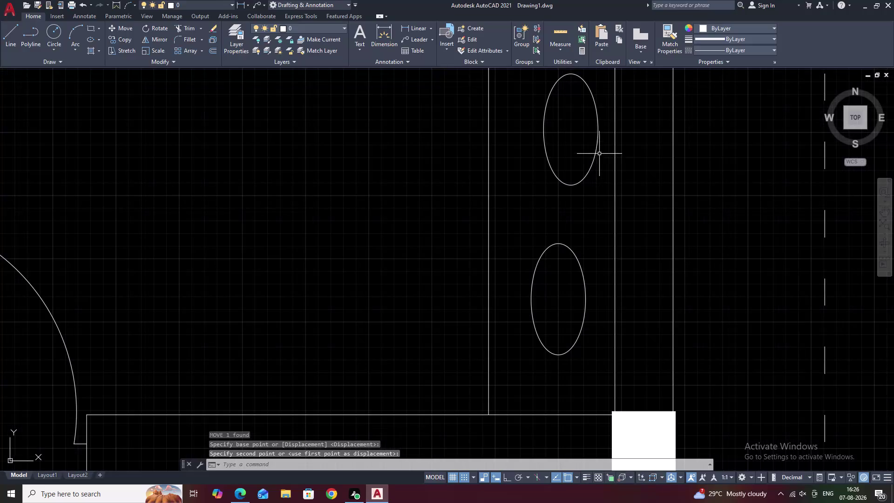
Move the upper oval fixture down so it aligns vertically with the lower oval.
drag(600, 154, 550, 151)
click(548, 150)
text(M)
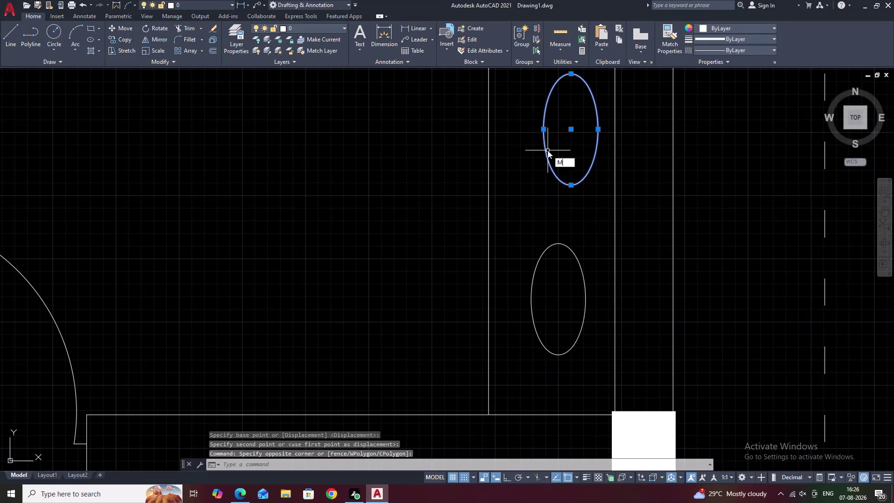
key(space)
click(569, 131)
middle_drag(564, 132, 523, 216)
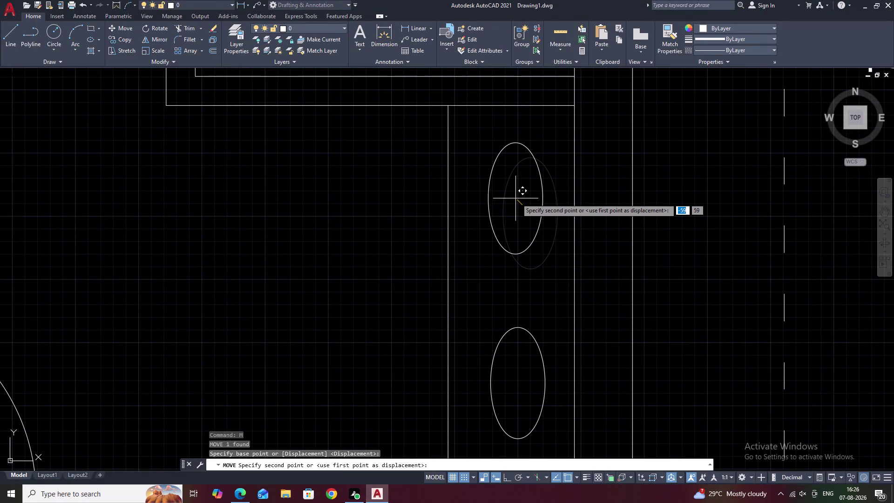
key(F8)
key(F8)
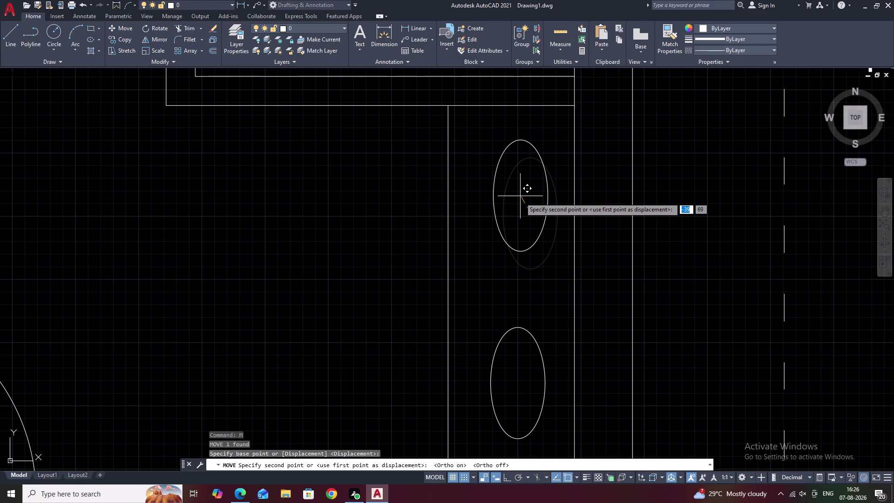
click(517, 202)
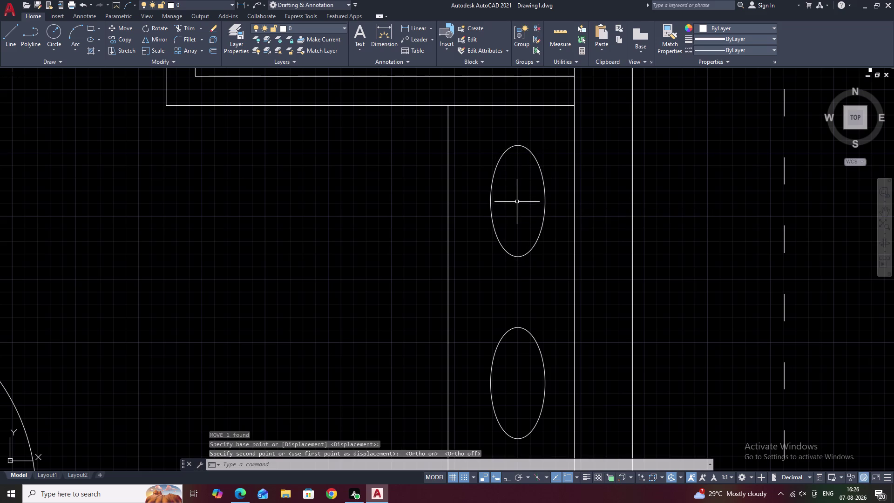
scroll(down, 3)
middle_drag(528, 269, 599, 256)
key(Escape)
scroll(down, 3)
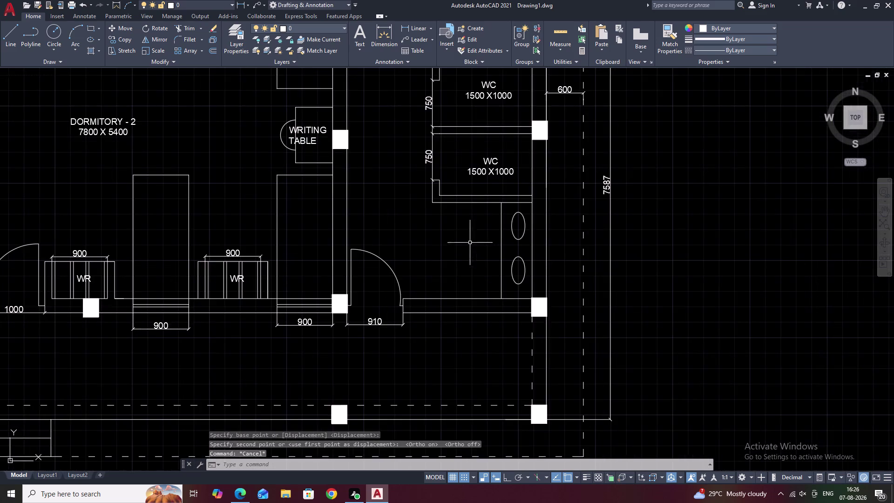
Create a centered text box in the toilet room reading 'TOILET'.
middle_drag(453, 242, 491, 249)
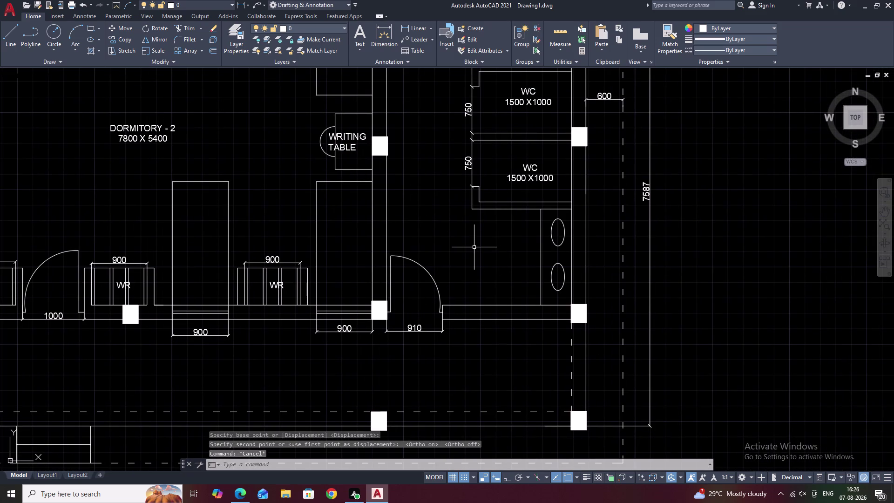
key(t)
key(space)
scroll(up, 3)
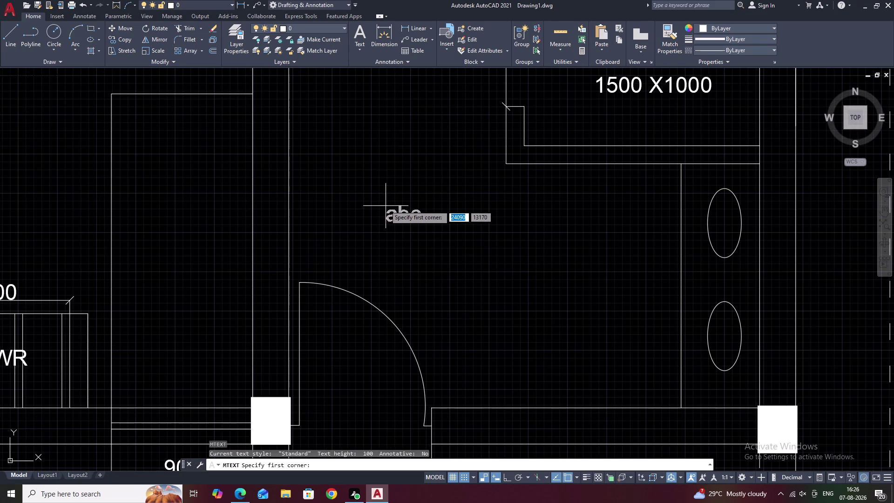
click(371, 191)
click(517, 214)
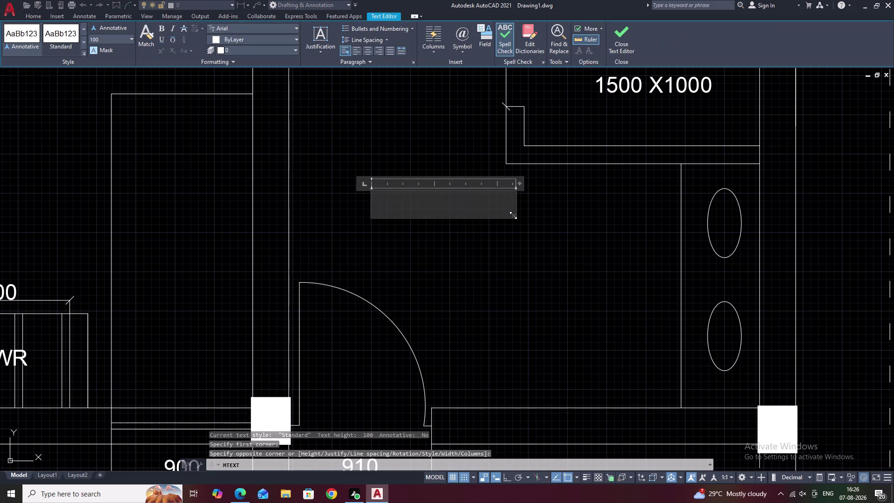
text(TOIL)
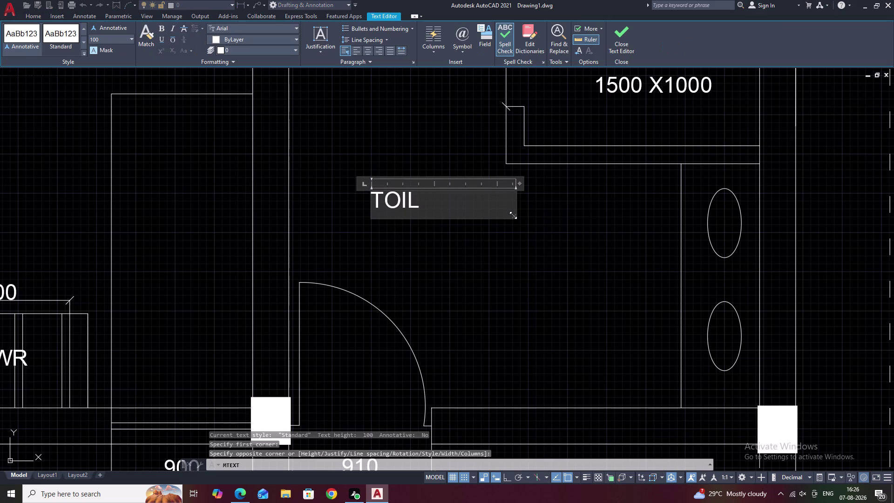
text(ET)
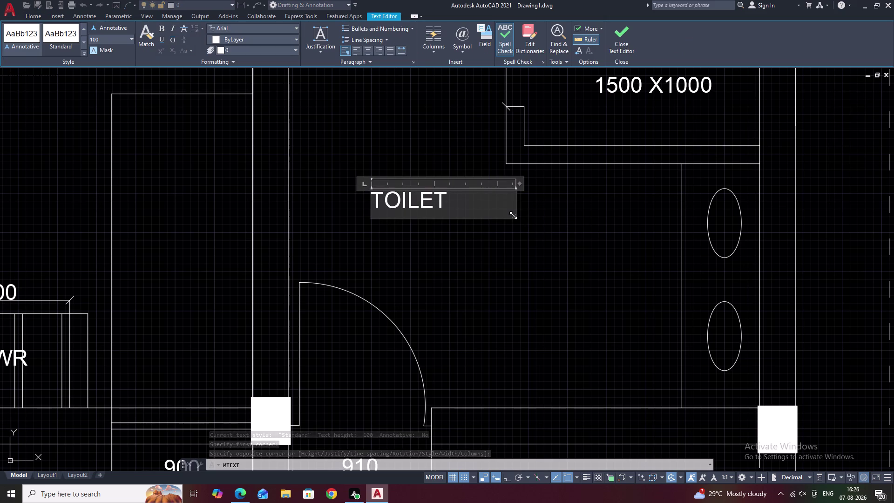
click(366, 50)
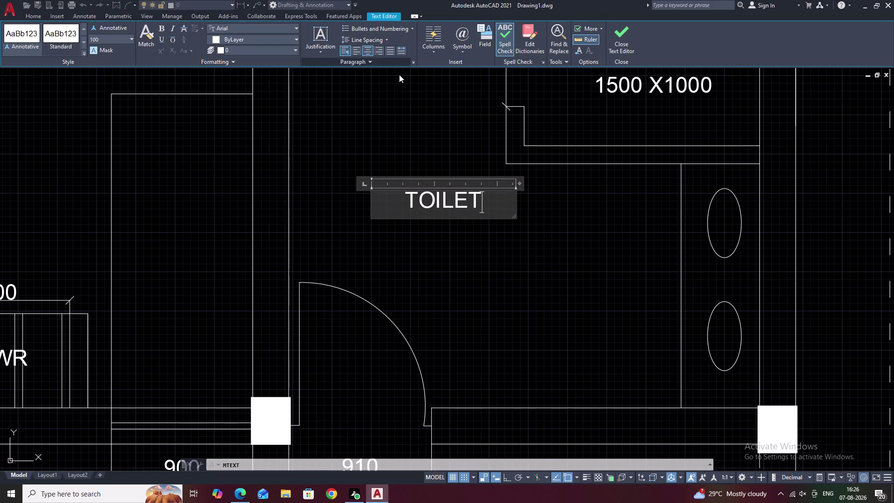
key(Return)
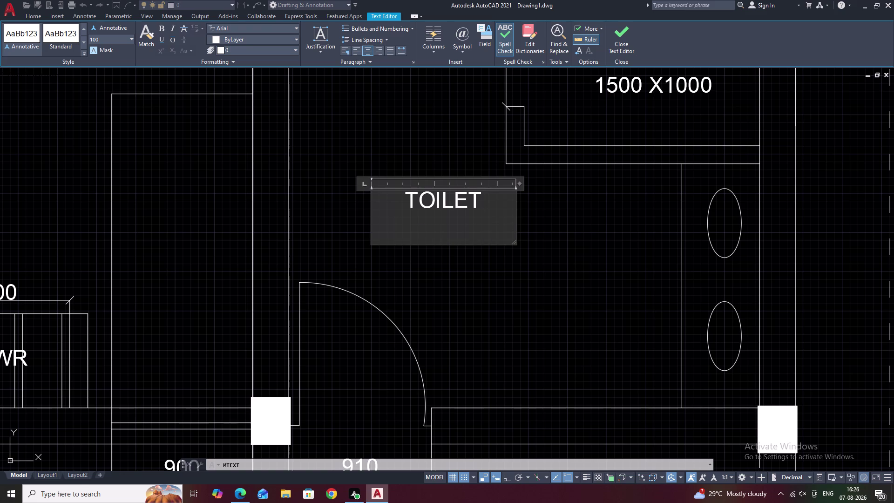
Add the second line '3000 X 5400' and close the text editor.
text(3000)
key(space)
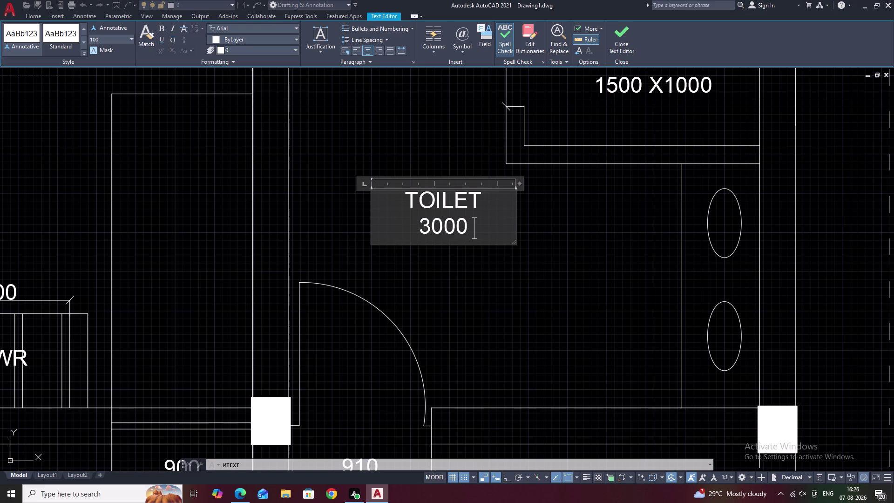
text(X)
key(space)
text(5)
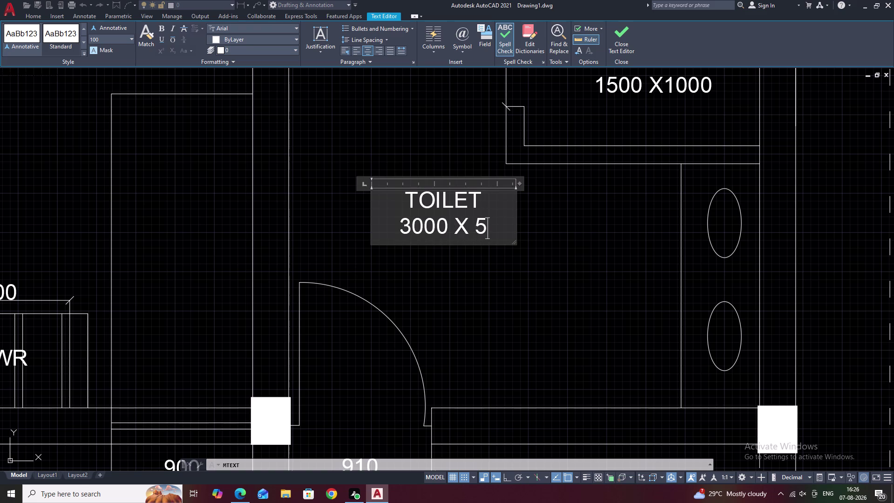
text(00)
key(BackSpace)
key(BackSpace)
text(4000)
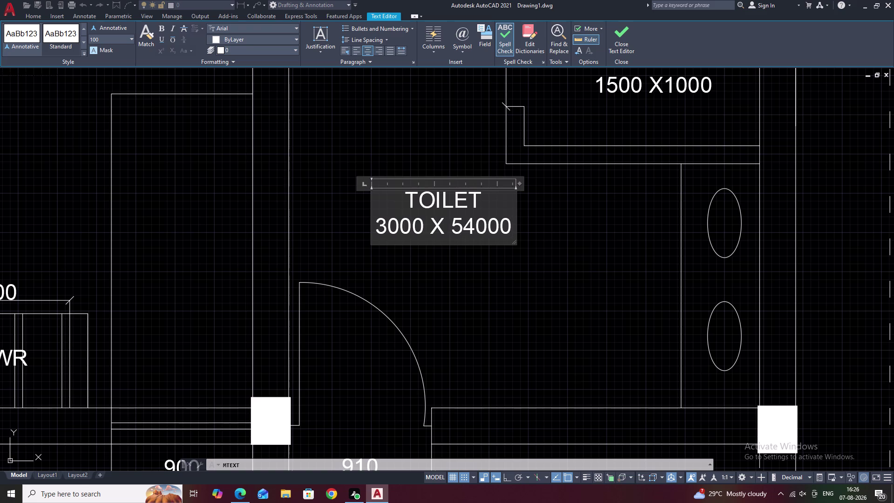
key(BackSpace)
click(541, 214)
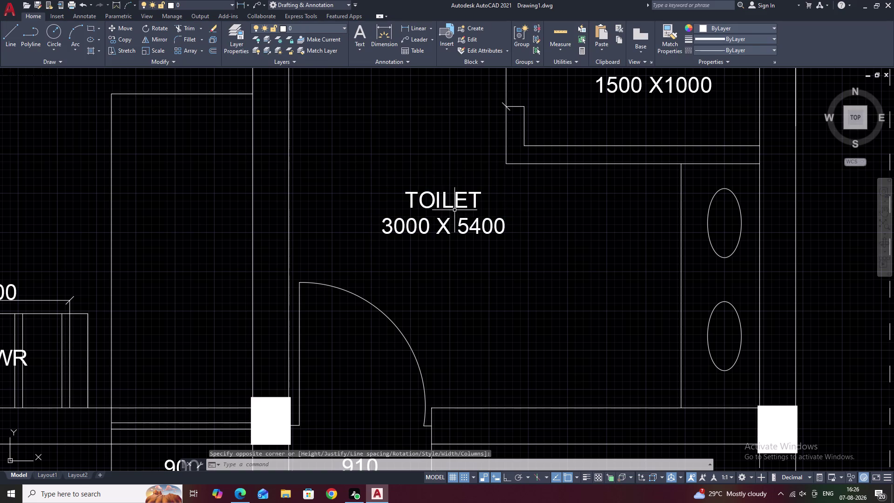
scroll(down, 3)
scroll(down, 3)
middle_drag(495, 231, 495, 255)
key(Escape)
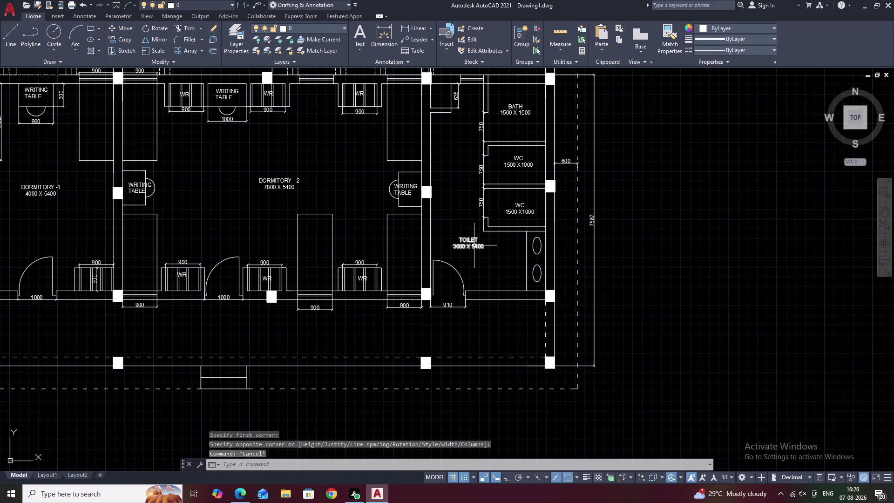
Place a 'UR' text label in the small 635-deep space above the bath.
scroll(down, 3)
middle_drag(396, 230, 425, 233)
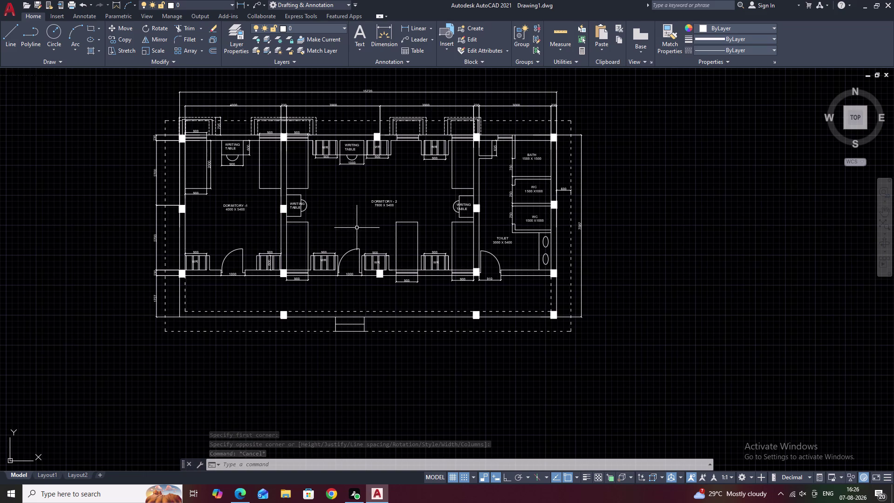
scroll(up, 3)
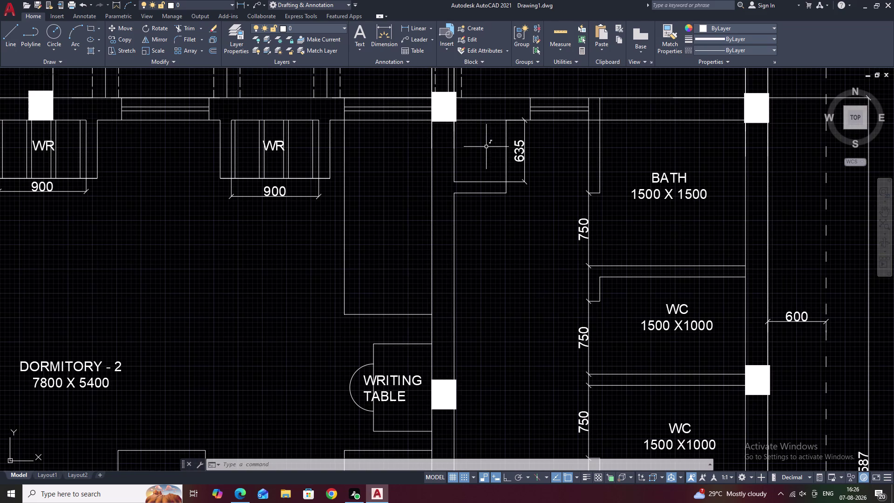
text(T)
key(space)
scroll(up, 3)
click(440, 136)
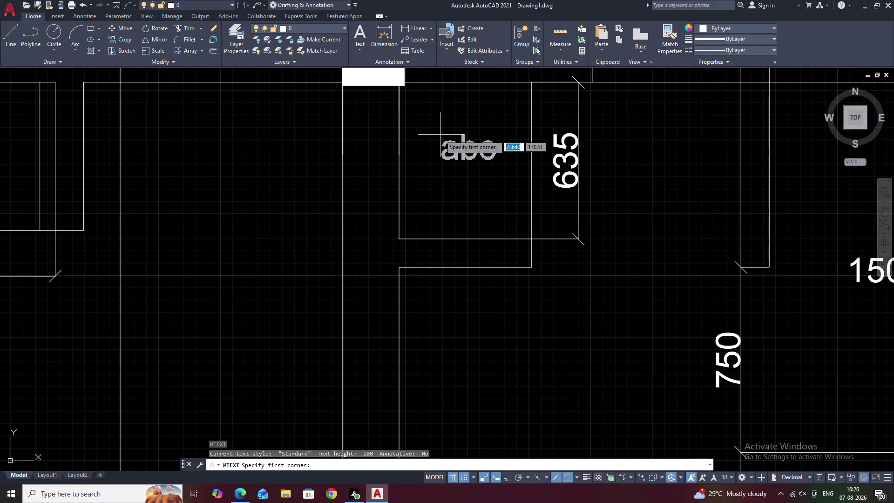
click(495, 172)
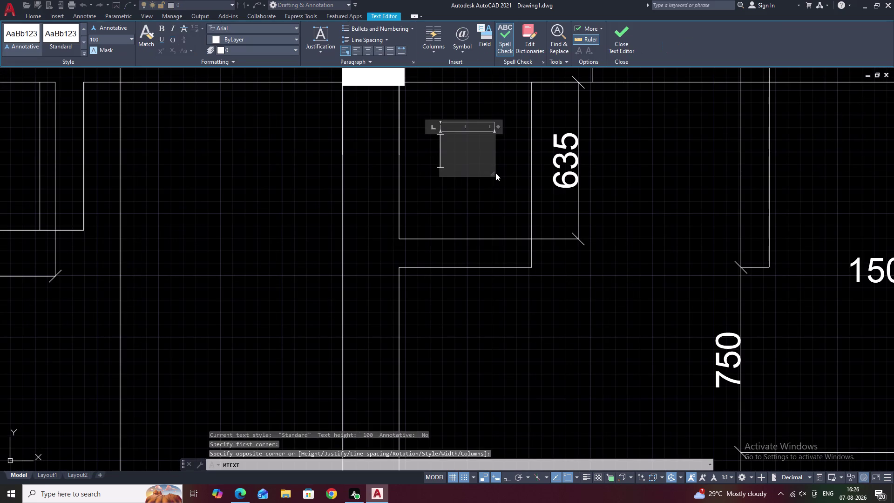
text(U)
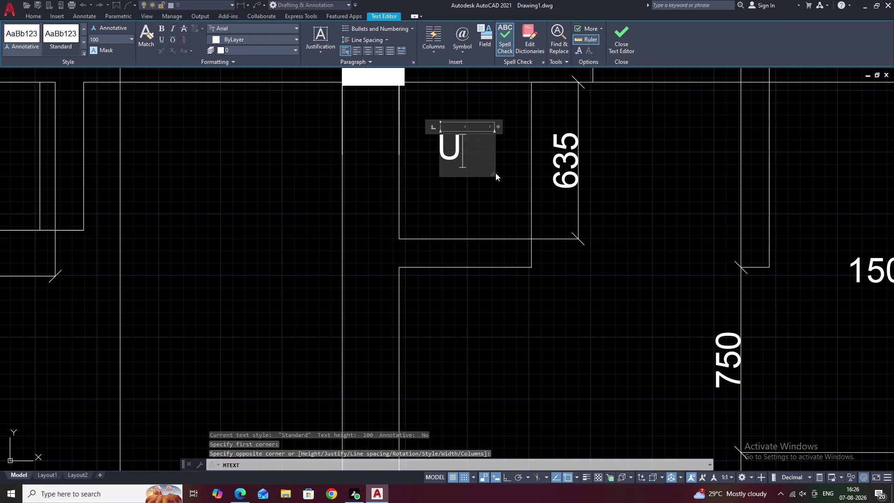
text(R)
click(492, 212)
scroll(down, 3)
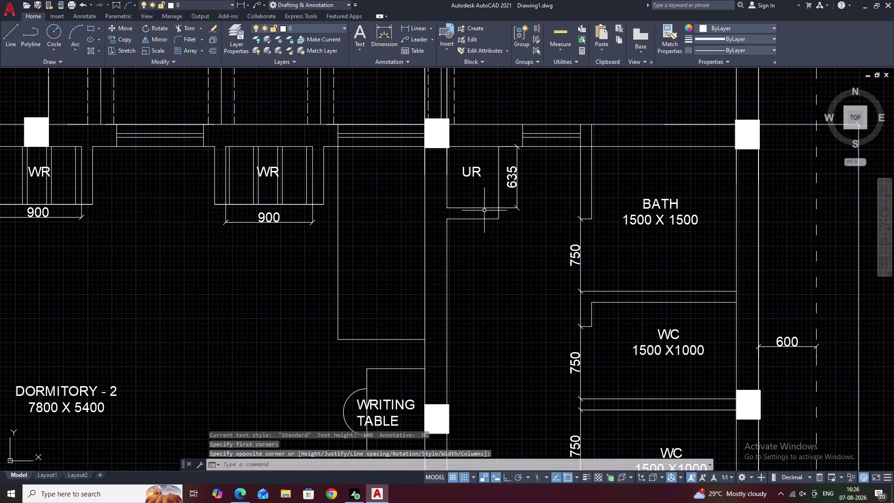
middle_drag(479, 230, 541, 132)
scroll(down, 3)
middle_drag(469, 171, 529, 177)
middle_drag(414, 170, 525, 185)
middle_drag(453, 197, 528, 189)
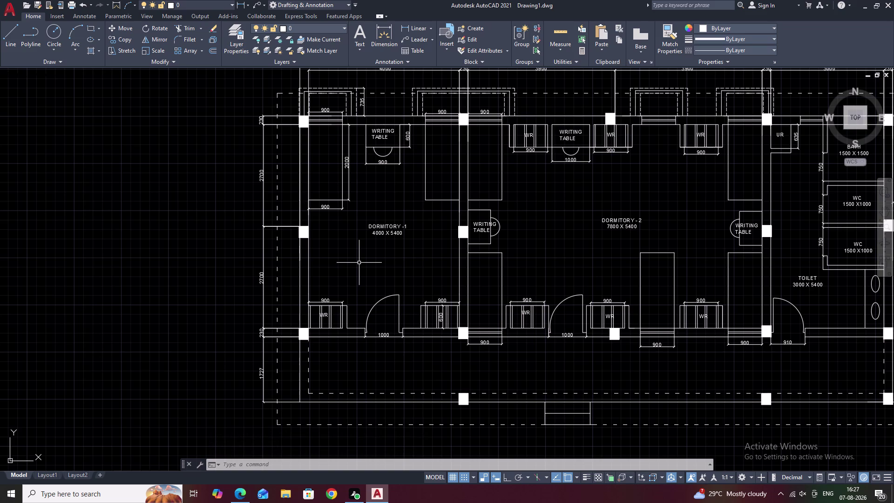
Add a 300 linear dimension on the left side of the entrance step.
middle_drag(466, 267, 299, 248)
middle_drag(428, 238, 425, 238)
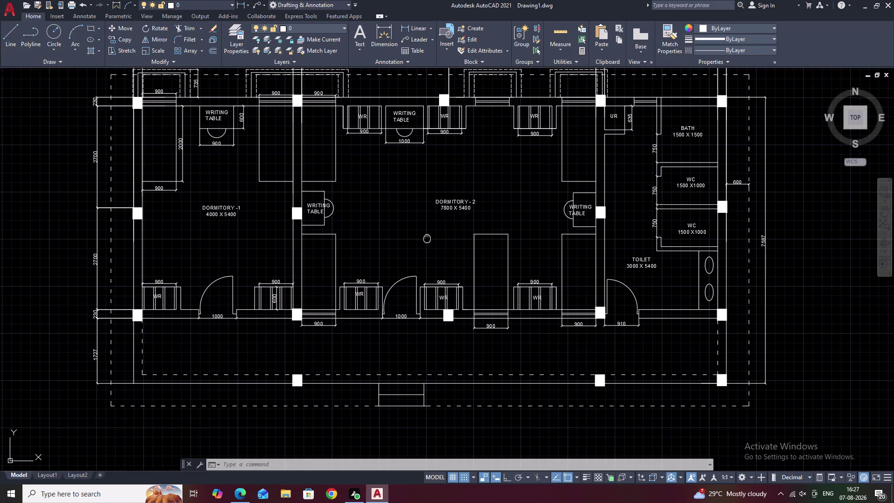
middle_drag(425, 239, 422, 238)
middle_drag(474, 257, 477, 275)
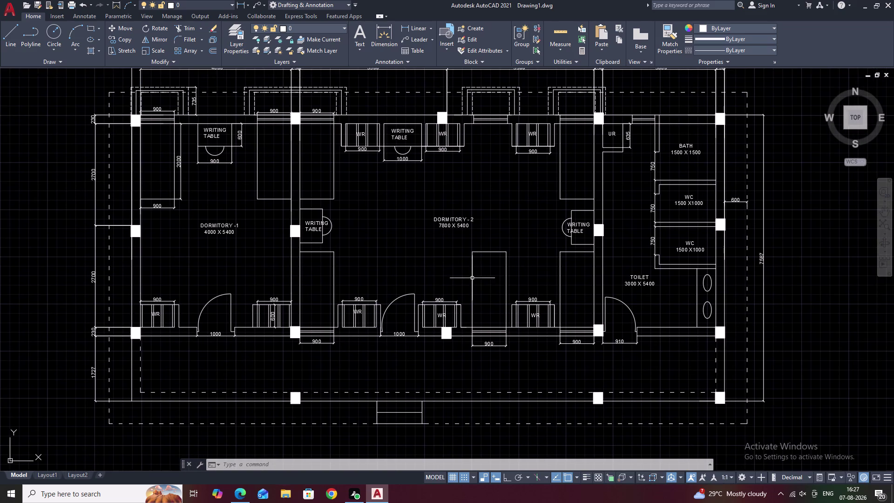
middle_drag(408, 420, 408, 363)
click(407, 29)
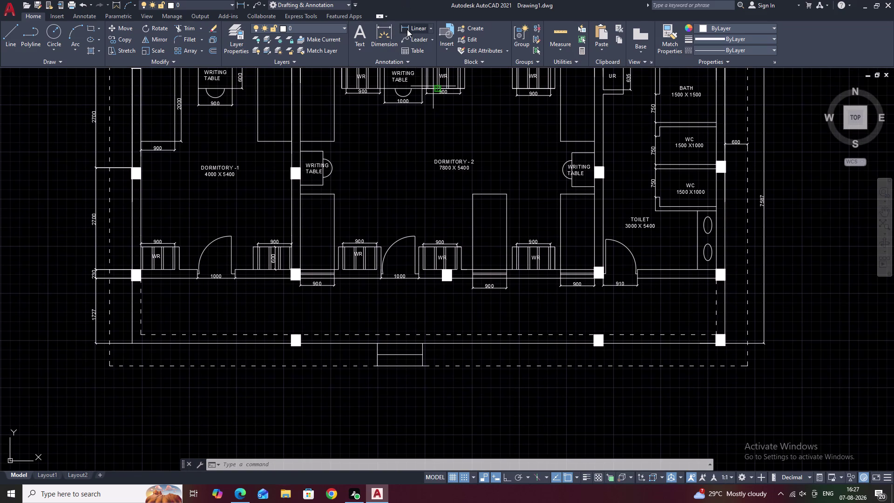
scroll(up, 3)
middle_drag(386, 376, 394, 305)
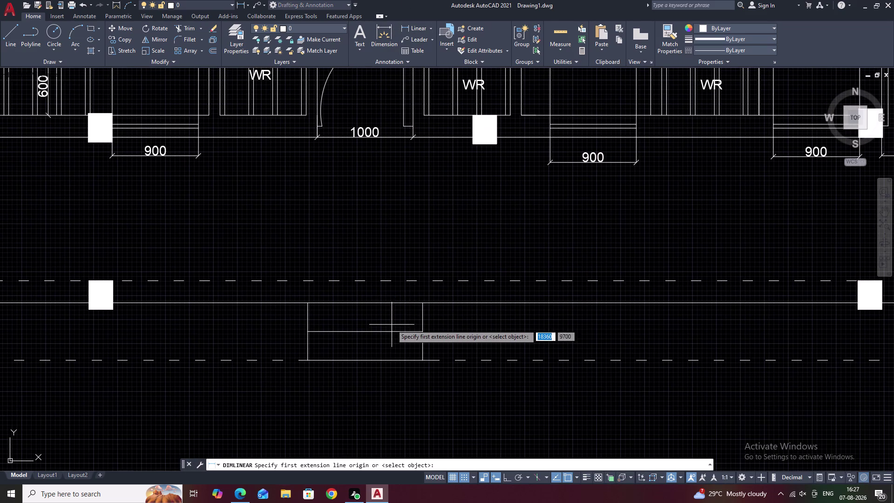
click(394, 335)
click(394, 304)
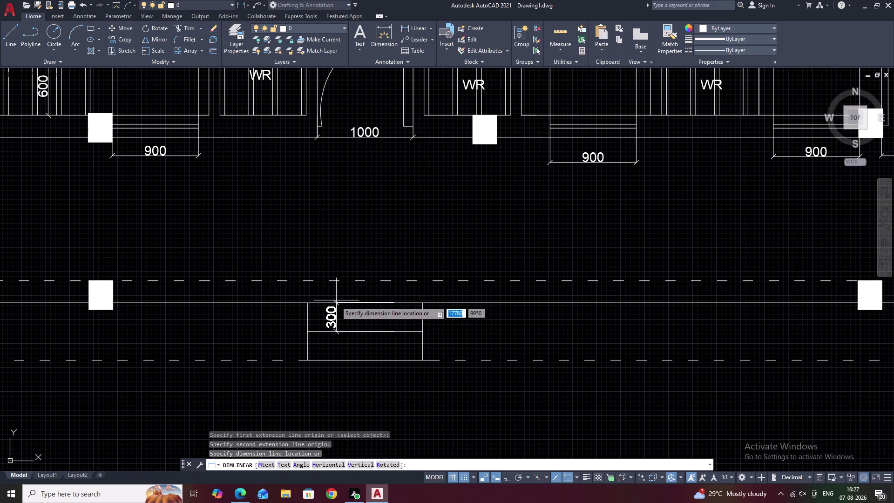
click(333, 303)
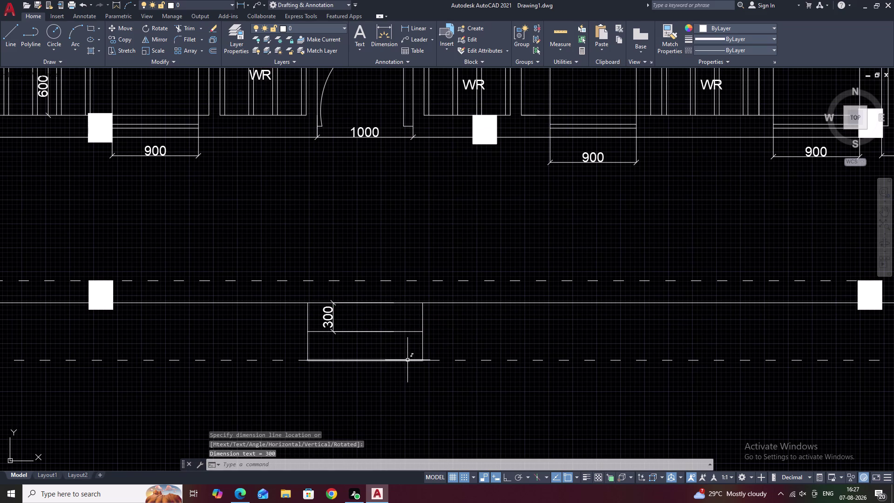
Add a second 300 dimension along the step's right side, retrying once.
key(space)
click(407, 360)
double_click(407, 334)
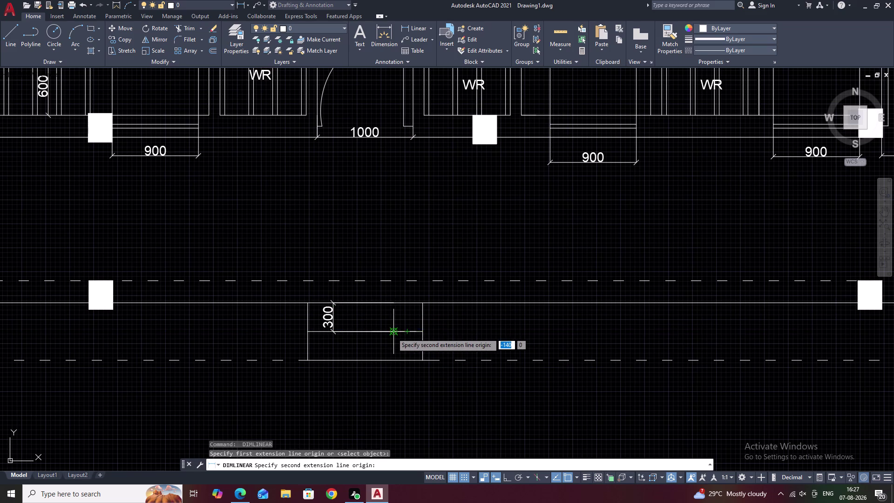
click(405, 332)
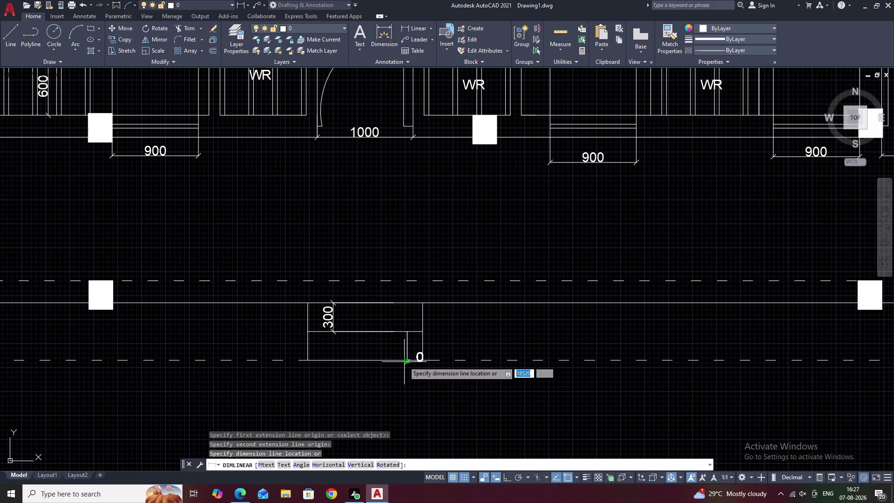
key(Escape)
key(space)
click(405, 361)
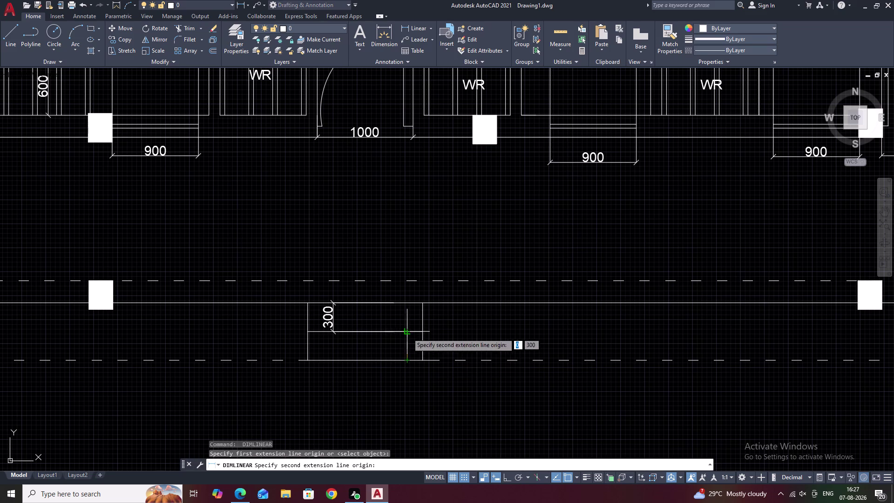
click(408, 333)
click(400, 333)
key(Escape)
scroll(down, 3)
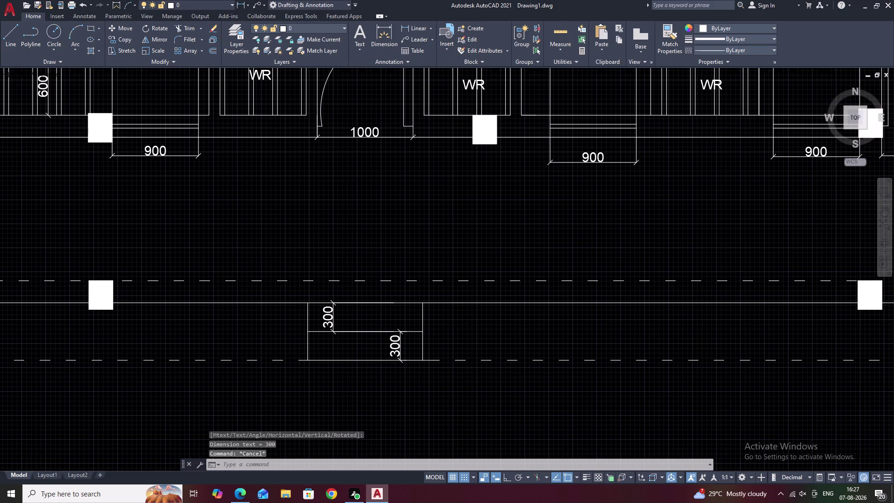
scroll(down, 3)
middle_drag(478, 343, 444, 360)
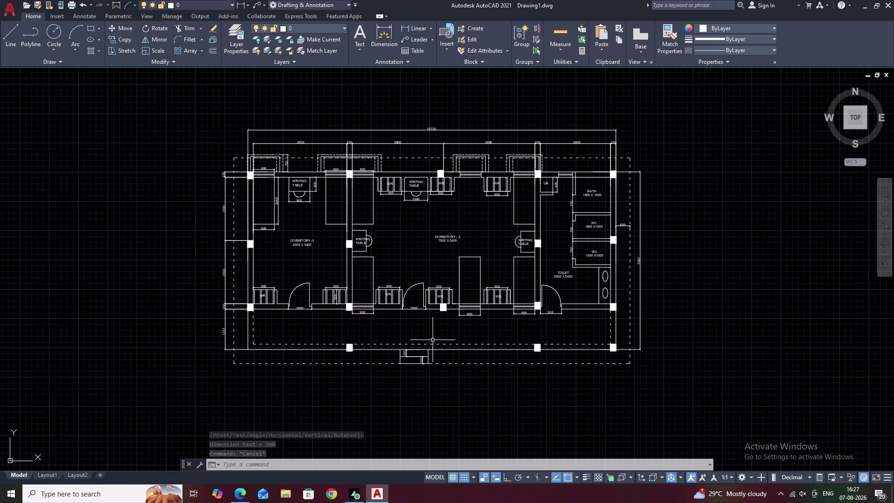
Dimension the entrance step's bottom edge as 1200.
middle_drag(423, 365, 421, 326)
key(space)
scroll(up, 3)
click(400, 318)
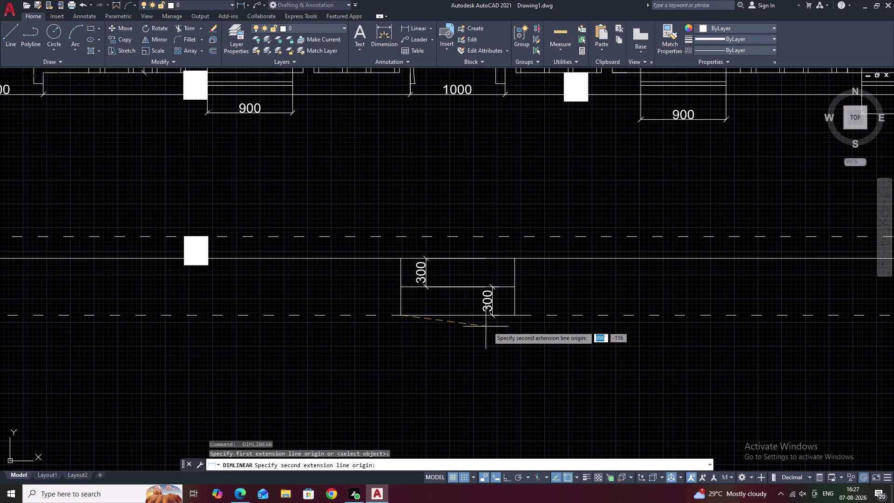
click(517, 315)
click(513, 344)
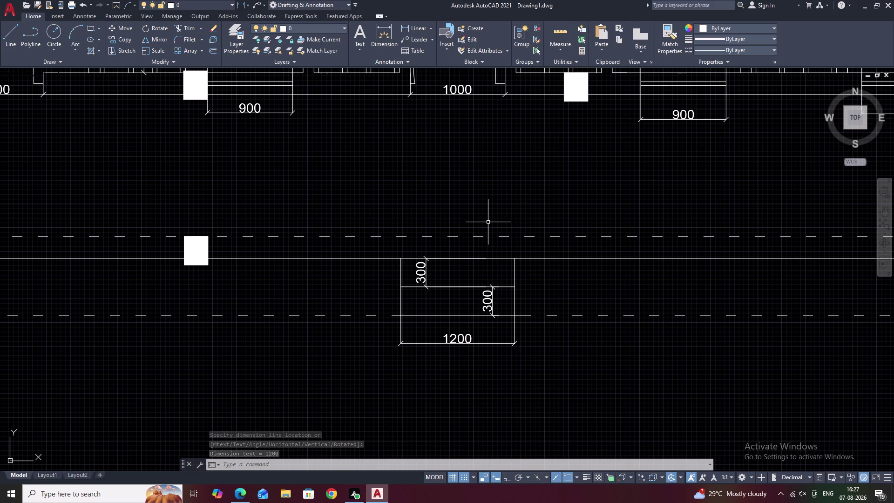
Draw a vertical centre line from the upper dashed line down through the step.
text(L)
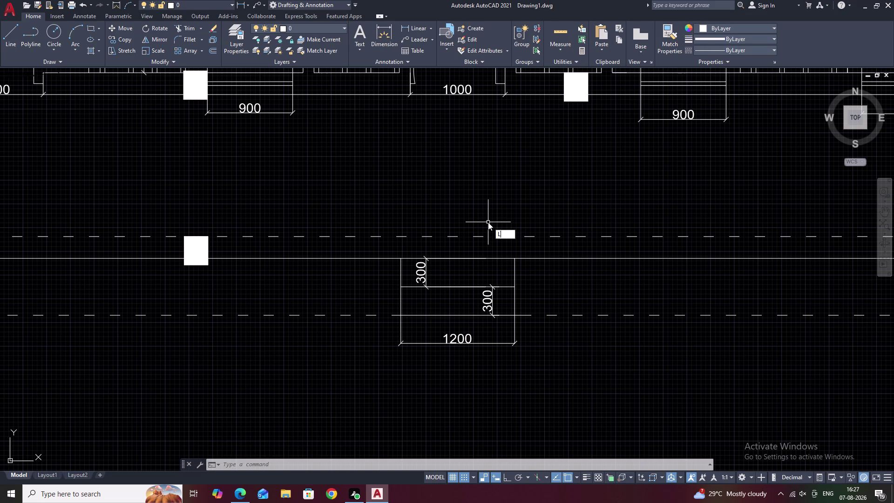
key(space)
click(454, 234)
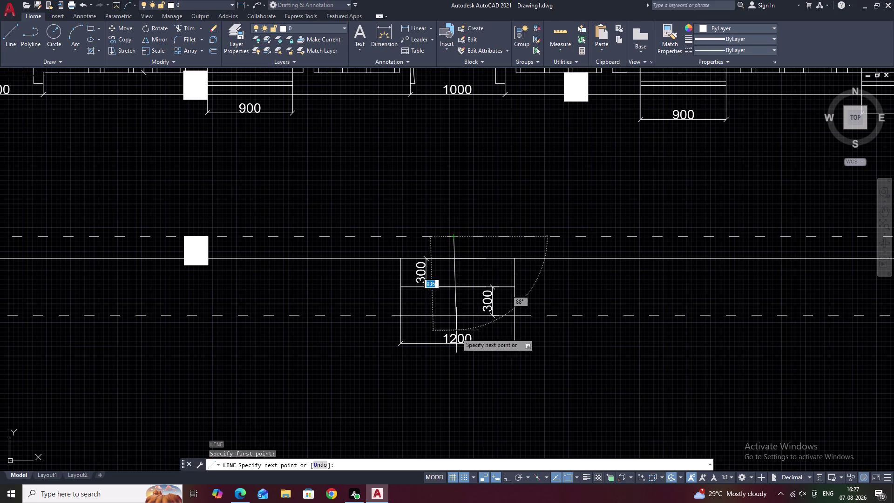
click(453, 389)
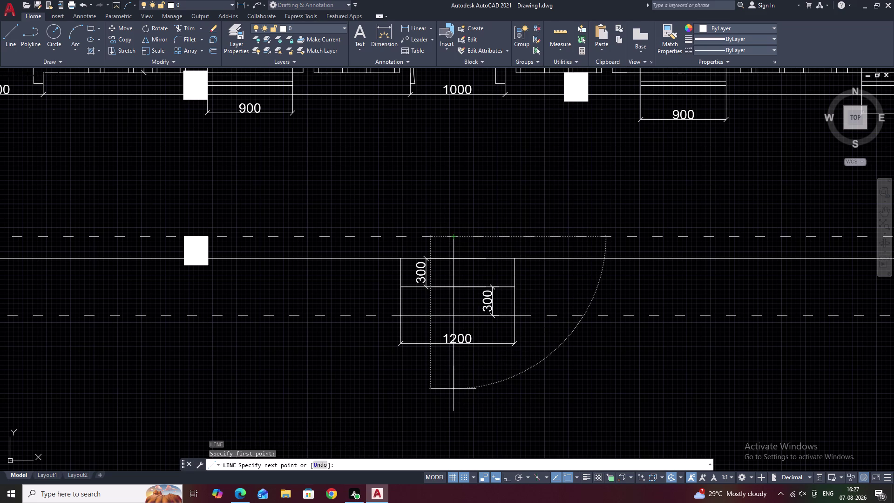
key(Escape)
Abandon moving the 1200 dimension and begin moving the centre line instead.
click(467, 337)
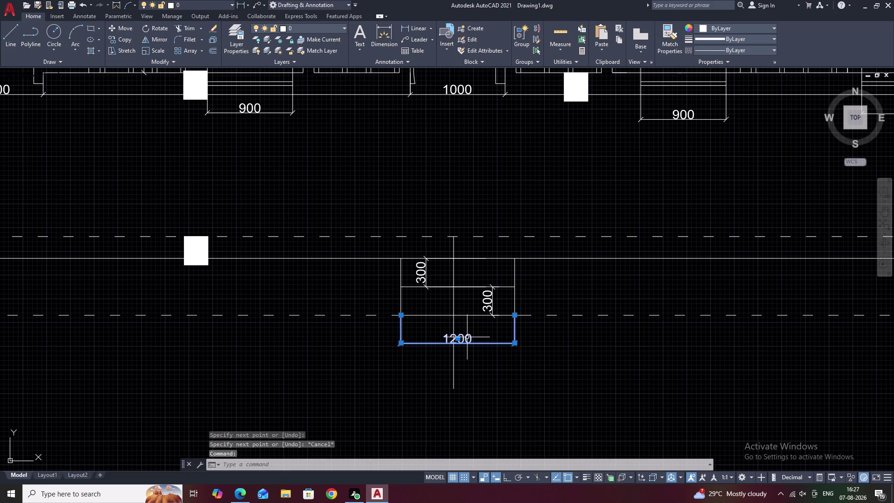
text(M)
key(space)
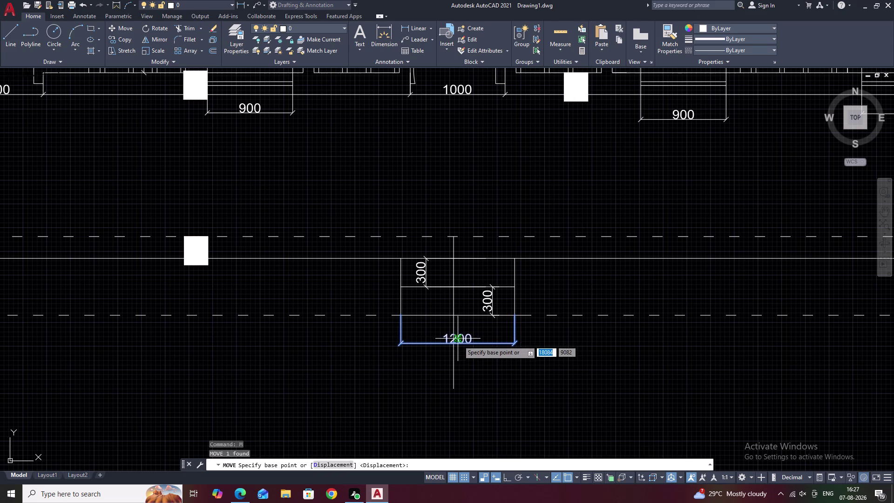
click(462, 341)
key(Escape)
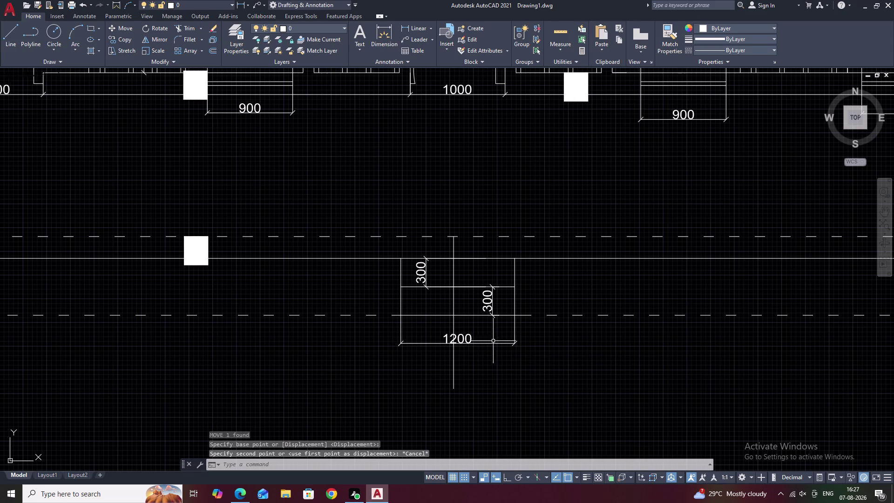
click(452, 307)
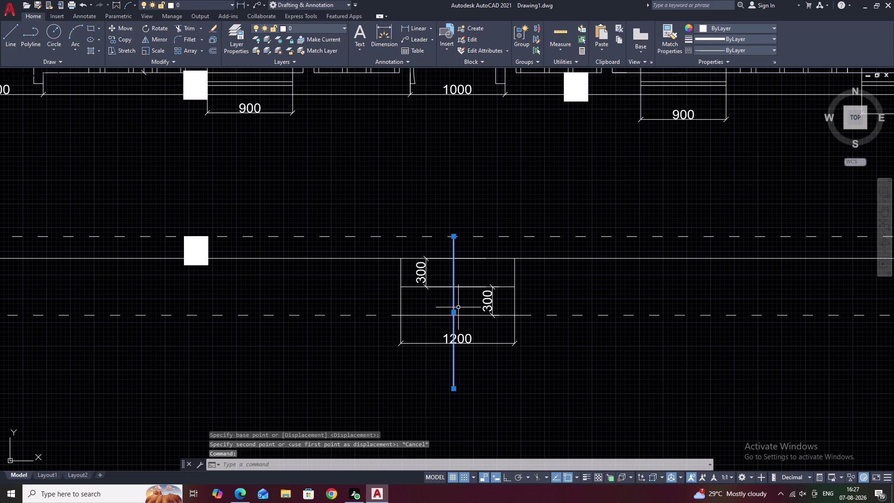
text(M)
key(space)
click(453, 241)
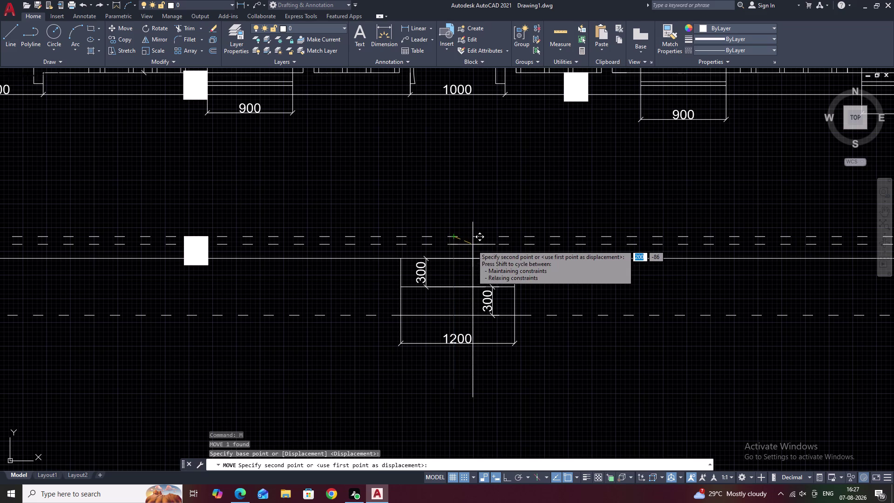
Draw a 3-sided inscribed polygon at the top end of the centre line.
click(472, 245)
key(Escape)
scroll(up, 3)
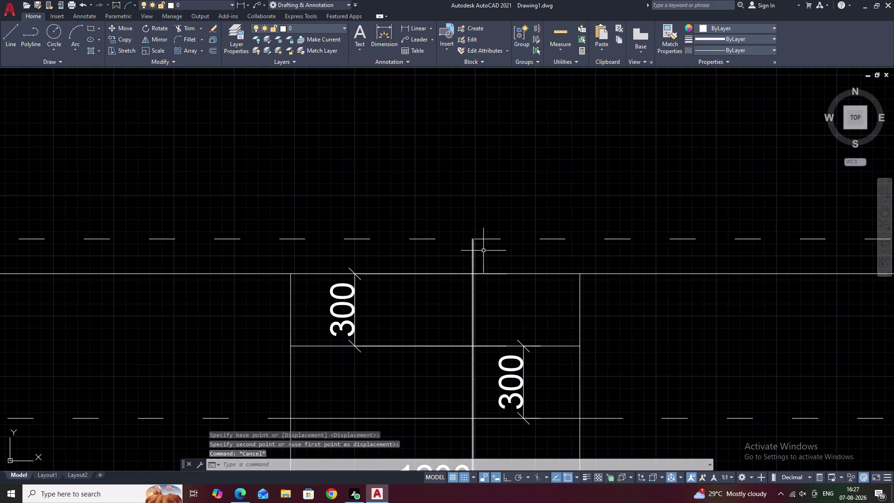
text(P)
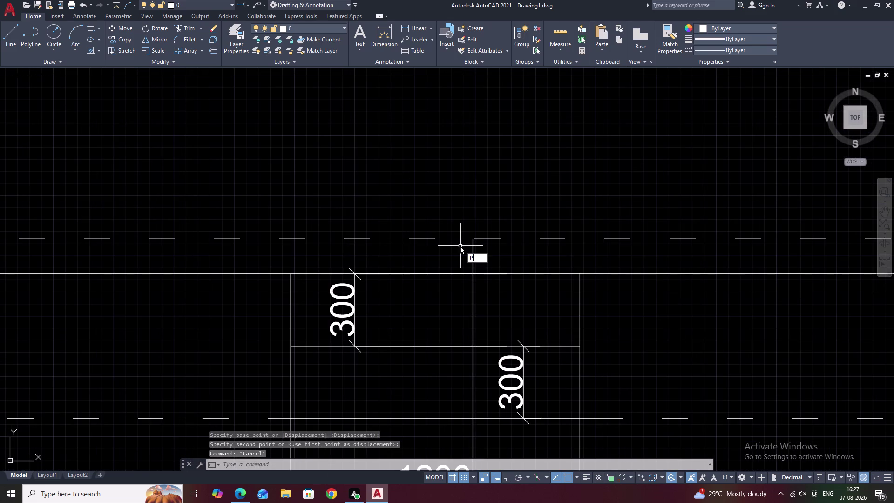
text(;)
key(BackSpace)
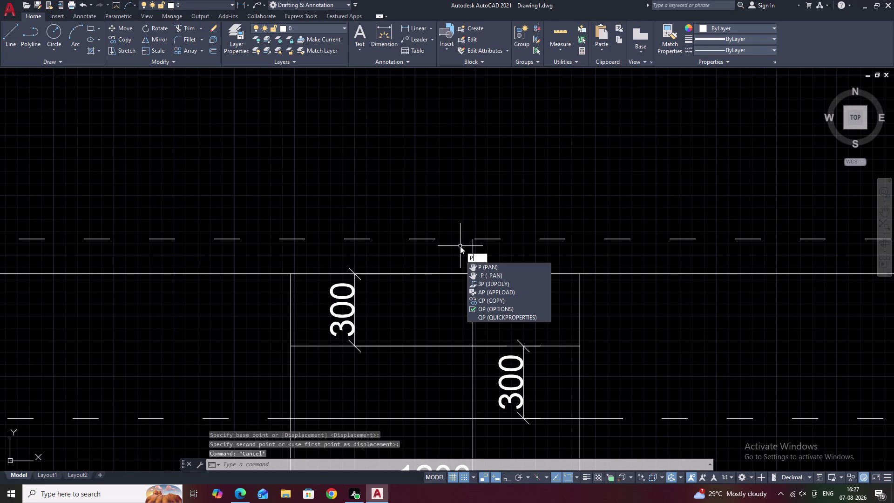
text(OL)
key(space)
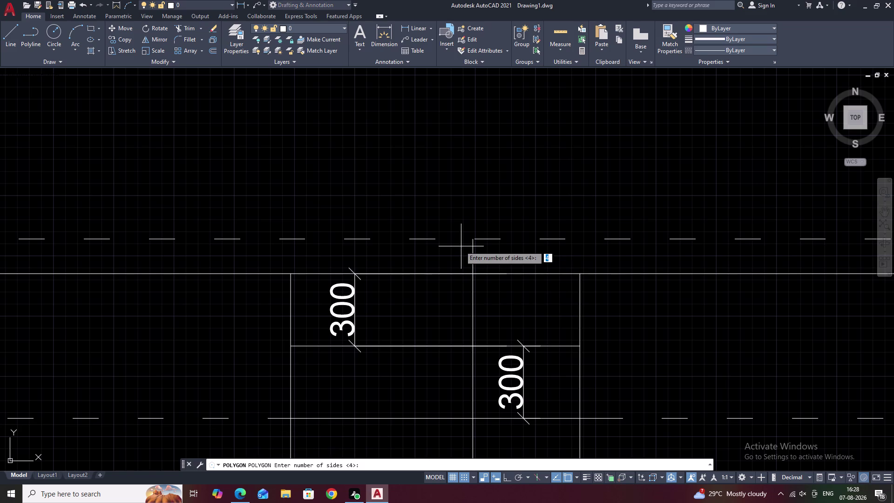
key(3)
key(space)
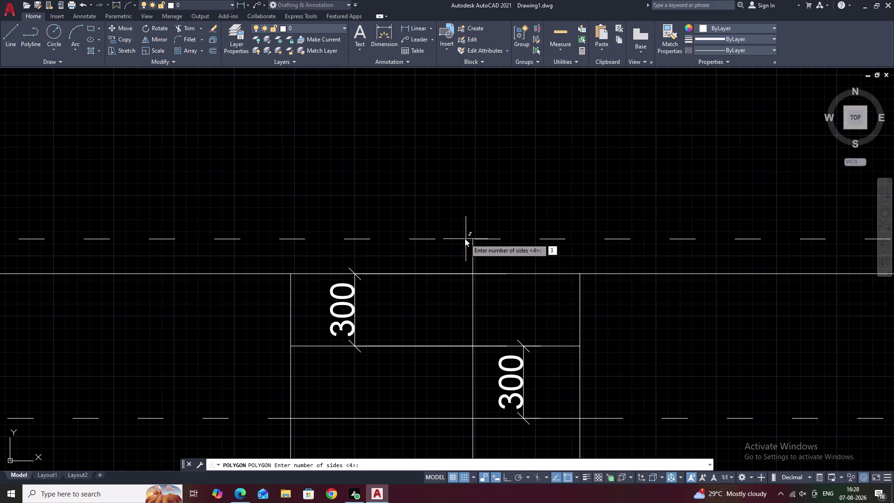
click(470, 238)
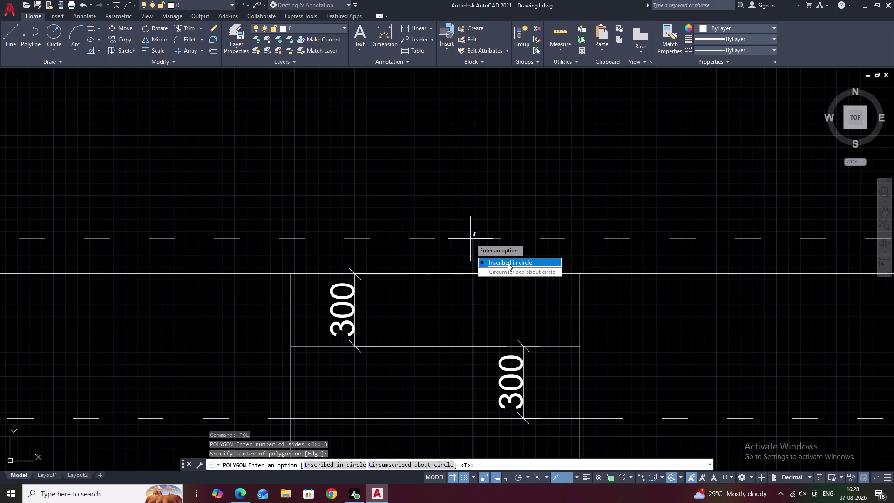
drag(508, 262, 470, 239)
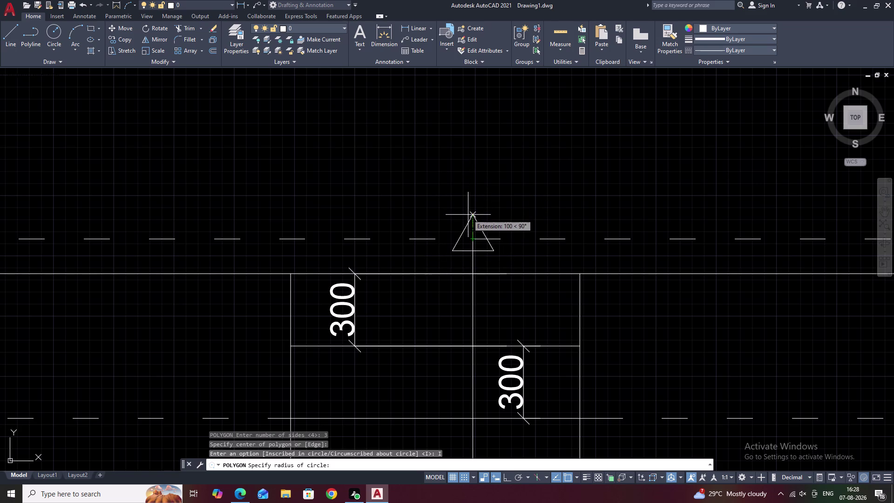
click(467, 215)
Try moving the triangle, cancel, and launch a hatch fill.
click(480, 225)
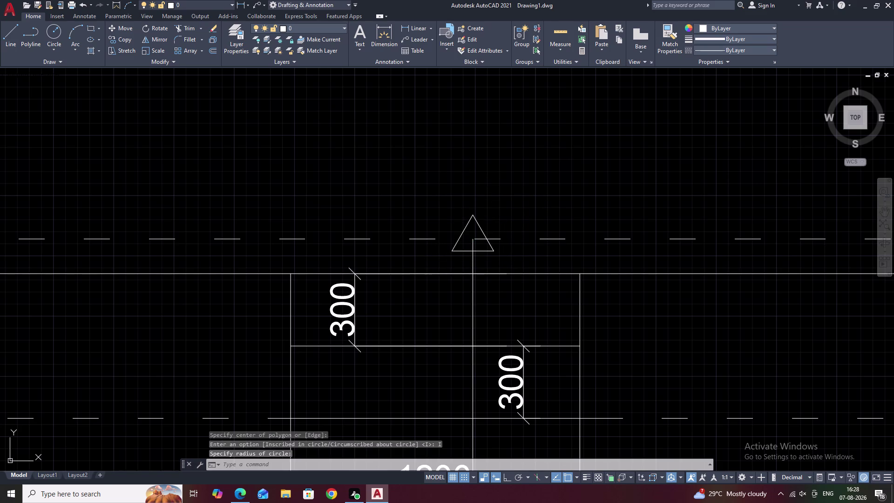
text(M)
key(space)
click(473, 249)
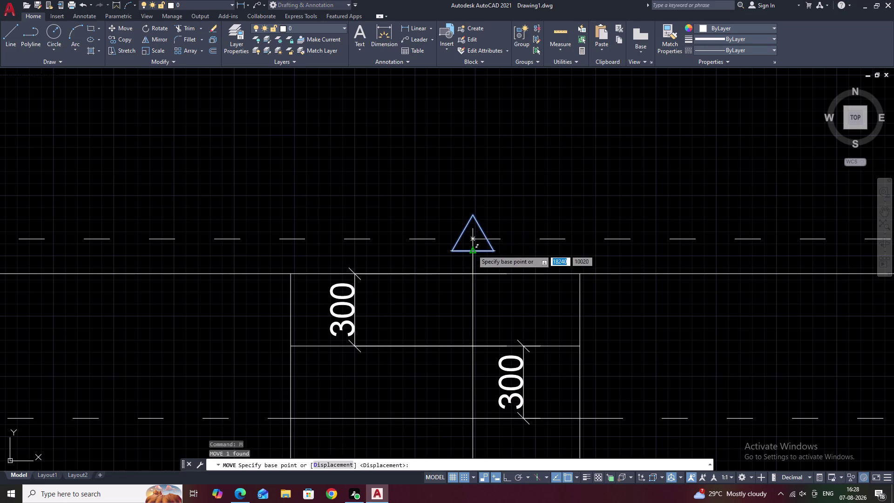
click(473, 237)
scroll(down, 3)
key(Escape)
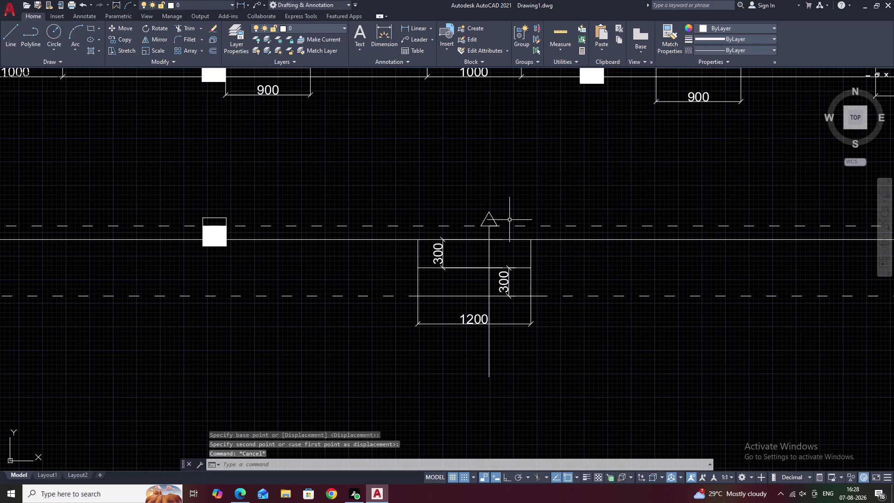
text(H)
key(space)
click(86, 35)
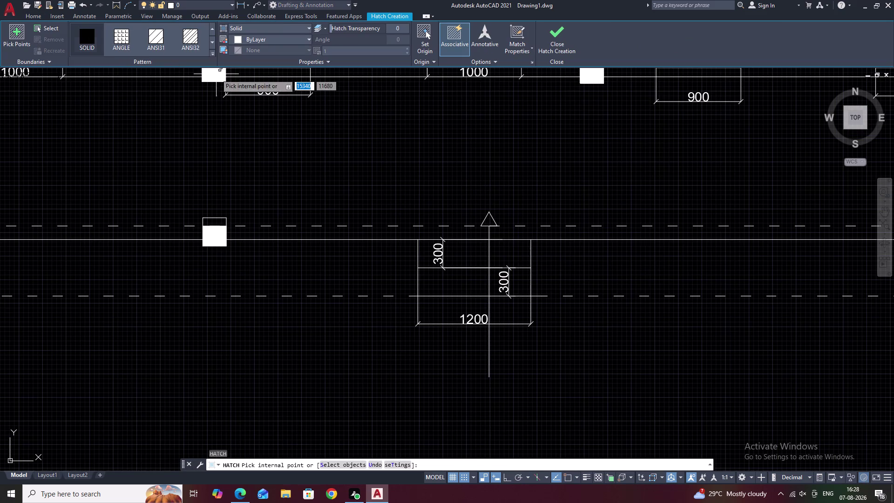
Solid-fill the triangle marker above the entrance step.
click(490, 222)
key(Escape)
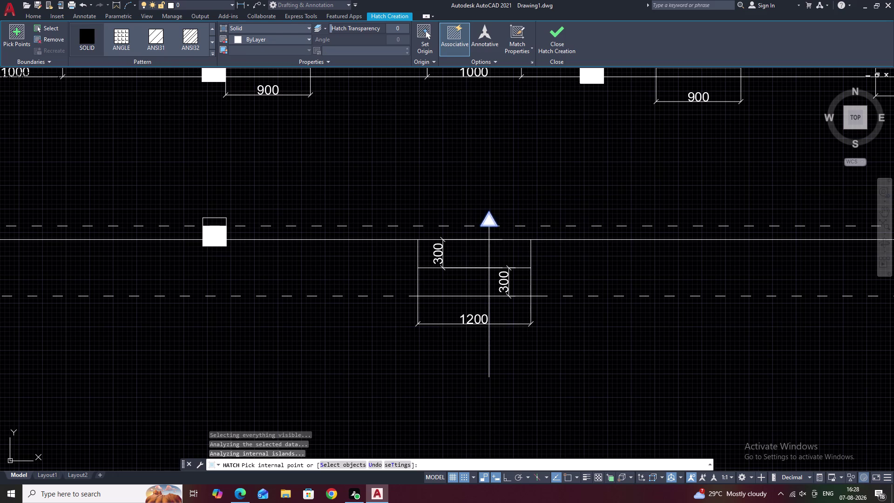
scroll(down, 3)
middle_drag(530, 214, 469, 208)
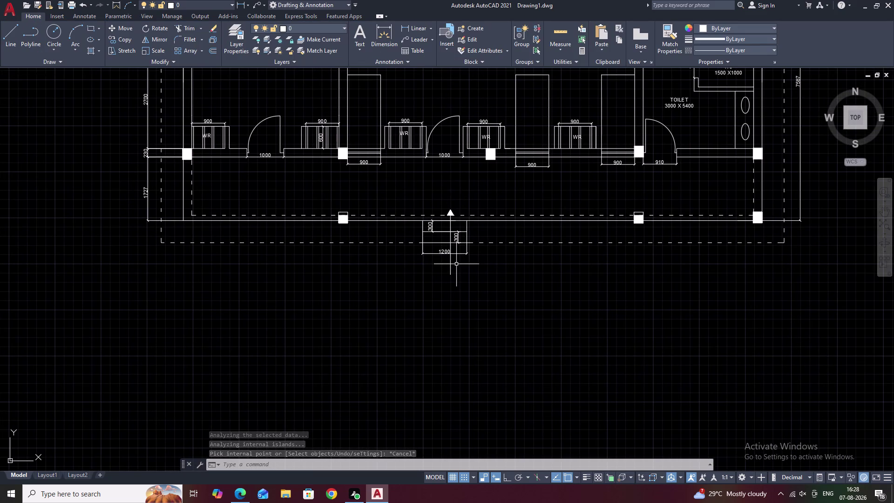
Start a new text label near the entrance step.
key(t)
key(space)
scroll(up, 3)
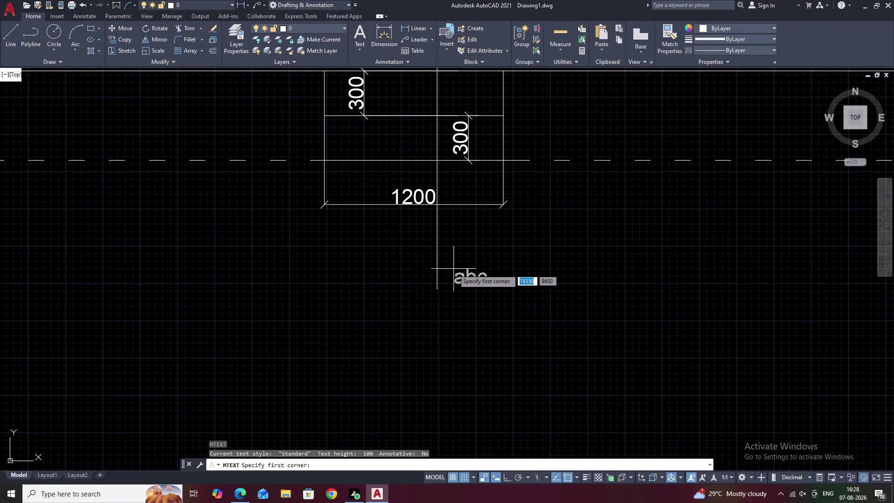
Shorten the entrance step's centre line so it ends below the step.
key(Escape)
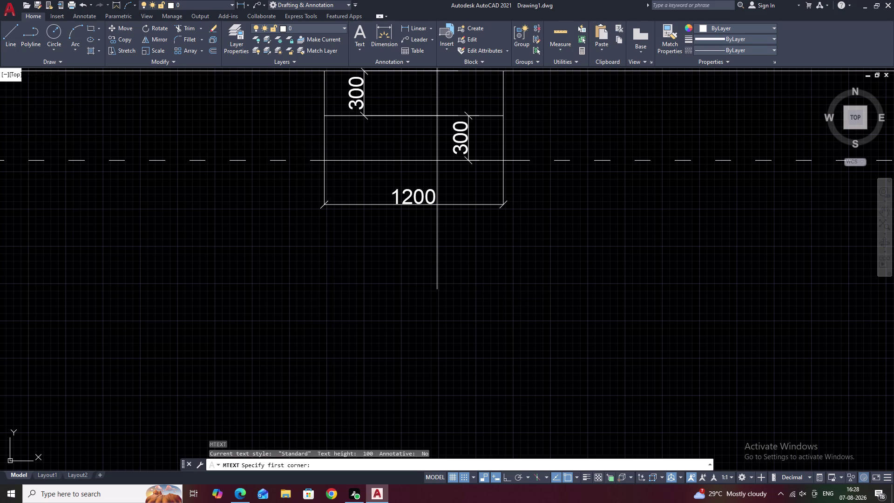
click(437, 289)
click(437, 289)
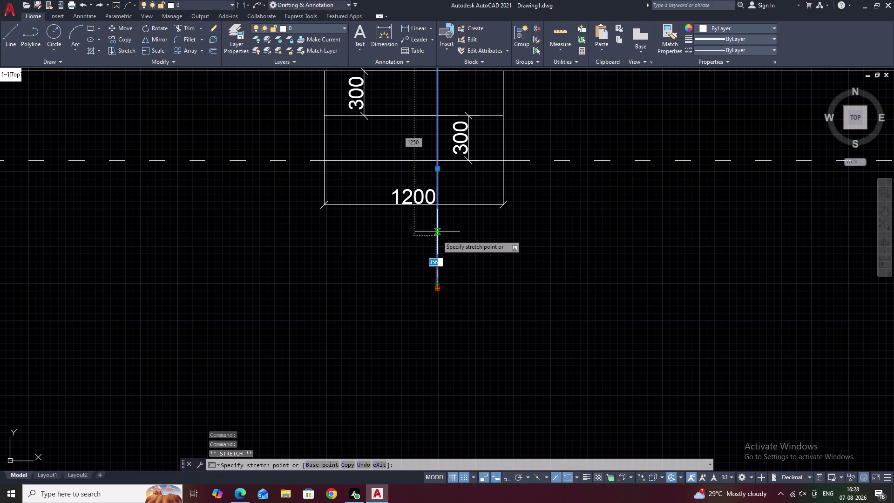
click(437, 231)
key(Escape)
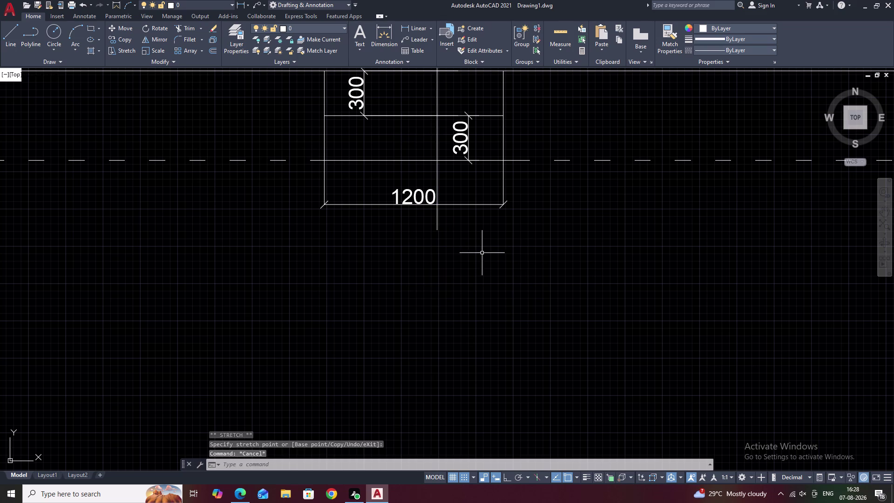
Add a centre-justified 'UP' text label below the stair with MTEXT.
text(T)
key(space)
click(424, 239)
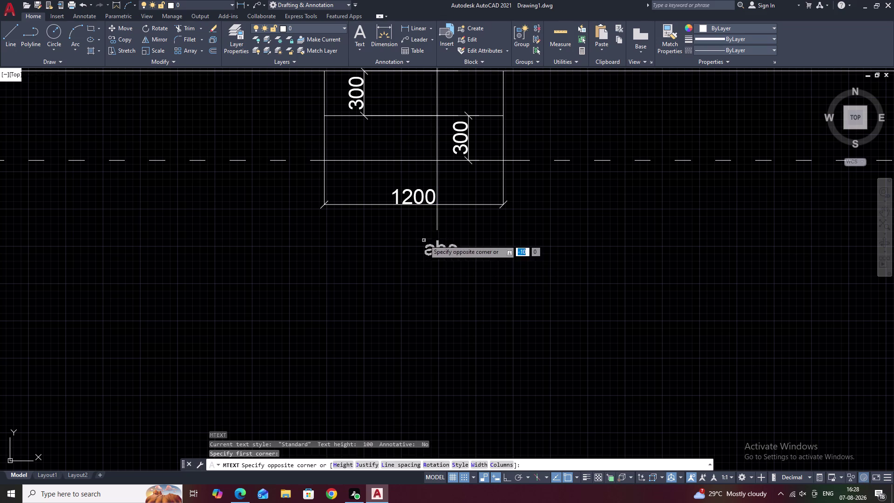
click(478, 256)
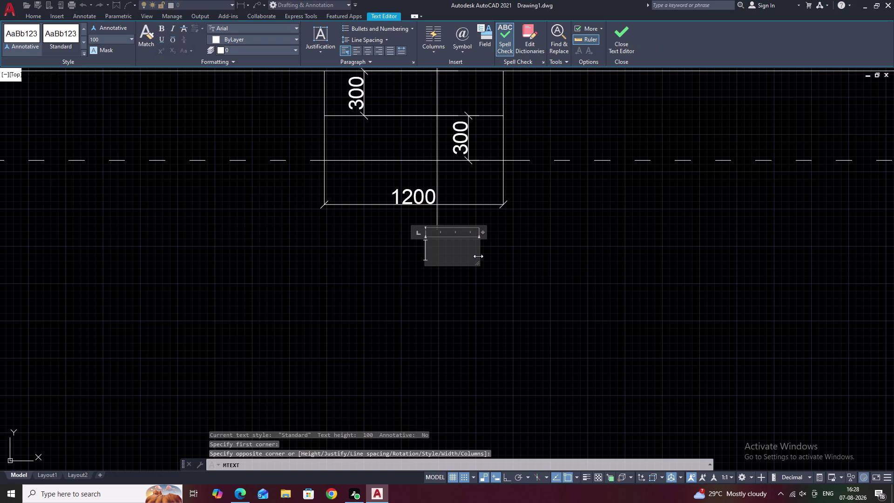
click(367, 47)
key(u)
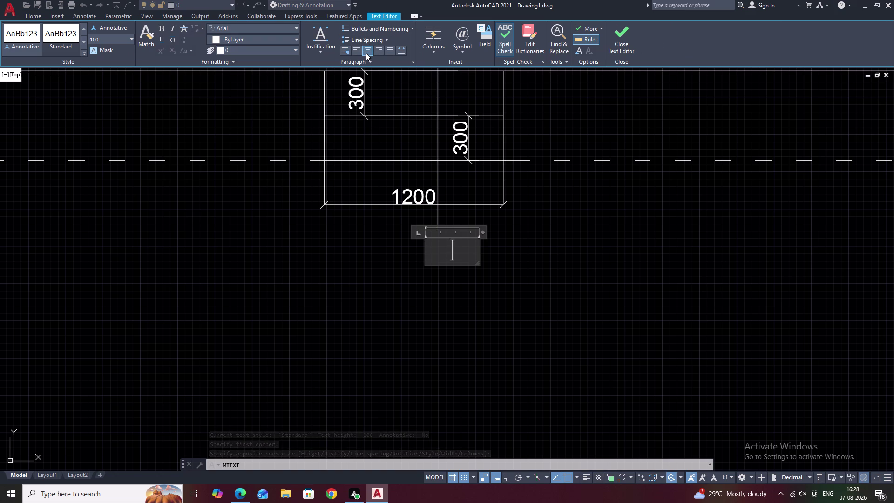
key(u)
click(462, 247)
text(U)
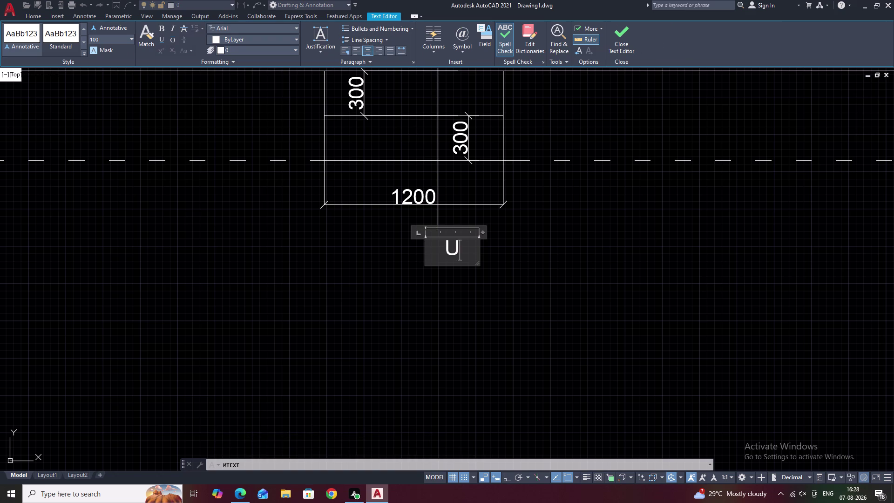
text(P)
click(517, 260)
scroll(down, 3)
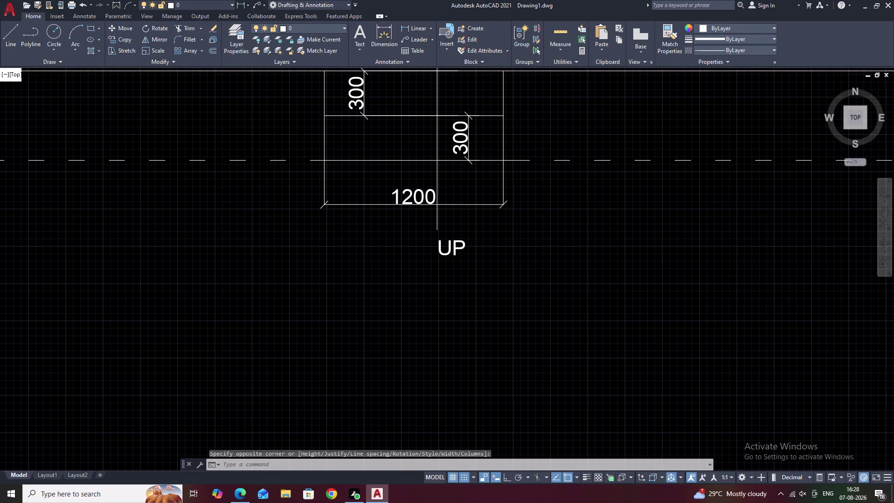
scroll(down, 3)
middle_drag(517, 260, 484, 266)
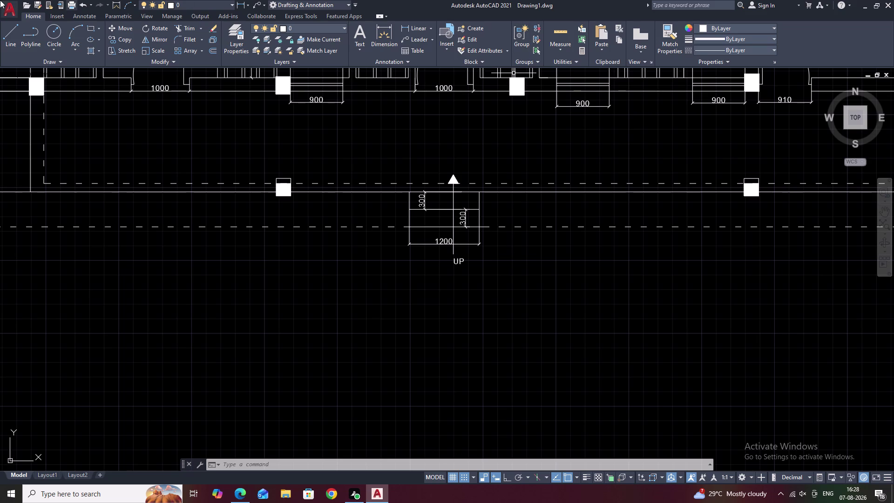
middle_drag(437, 222, 544, 205)
scroll(down, 3)
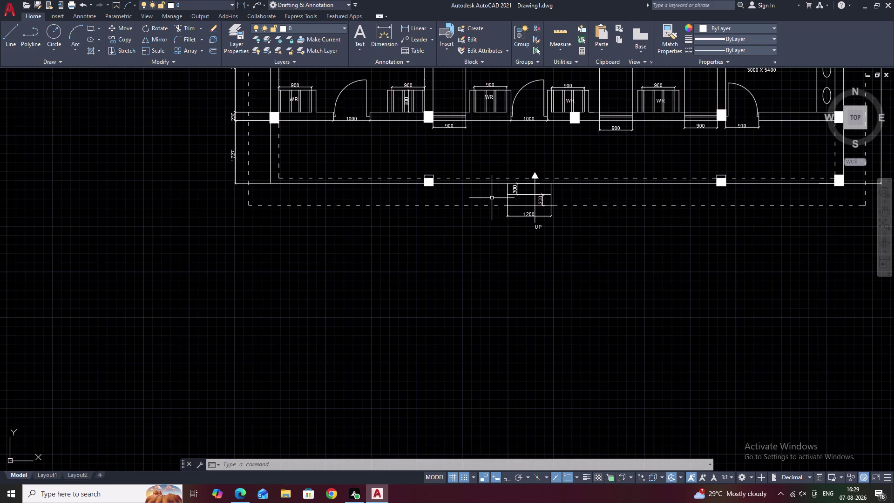
middle_drag(492, 198, 441, 233)
middle_drag(580, 226, 526, 276)
scroll(down, 3)
middle_drag(582, 250, 580, 292)
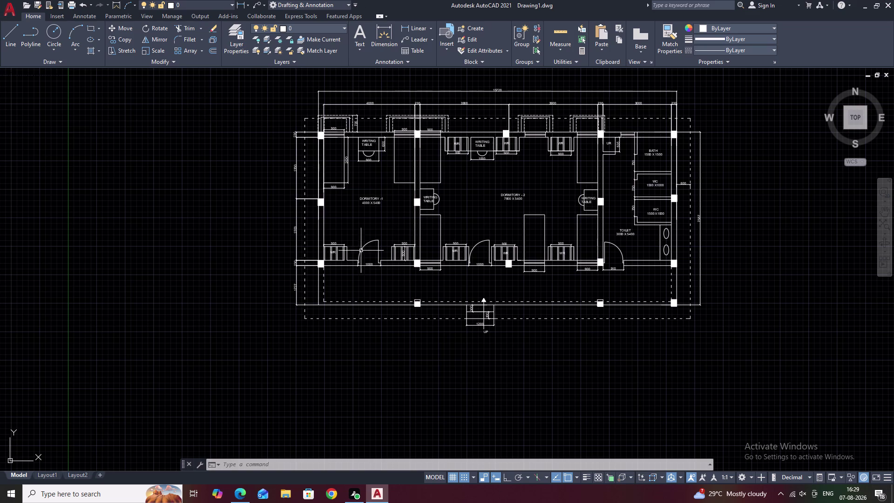
scroll(up, 3)
middle_drag(374, 219, 524, 255)
scroll(down, 3)
middle_drag(557, 286, 467, 169)
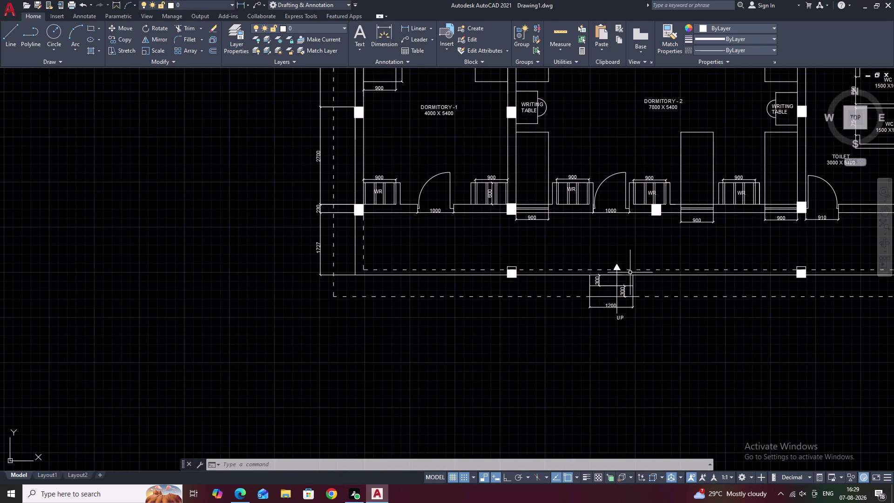
middle_drag(612, 264, 478, 232)
key(Escape)
scroll(up, 3)
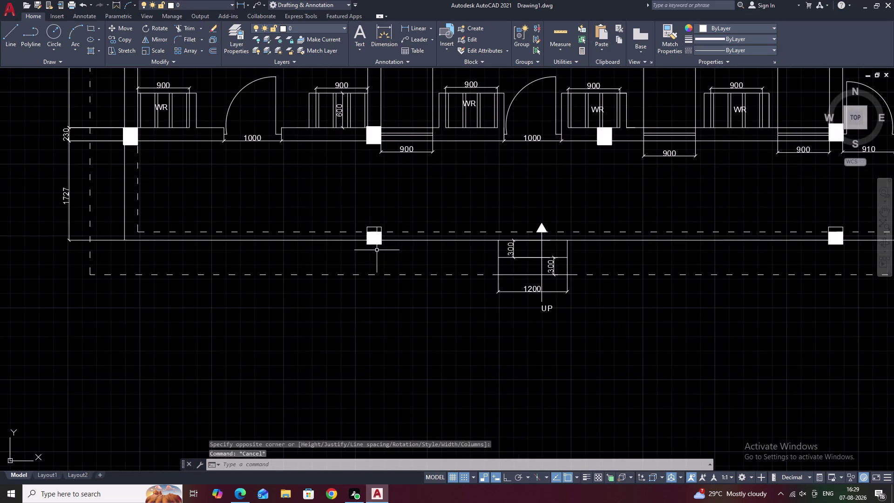
scroll(up, 3)
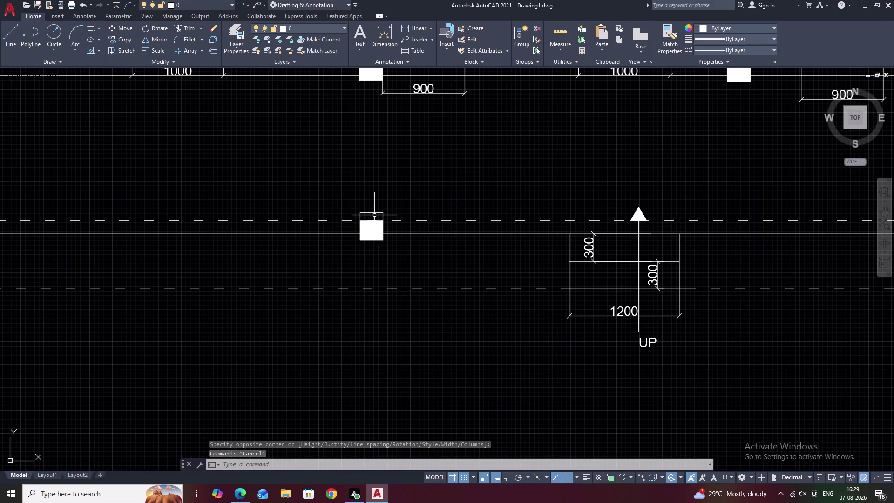
scroll(up, 3)
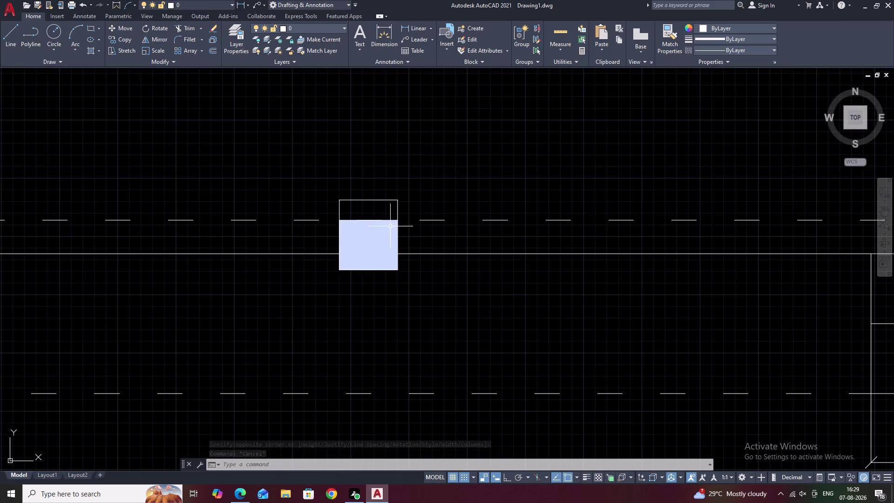
text(H)
key(space)
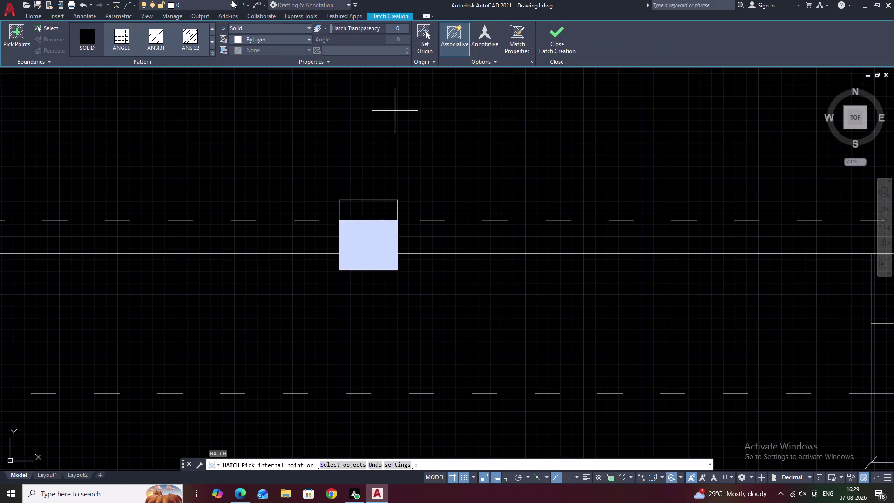
click(90, 35)
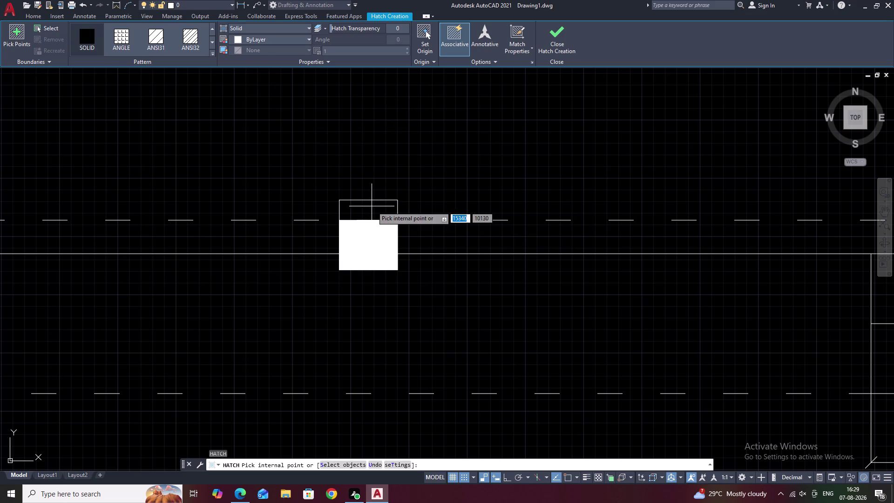
click(372, 206)
key(Escape)
scroll(down, 3)
scroll(down, 3)
scroll(down, 3)
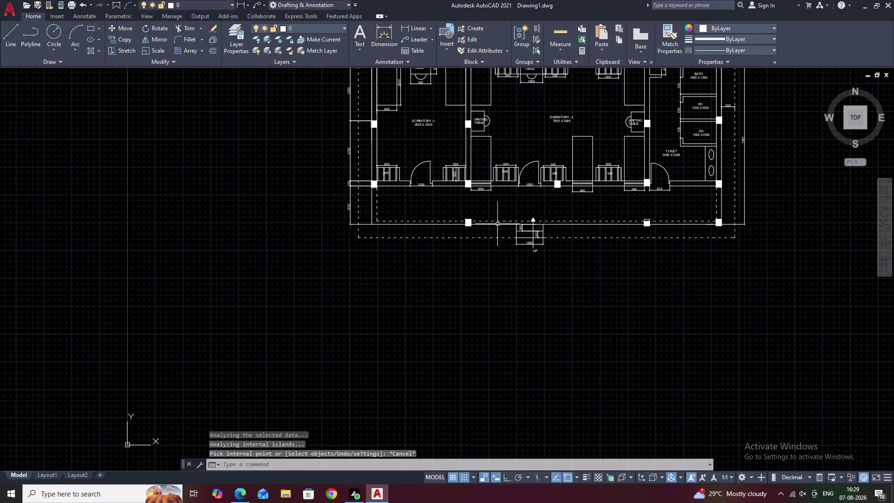
middle_drag(497, 224, 428, 227)
scroll(up, 3)
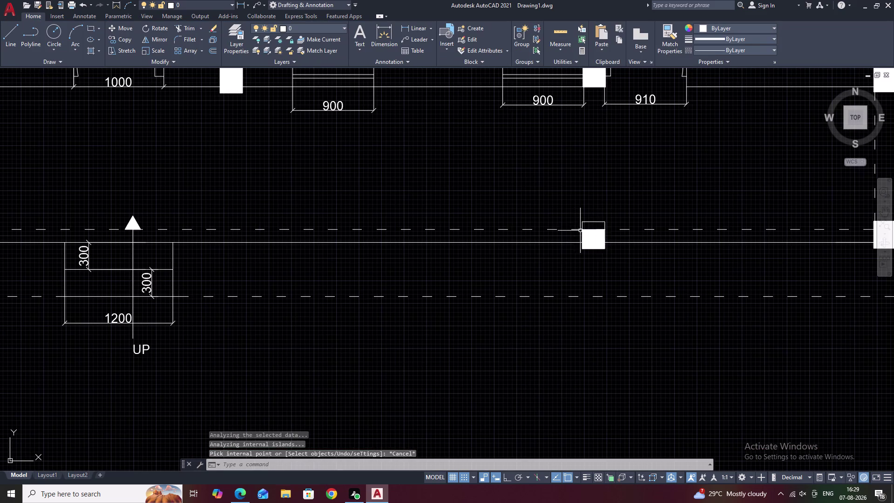
key(space)
click(594, 226)
key(Escape)
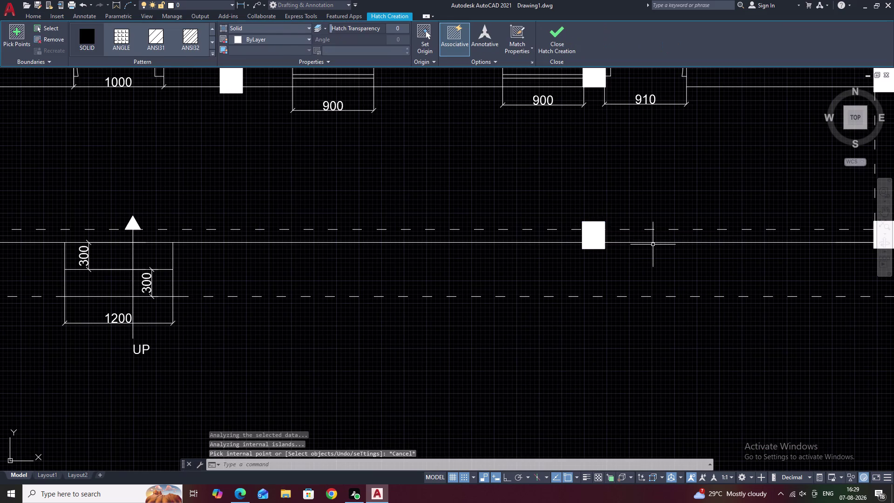
scroll(down, 3)
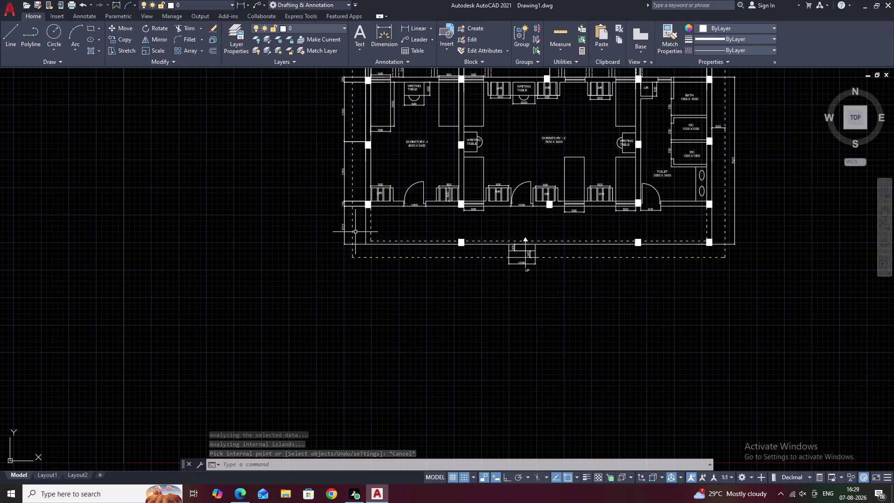
middle_drag(379, 243, 405, 243)
key(Escape)
text(RR)
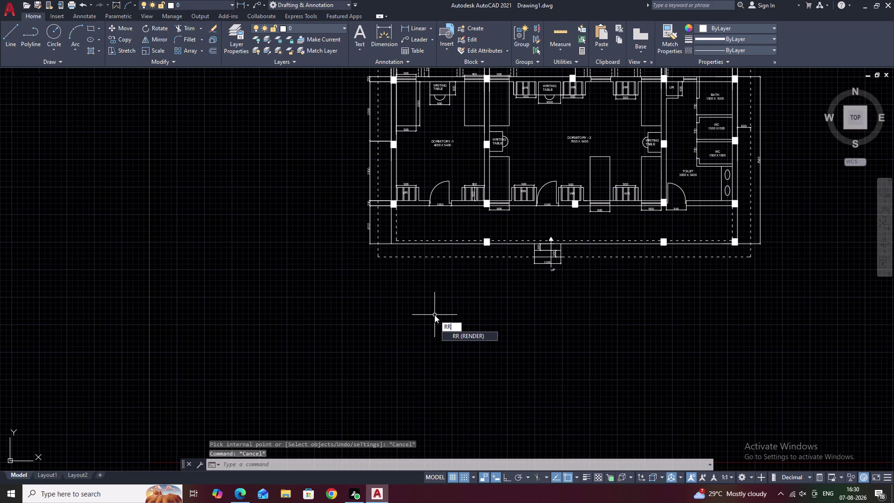
Draw a 250 by 300 rectangle below the plan using REC's Dimensions option.
key(BackSpace)
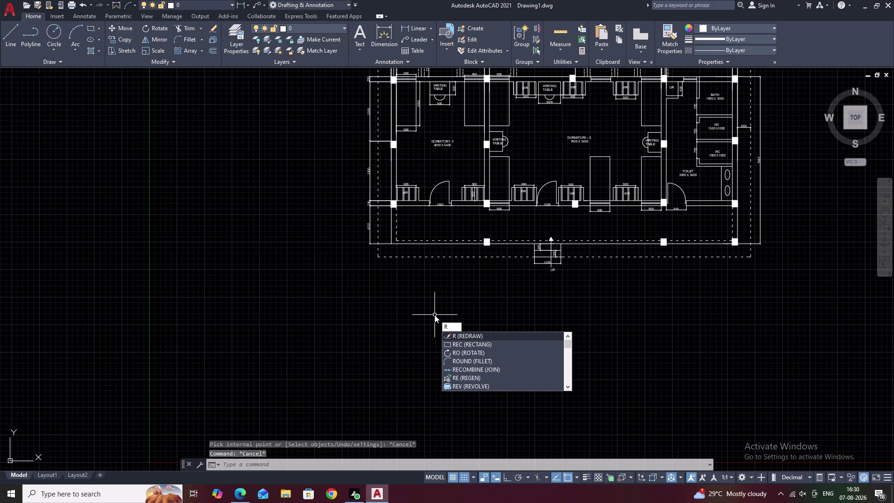
text(EC)
key(space)
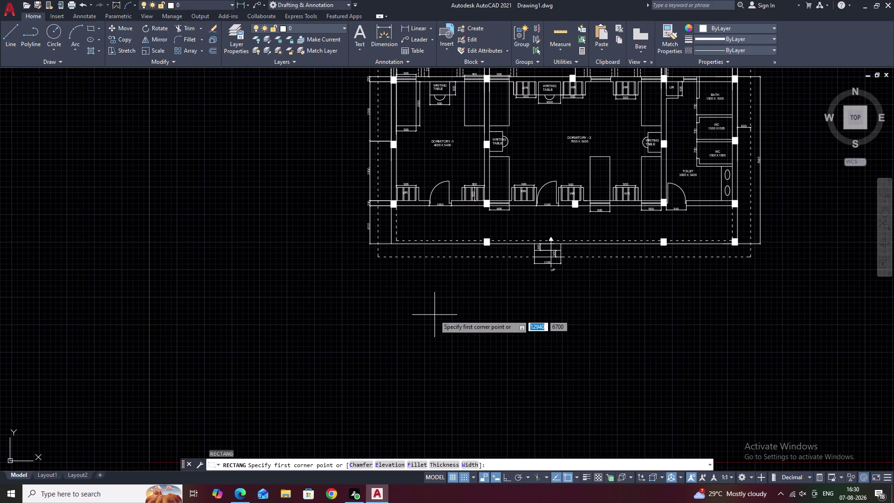
click(433, 316)
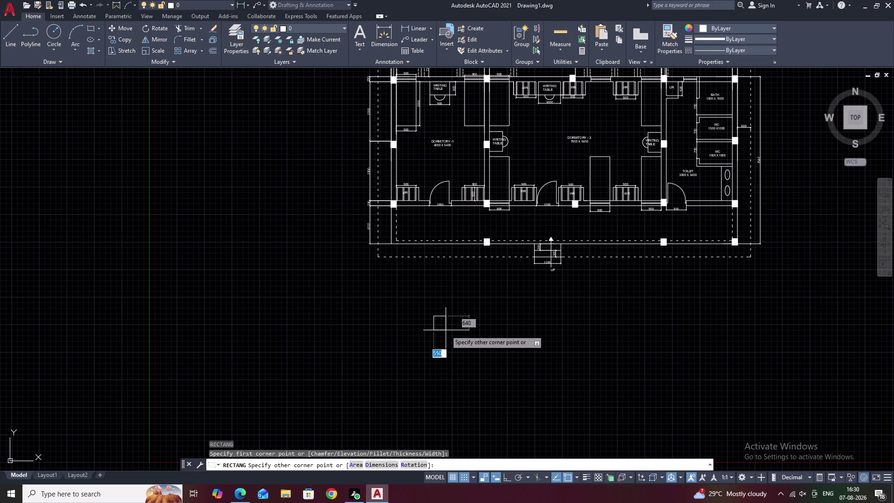
text(D)
key(space)
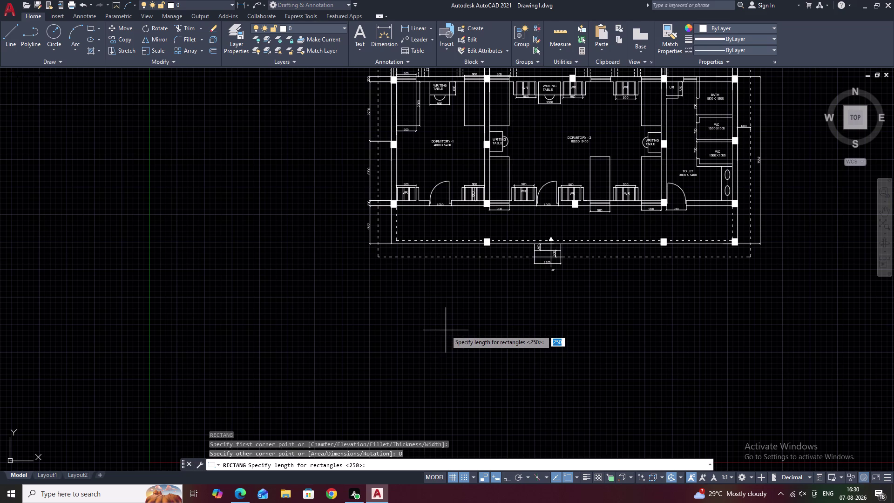
text(250)
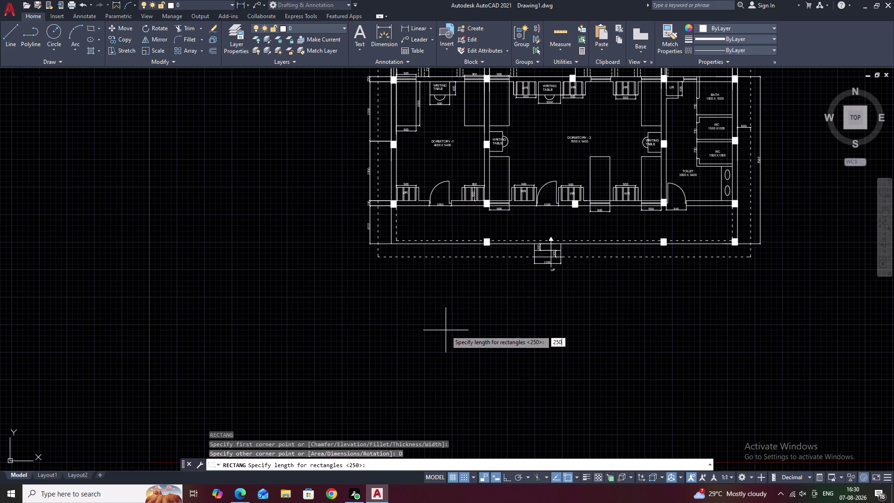
key(space)
key(space)
click(446, 330)
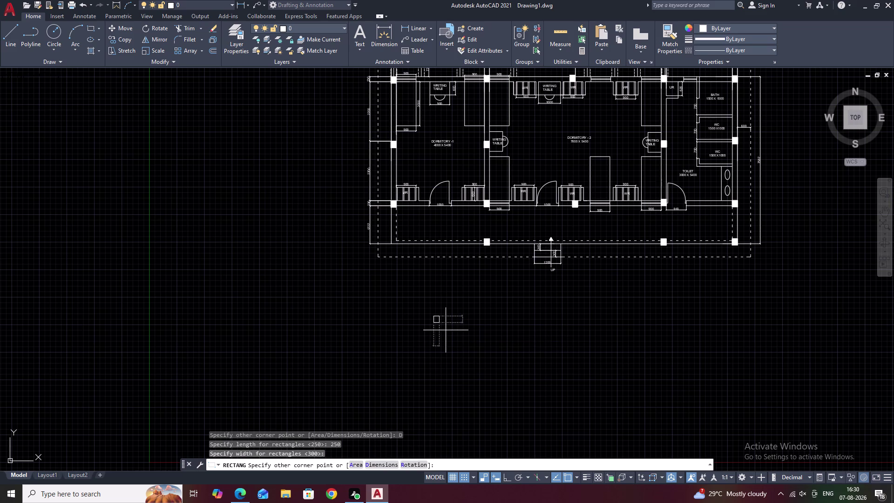
Select the newly drawn 250 by 300 rectangle.
click(443, 327)
key(Escape)
drag(445, 311, 414, 328)
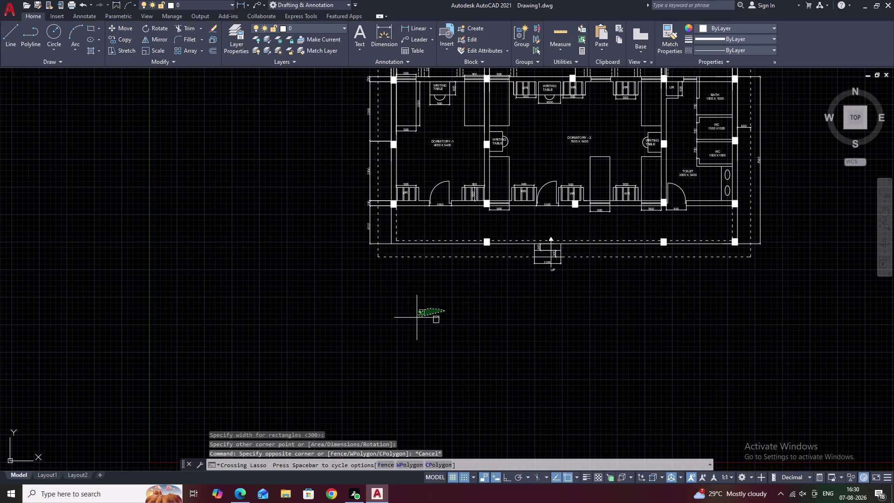
drag(413, 328, 430, 358)
scroll(up, 3)
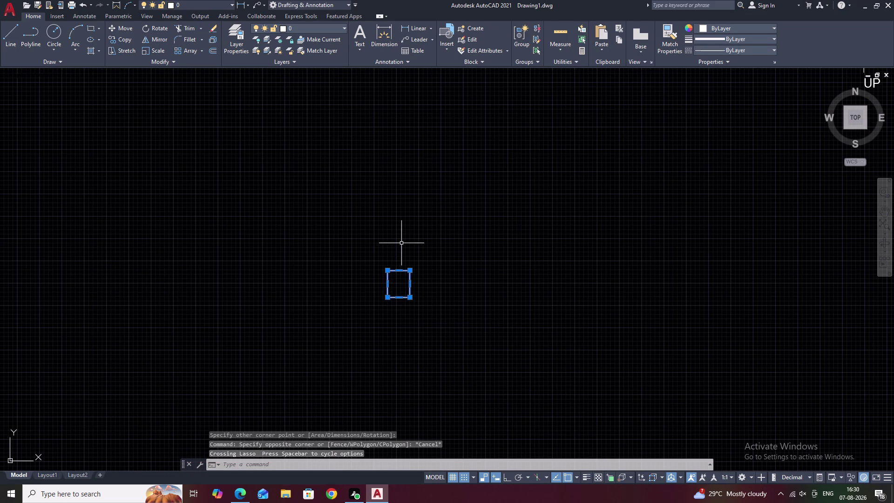
key(Escape)
text(H)
key(space)
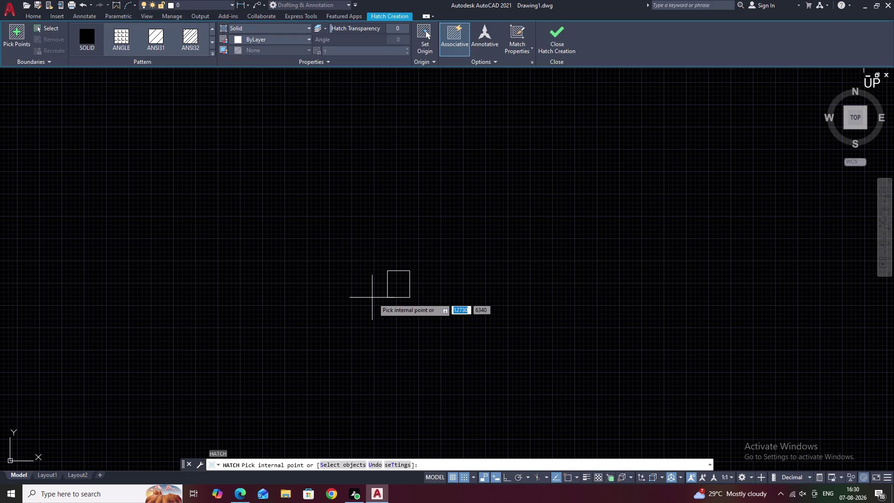
Fill the rectangle's interior with a SOLID hatch.
click(402, 283)
key(Escape)
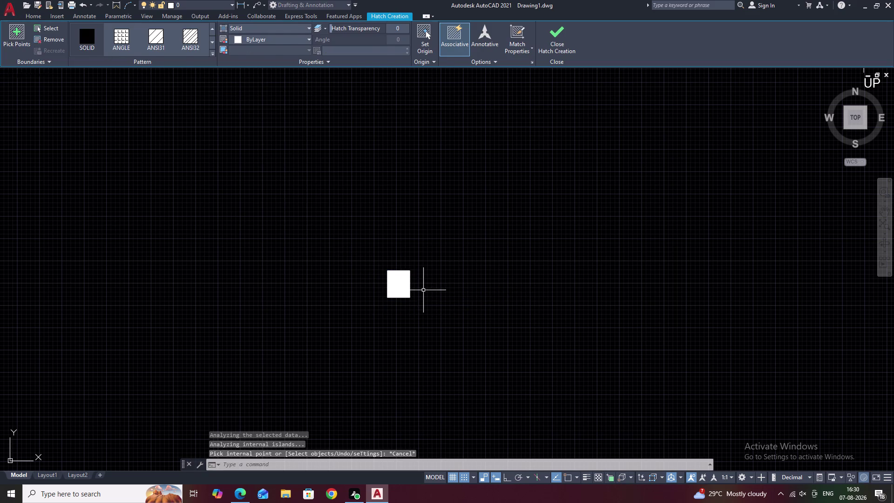
drag(428, 266, 389, 309)
click(403, 313)
Select the rectangle together with its solid fill for moving.
right_click(403, 314)
text(M)
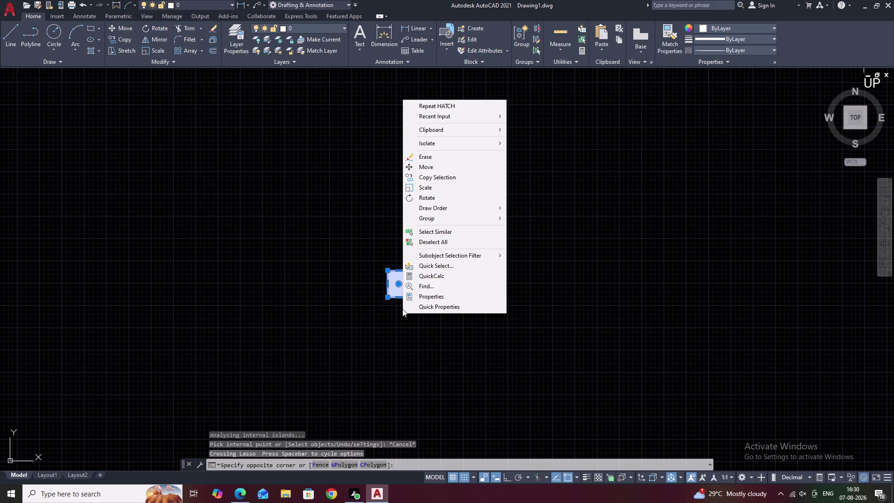
key(space)
key(Escape)
drag(426, 271, 424, 270)
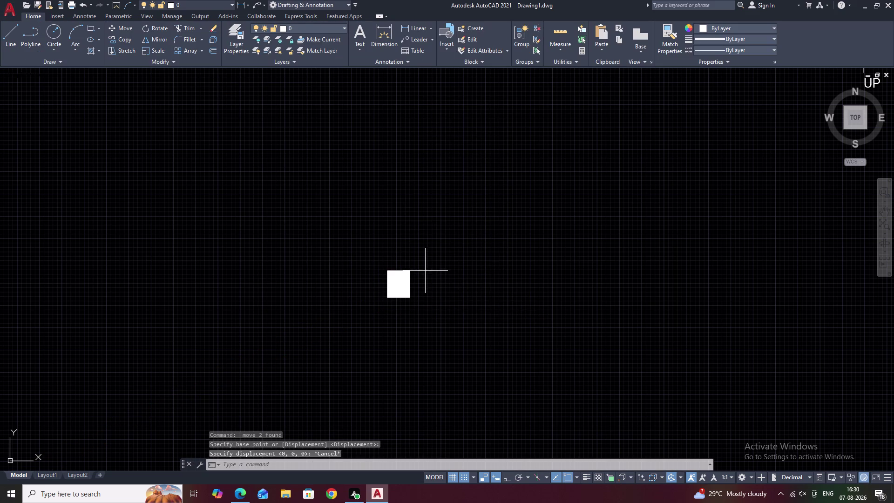
drag(425, 270, 365, 302)
text(M)
key(space)
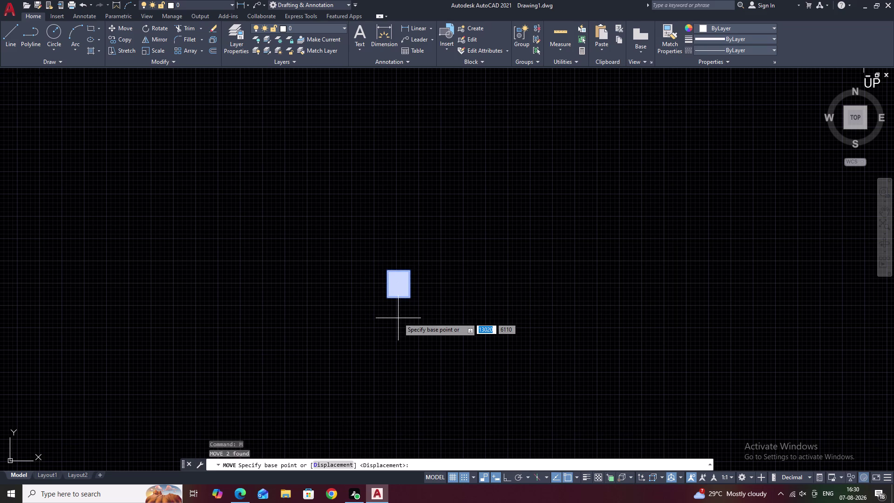
Move the filled rectangle onto the corridor's lower wall corner as a column.
double_click(397, 284)
scroll(down, 3)
middle_drag(404, 251, 414, 298)
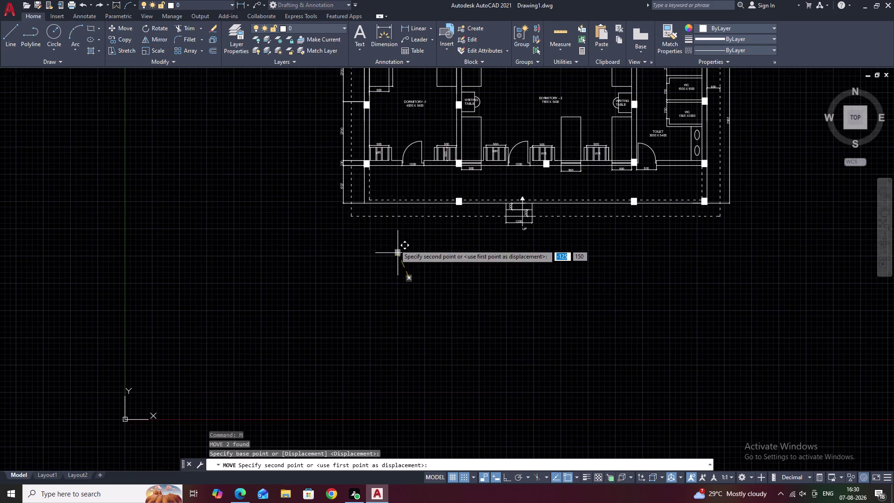
middle_drag(395, 246, 415, 320)
scroll(up, 3)
scroll(up, 3)
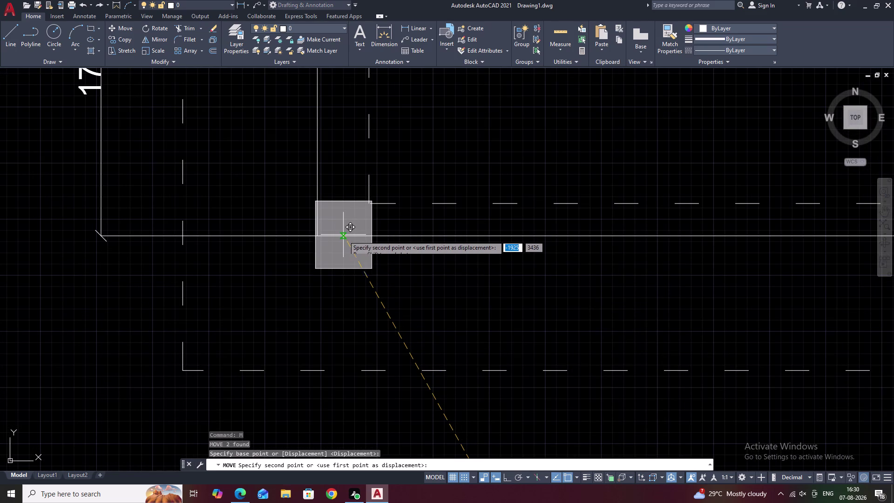
click(343, 236)
Pan and zoom along the corridor wall to inspect the columns.
scroll(down, 3)
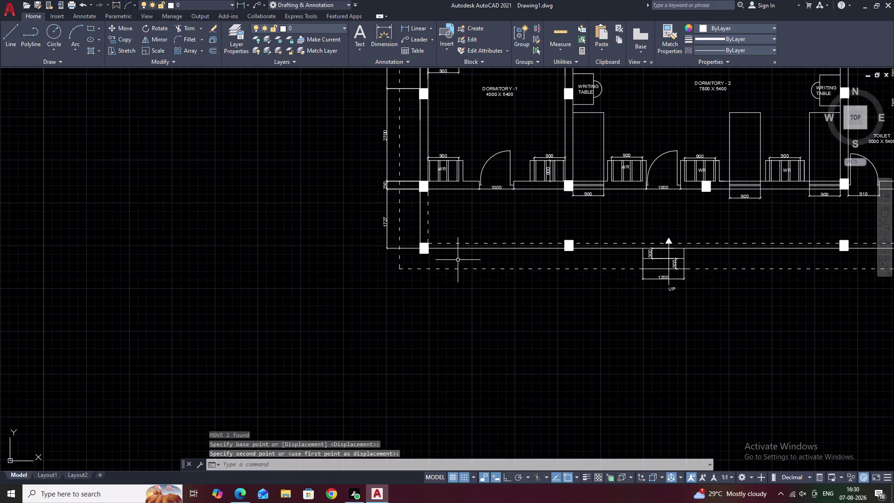
middle_drag(462, 260, 314, 269)
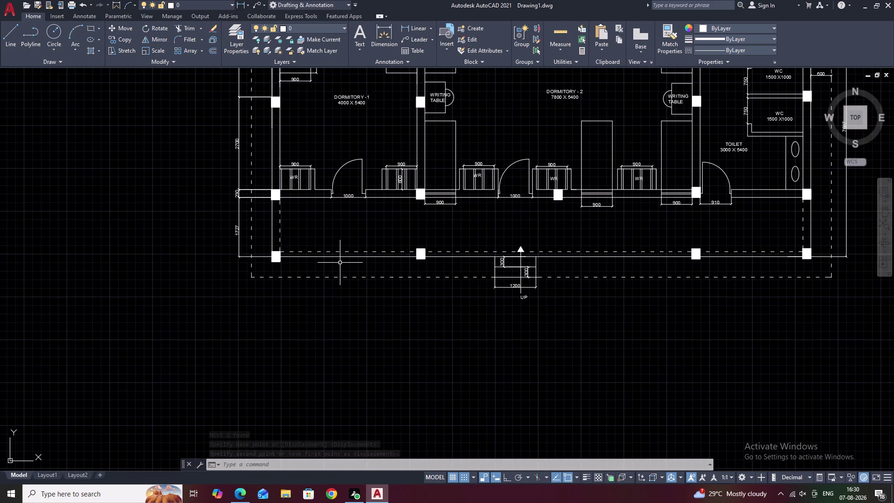
scroll(up, 3)
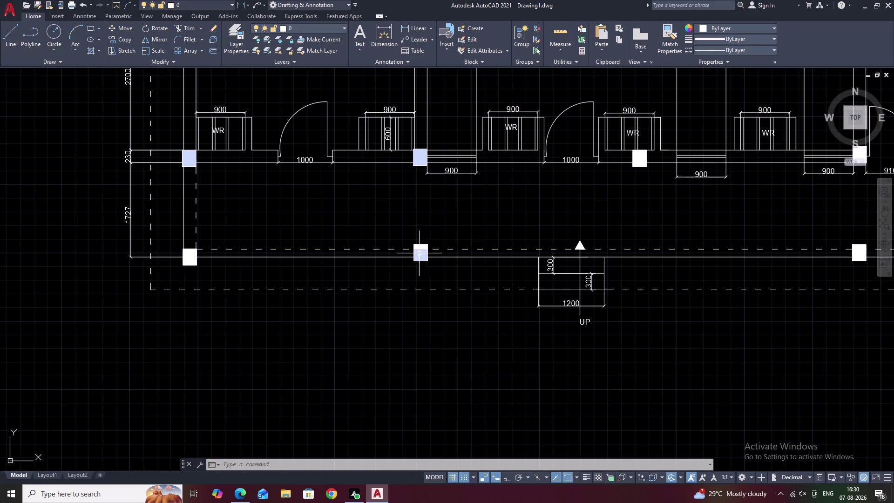
scroll(up, 3)
scroll(down, 3)
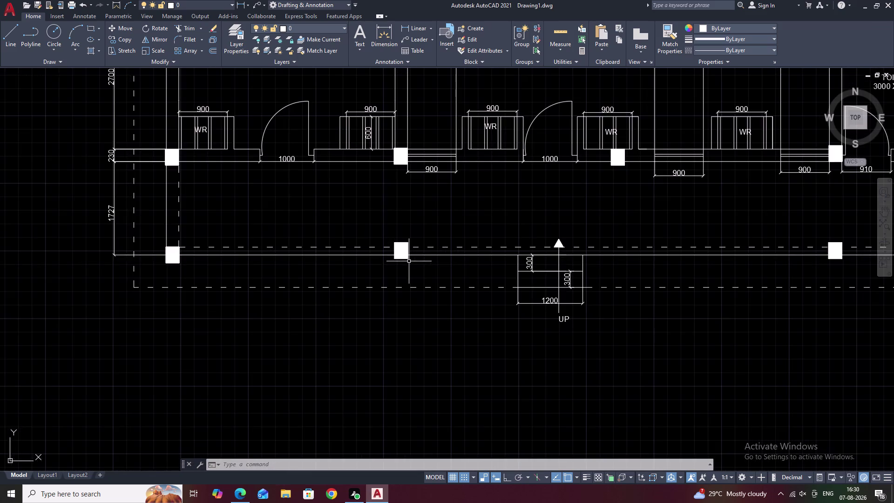
scroll(down, 3)
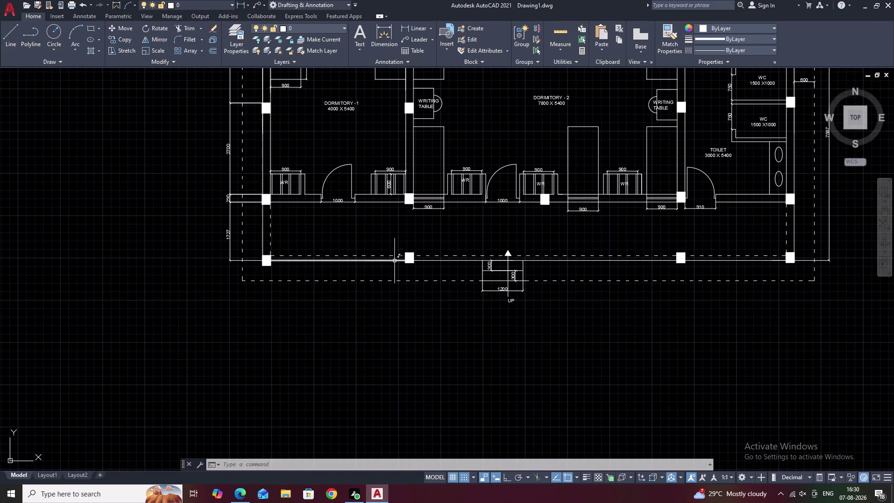
scroll(up, 3)
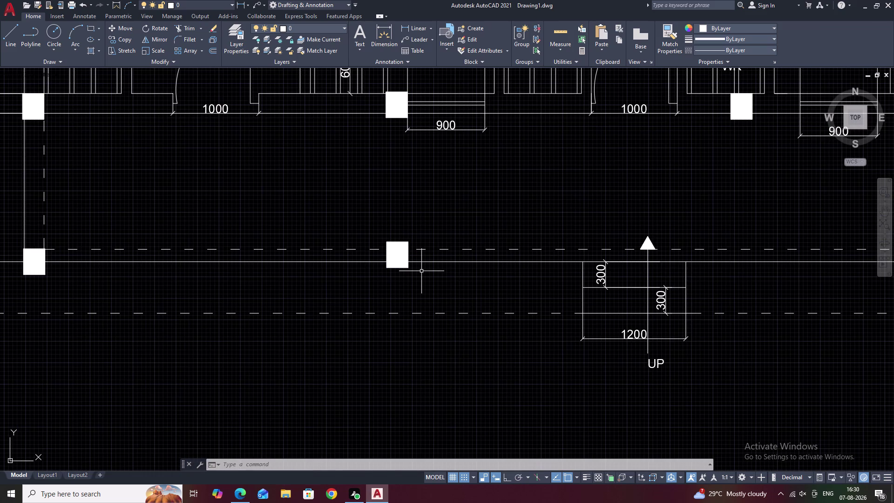
scroll(up, 3)
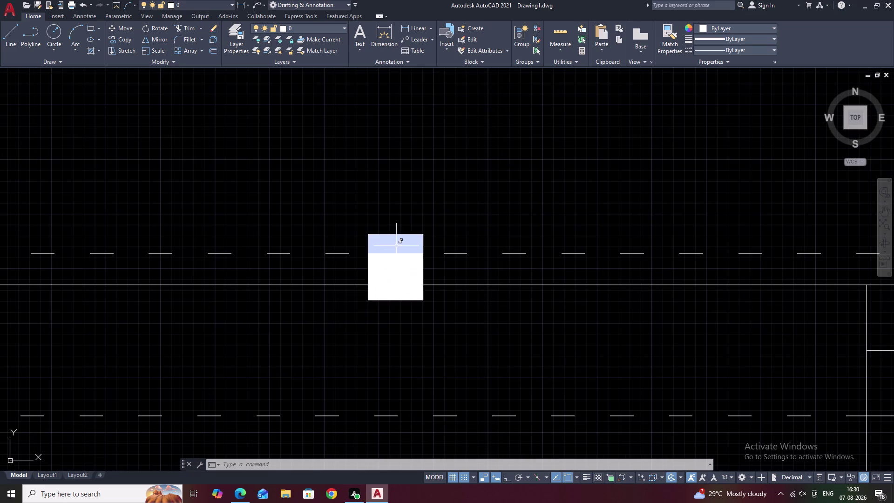
Lower the first corridor column's fill and outline onto the wall line.
click(395, 244)
click(395, 272)
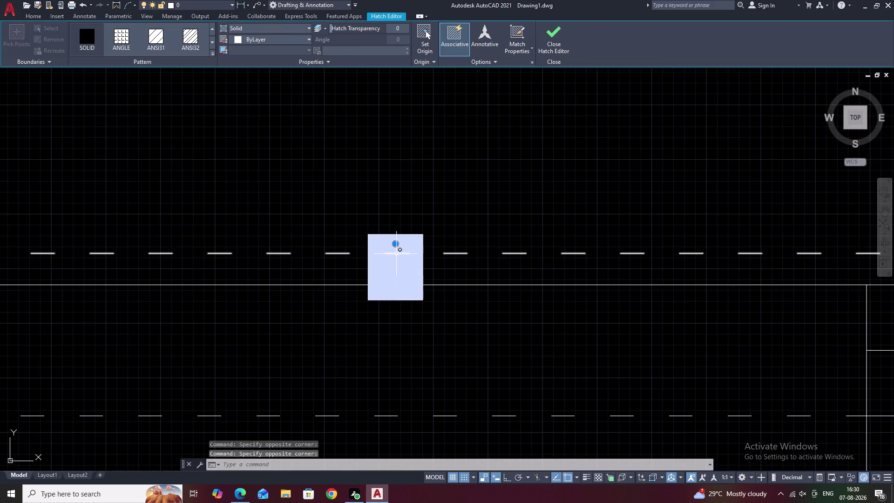
text(M)
key(space)
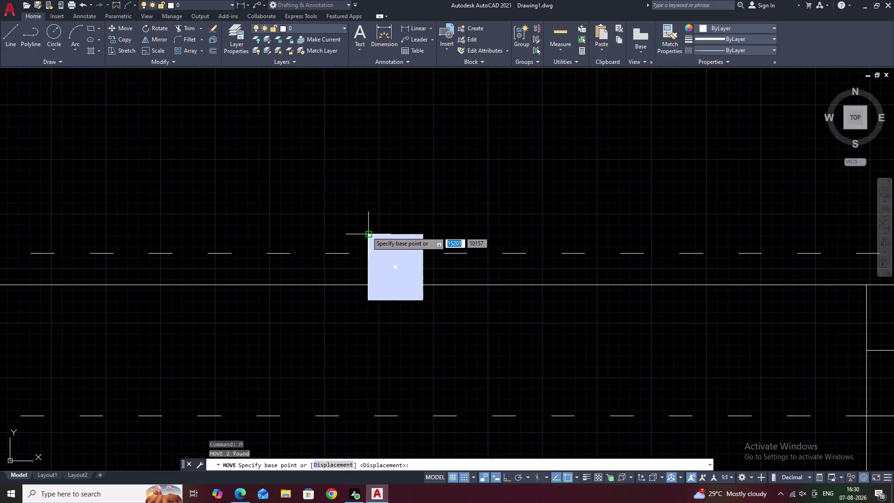
click(367, 233)
click(370, 255)
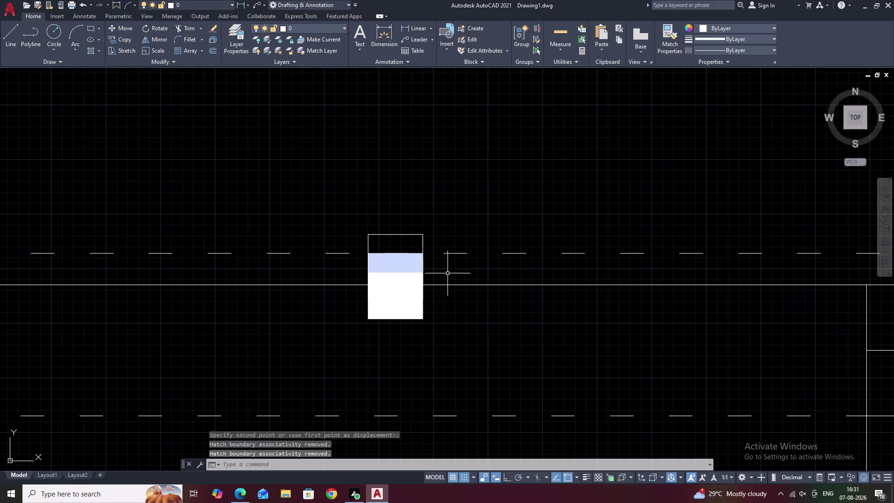
scroll(down, 3)
scroll(down, 3)
middle_drag(496, 280, 429, 284)
scroll(up, 3)
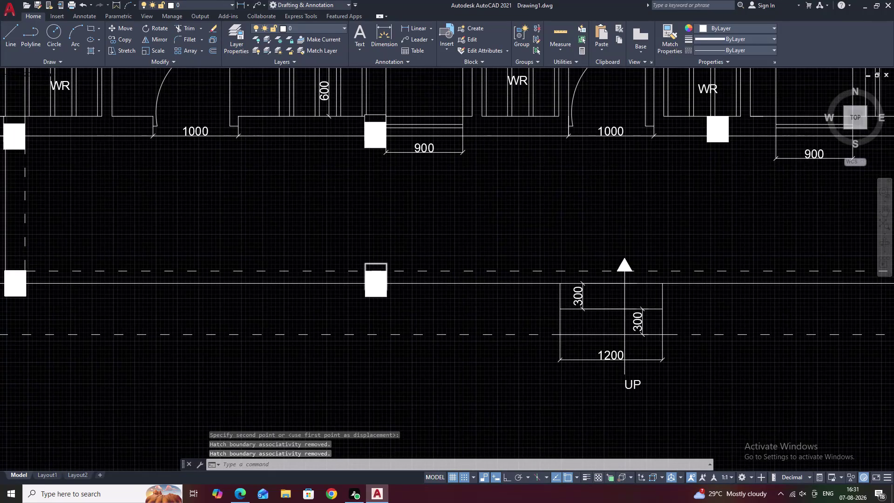
Trim the three leftover outline edges above the first column.
key(Escape)
text(TR)
key(space)
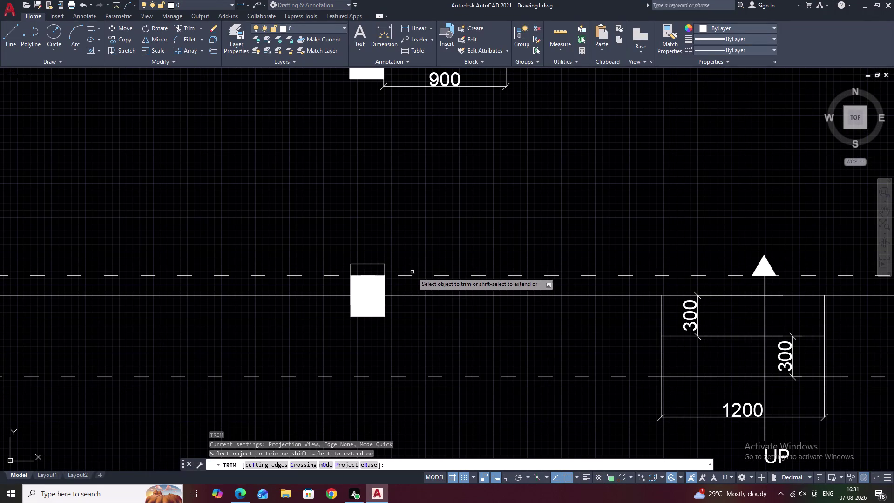
click(385, 266)
click(373, 264)
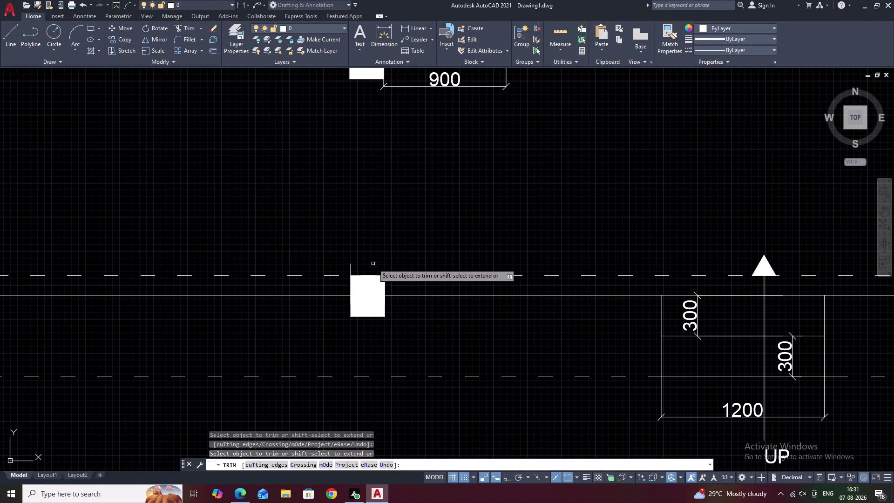
click(352, 267)
scroll(down, 3)
key(Escape)
middle_drag(737, 271, 517, 290)
scroll(up, 3)
Lower the next corridor column's fill and outline onto the wall line.
click(552, 285)
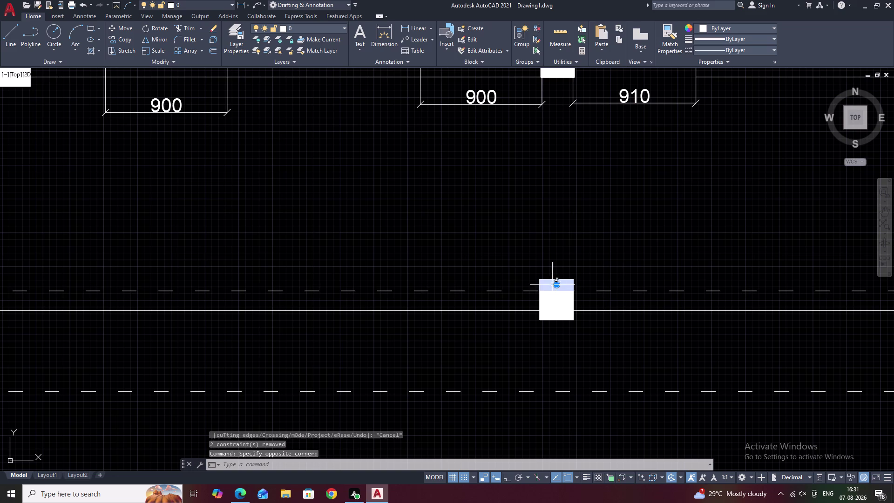
key(Escape)
click(556, 284)
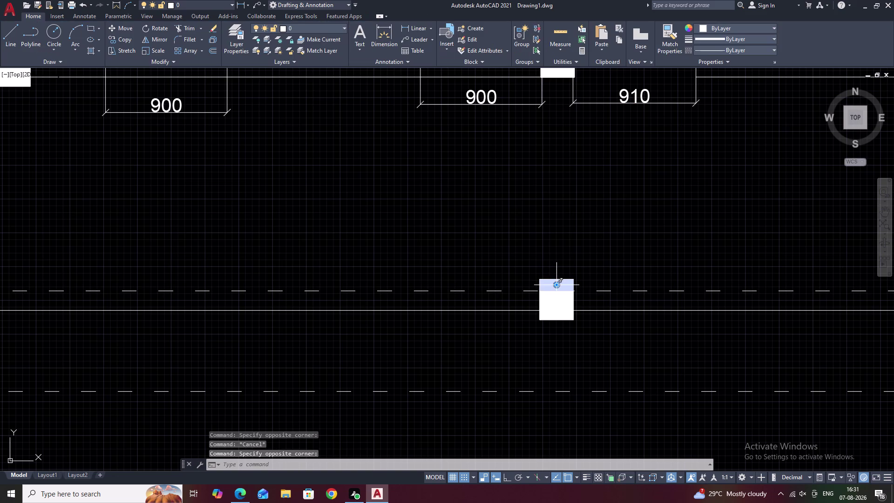
click(559, 312)
text(M)
key(space)
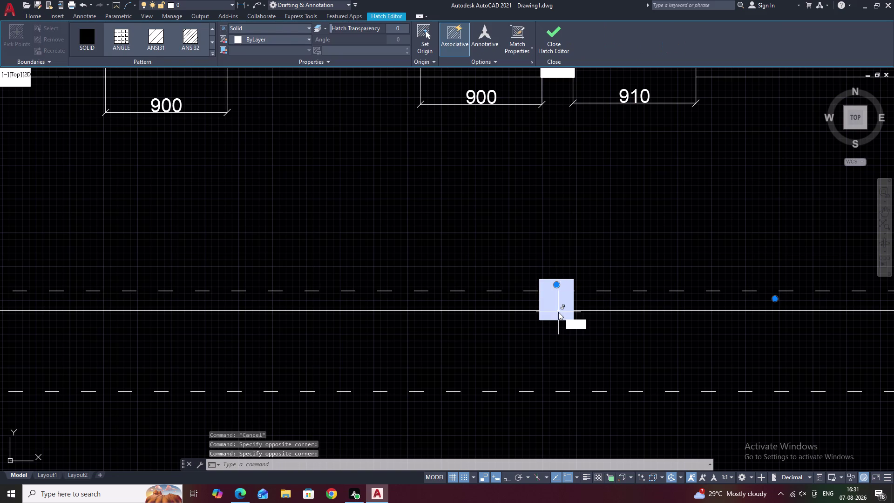
click(542, 281)
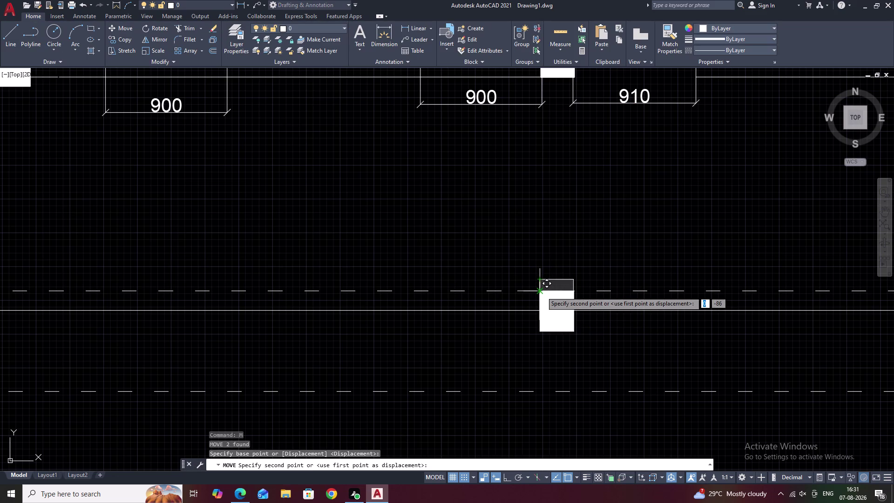
click(542, 292)
key(Escape)
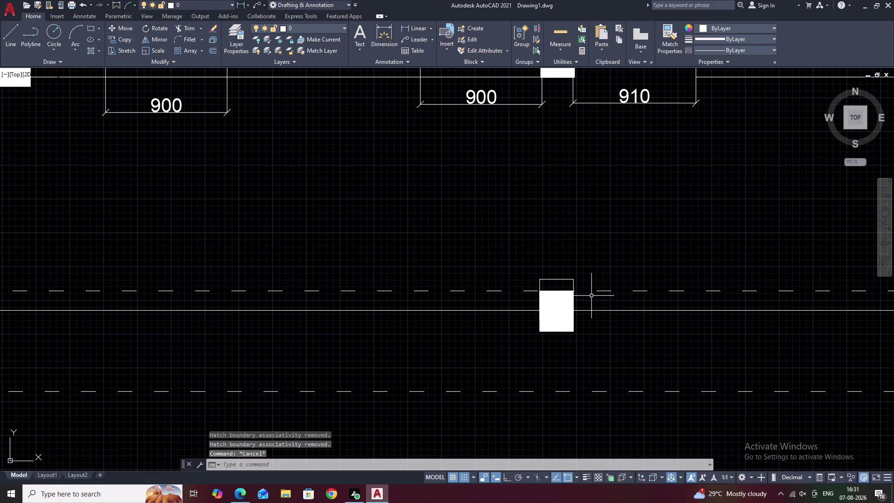
Trim the leftover outline edges above the second column.
text(TRR)
key(space)
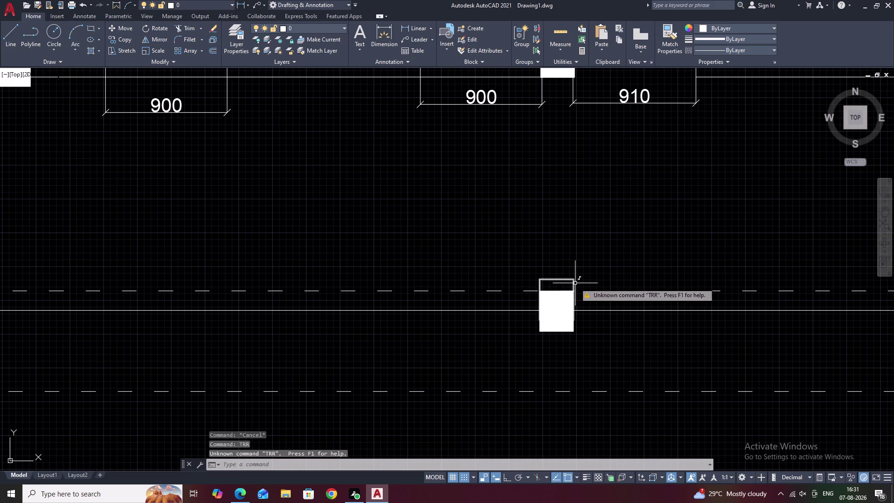
key(Escape)
text(TR)
key(space)
drag(581, 282, 529, 282)
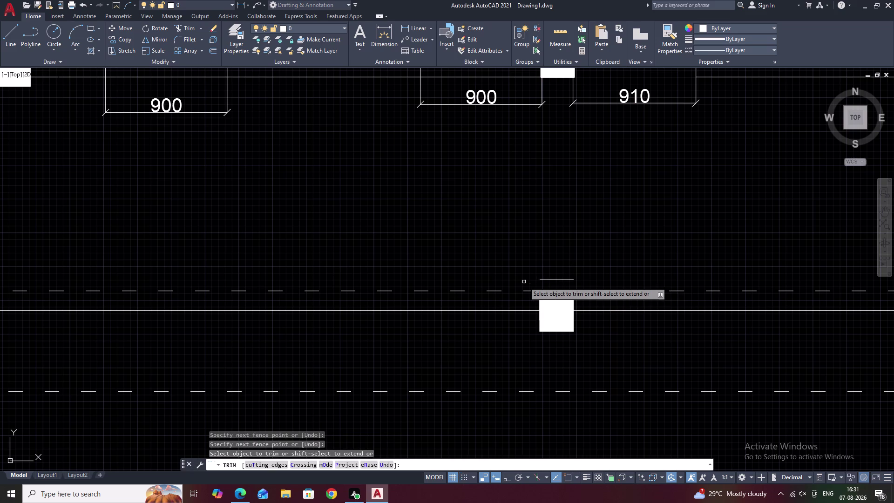
click(554, 280)
scroll(down, 3)
middle_drag(599, 277, 593, 279)
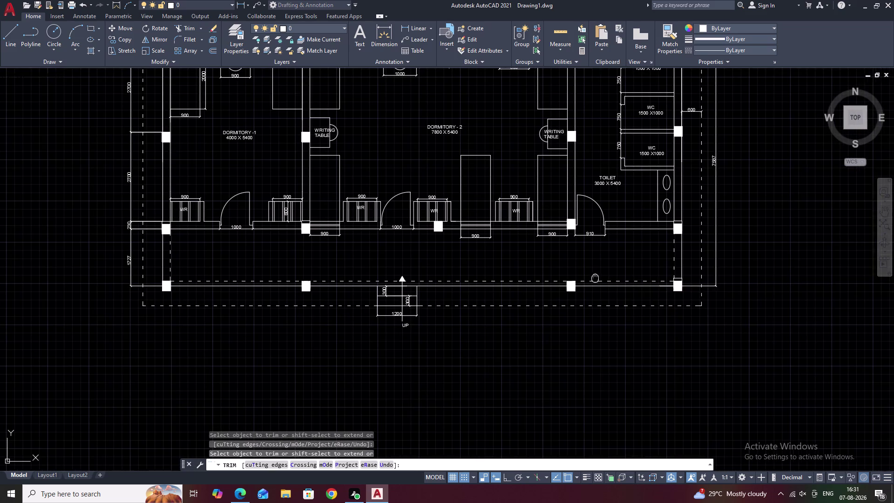
Trim the stray outline and wall line ends around the column below the toilet wall.
middle_drag(594, 279, 535, 283)
key(Escape)
scroll(up, 3)
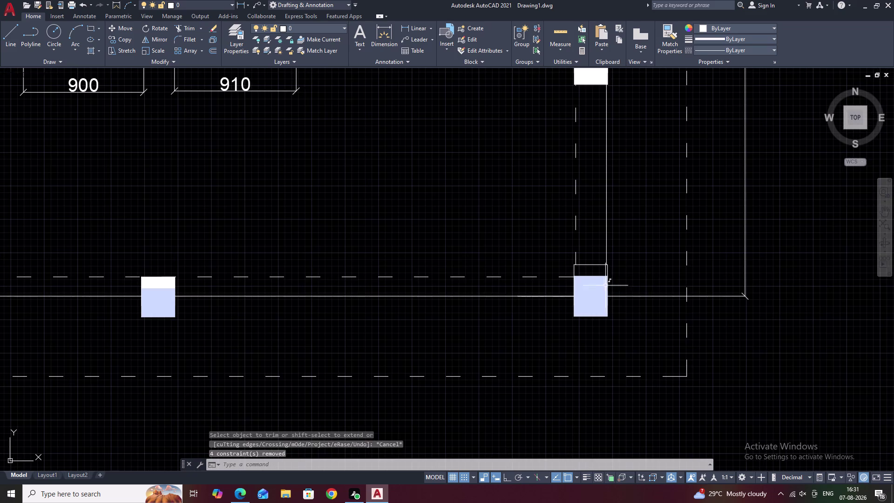
text(TR)
key(space)
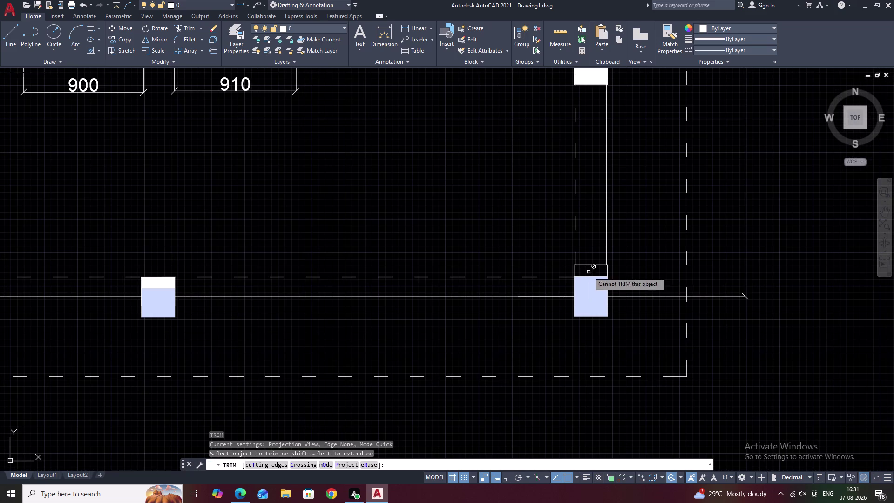
click(589, 265)
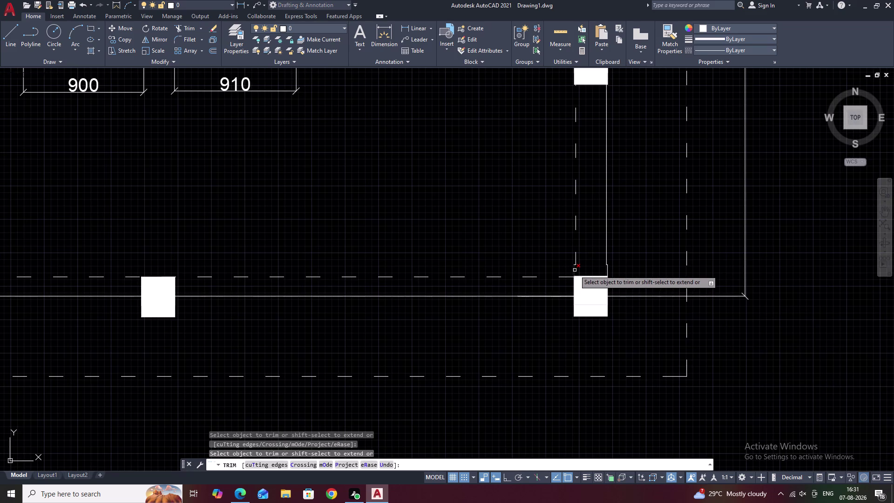
scroll(up, 3)
click(569, 257)
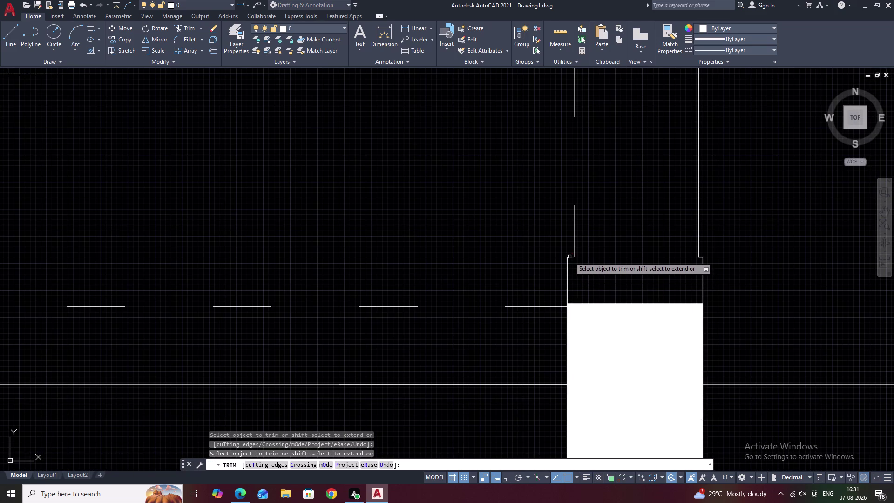
click(568, 268)
click(704, 268)
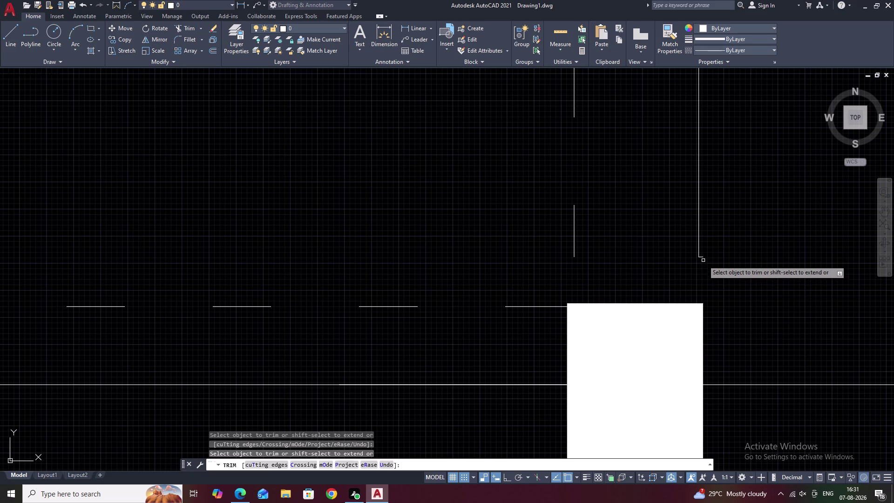
click(703, 259)
click(701, 257)
key(Escape)
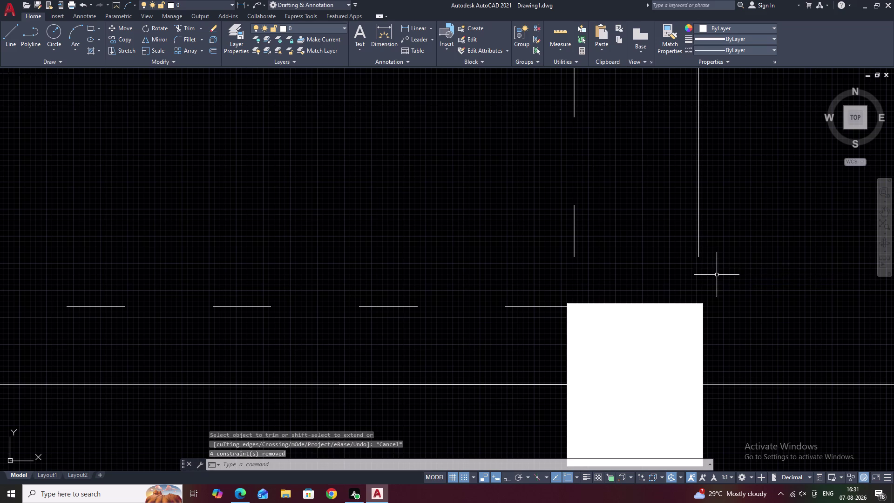
Try extending the wall line down to the column, then zoom out to the full plan.
text(EX)
key(space)
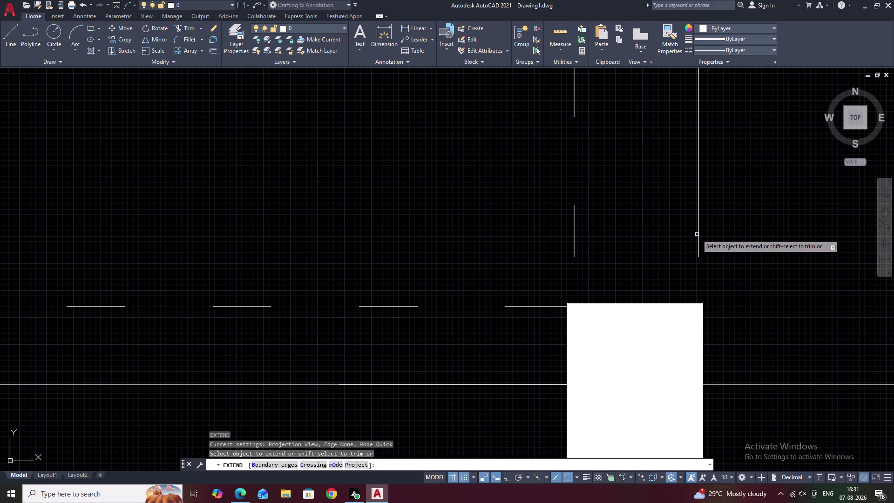
click(700, 236)
key(Escape)
scroll(down, 3)
middle_drag(733, 332, 724, 285)
scroll(down, 3)
middle_drag(726, 283, 688, 325)
key(Escape)
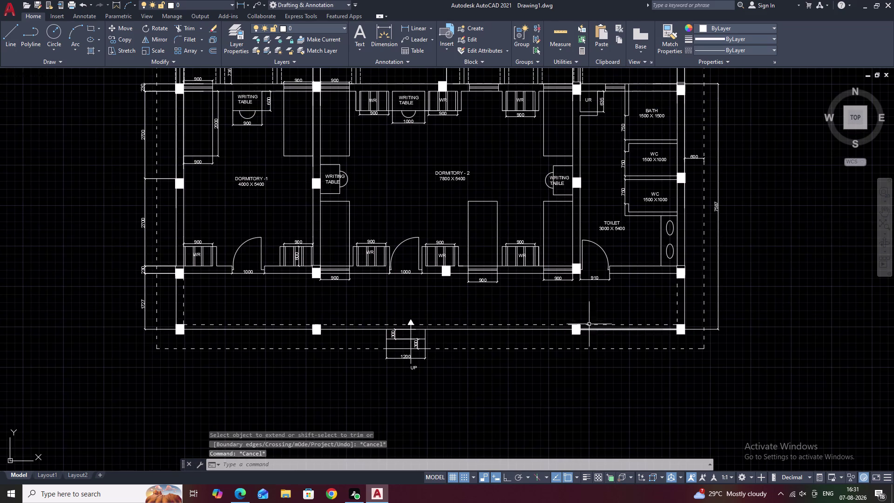
middle_drag(451, 309, 501, 301)
scroll(down, 3)
middle_drag(501, 299, 501, 311)
middle_drag(497, 309, 498, 308)
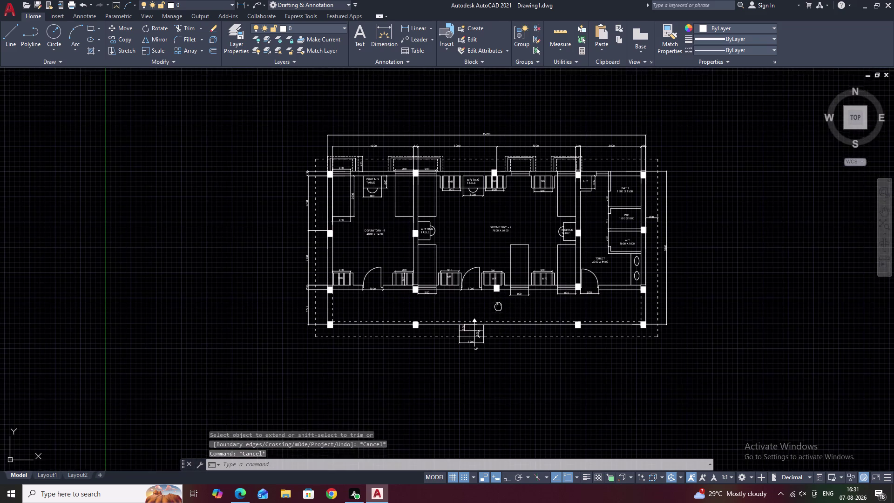
middle_drag(498, 307, 499, 301)
scroll(up, 3)
middle_drag(500, 301, 498, 340)
middle_drag(506, 334, 503, 359)
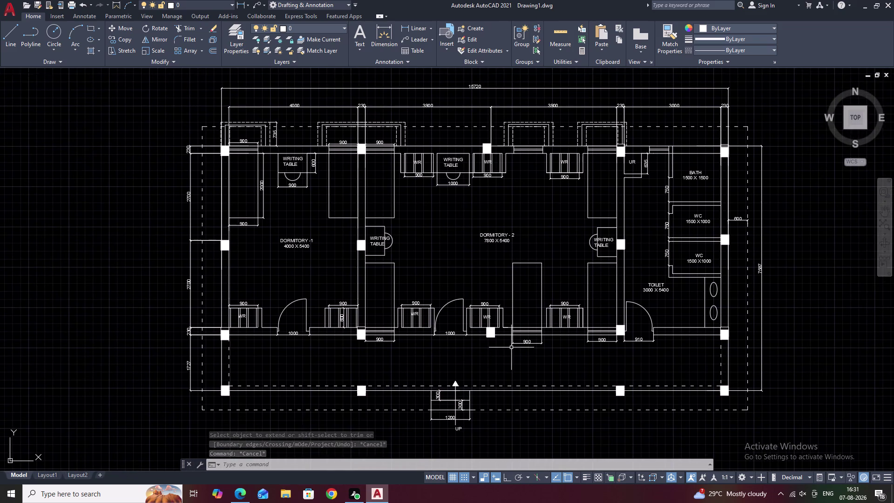
middle_drag(511, 348, 509, 354)
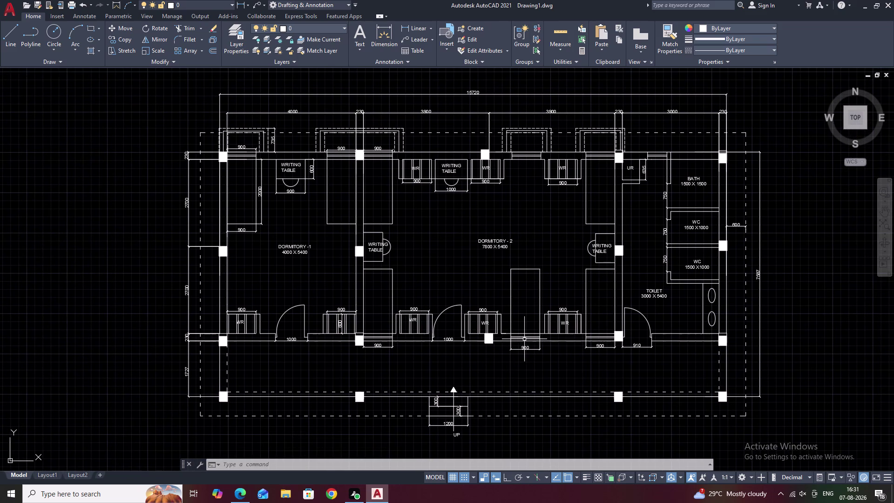
middle_drag(483, 361, 482, 362)
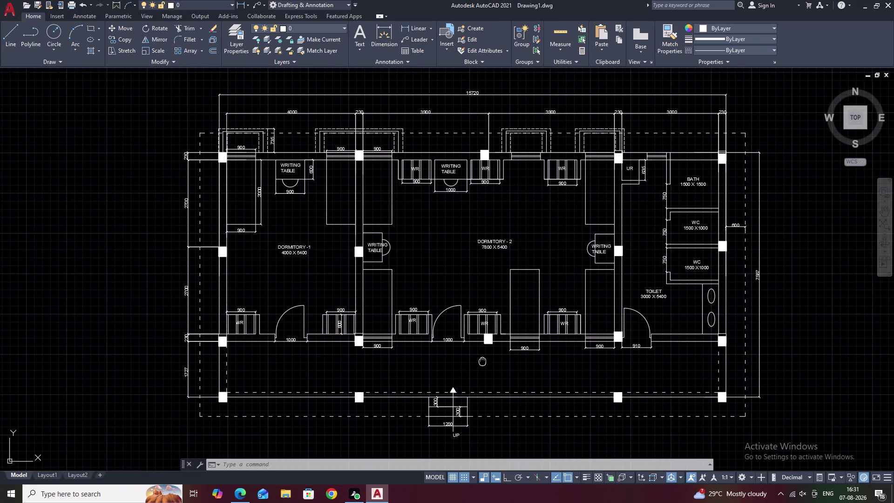
middle_drag(482, 361, 492, 330)
middle_drag(477, 330, 489, 304)
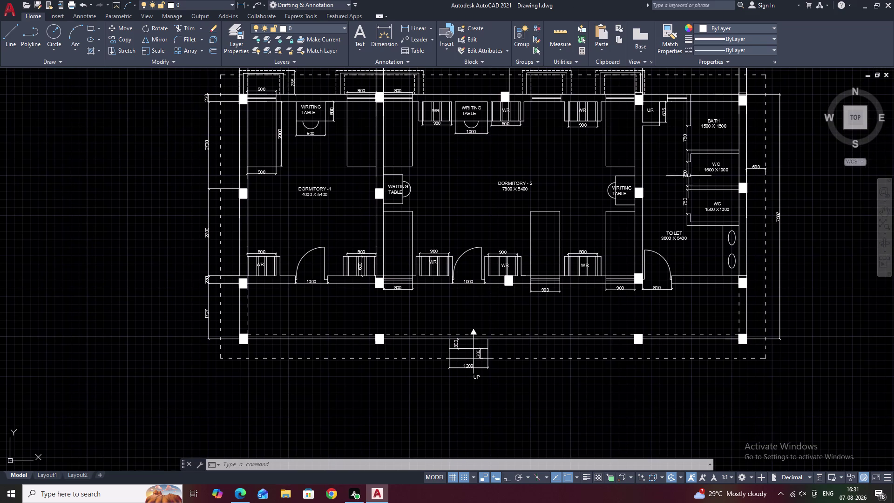
middle_drag(533, 150, 529, 175)
middle_drag(477, 183, 458, 235)
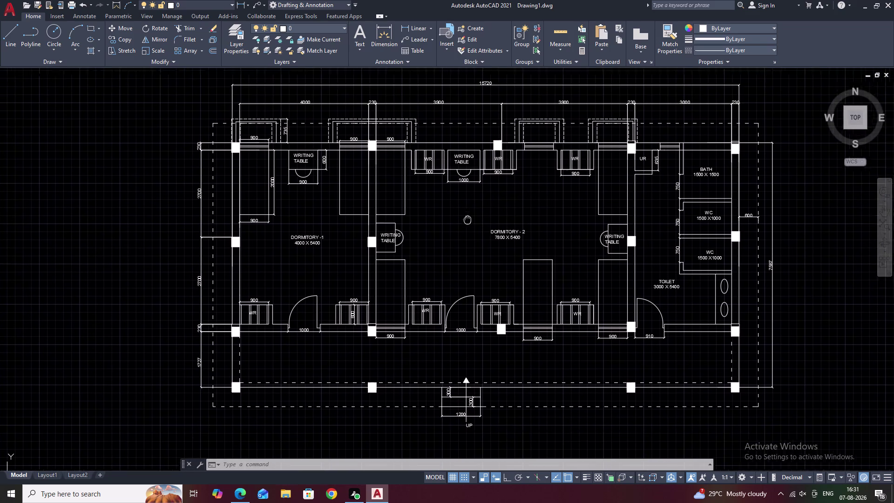
middle_drag(458, 235, 453, 245)
middle_drag(453, 245, 457, 210)
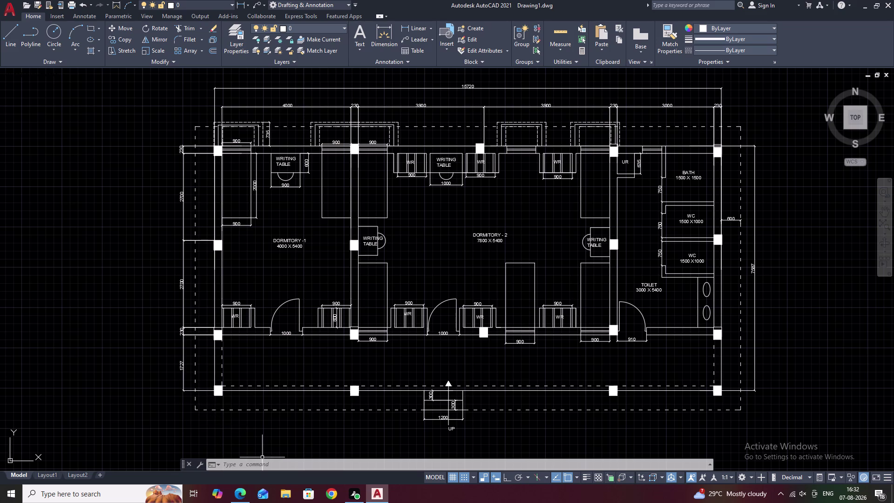
middle_drag(274, 399, 290, 338)
key(Escape)
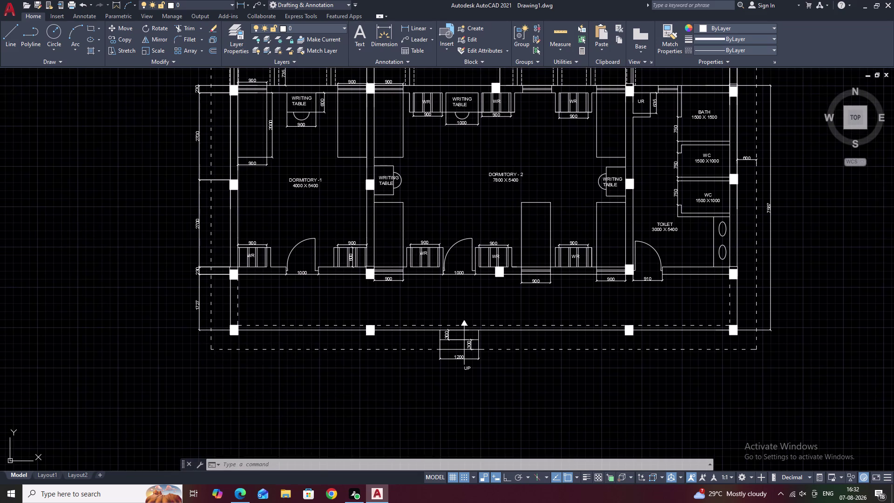
scroll(up, 3)
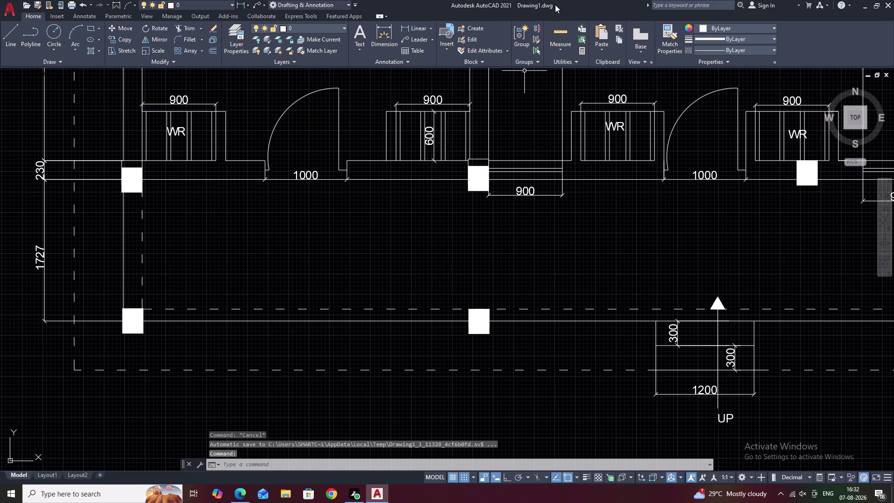
click(423, 40)
middle_drag(336, 295, 371, 177)
click(315, 191)
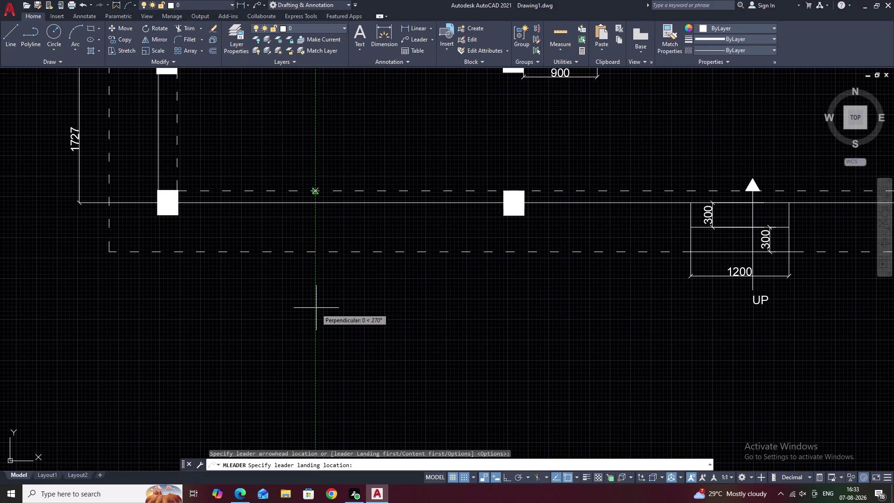
Abandon the first leader attempt and erase the stray leader line it left.
key(Escape)
click(417, 45)
click(418, 41)
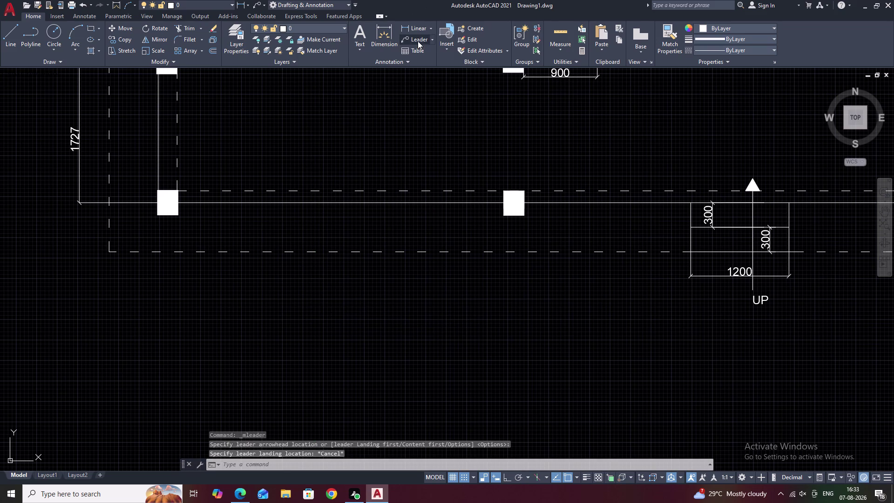
click(314, 191)
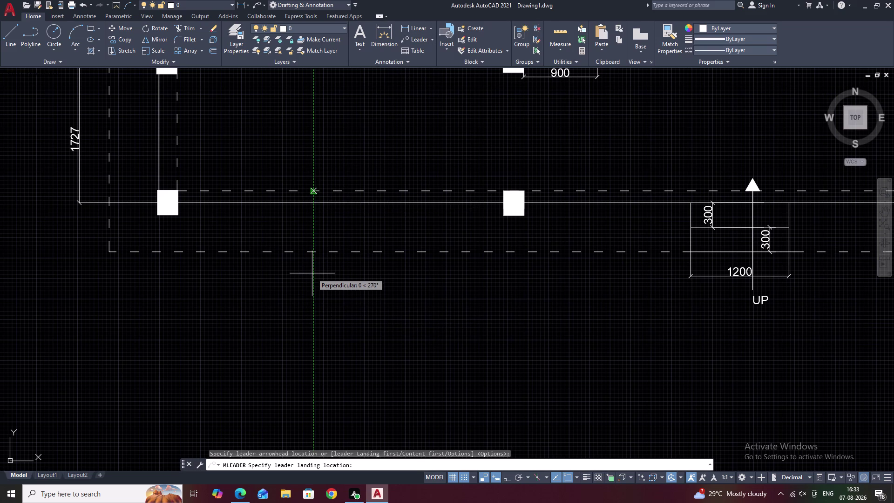
click(312, 274)
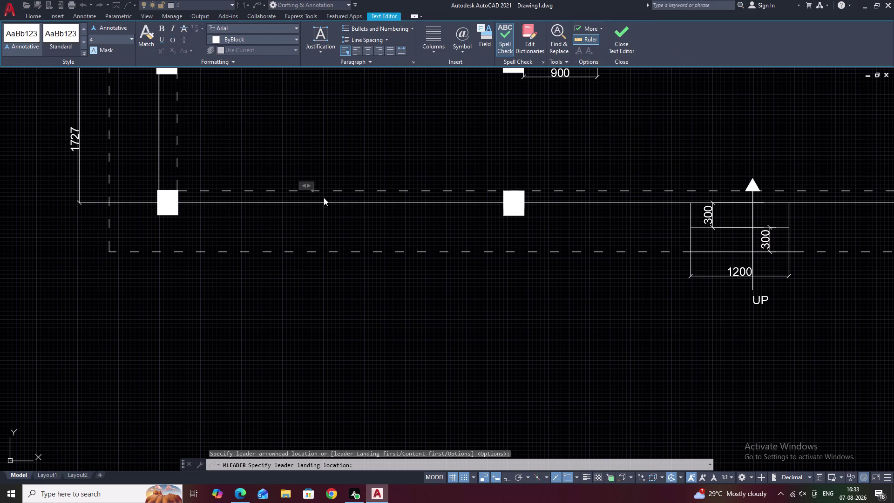
key(Escape)
scroll(up, 3)
scroll(up, 3)
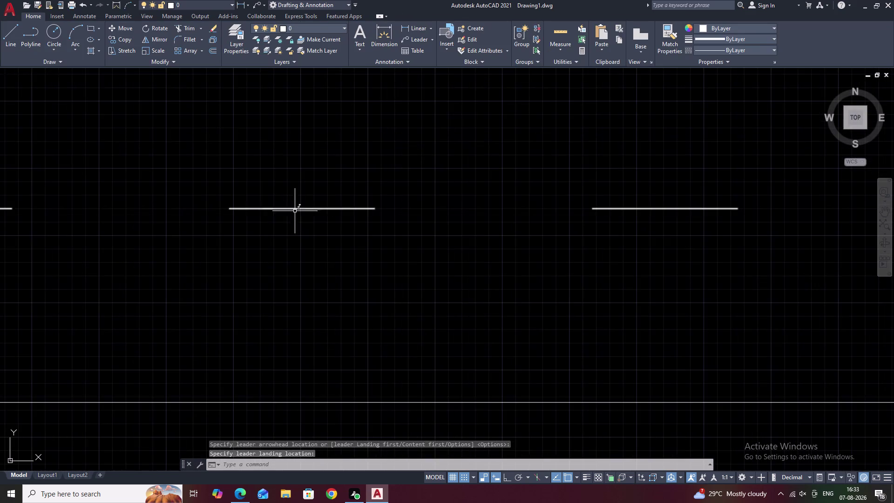
scroll(up, 3)
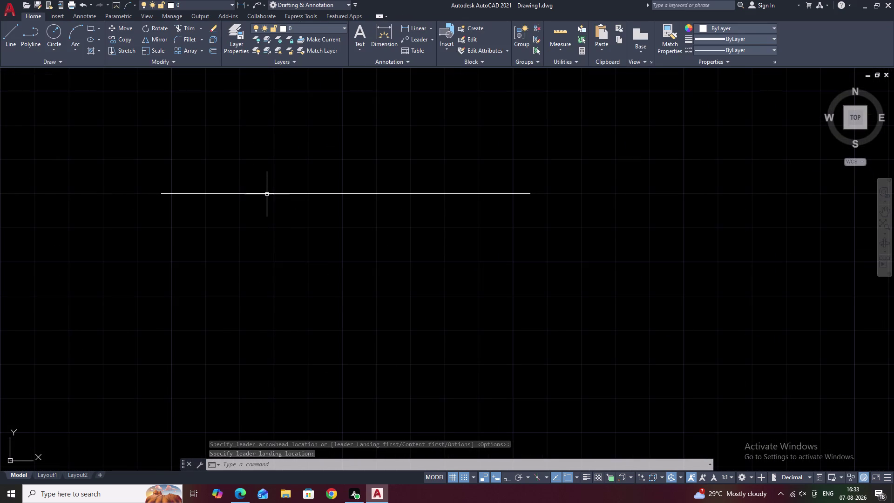
click(267, 194)
text(E)
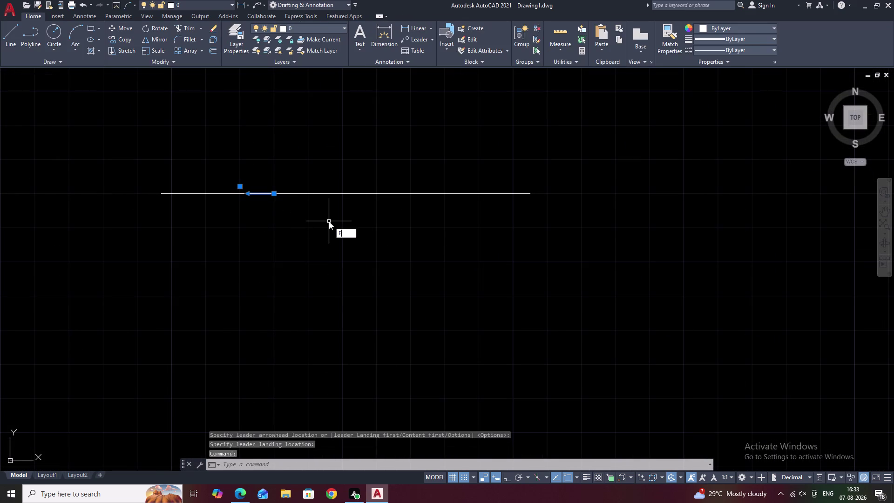
key(space)
scroll(down, 3)
Restart the leader from the upper dashed line, with Ortho on and the landing below the plan.
click(420, 36)
scroll(down, 3)
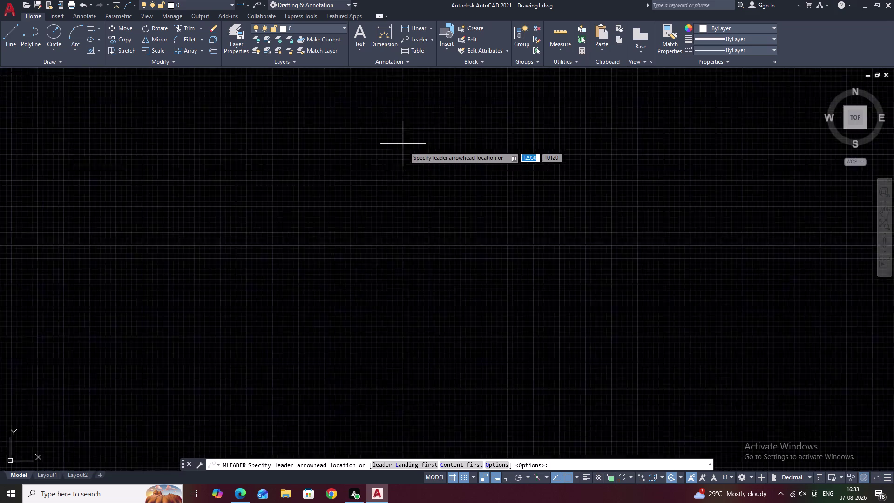
scroll(down, 3)
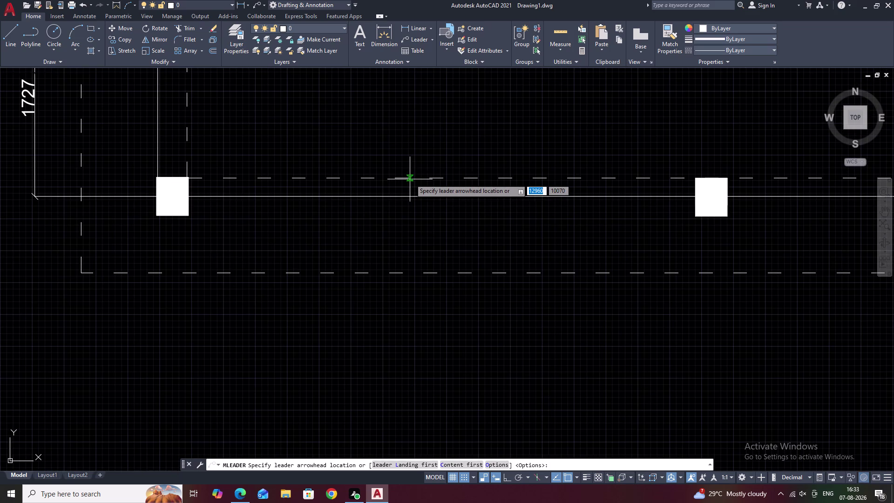
click(410, 179)
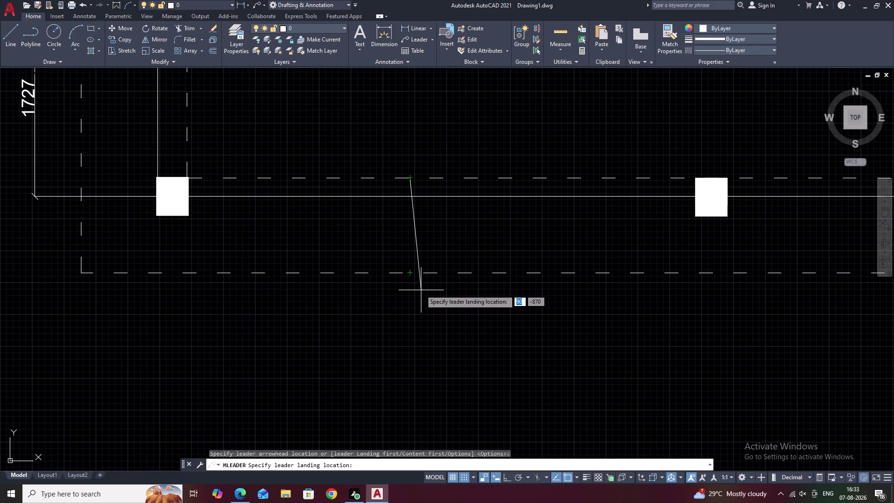
key(F8)
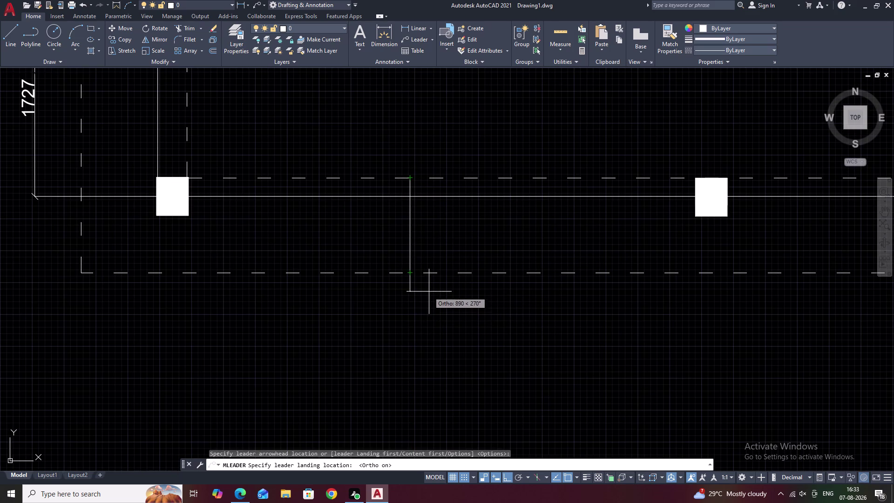
click(435, 314)
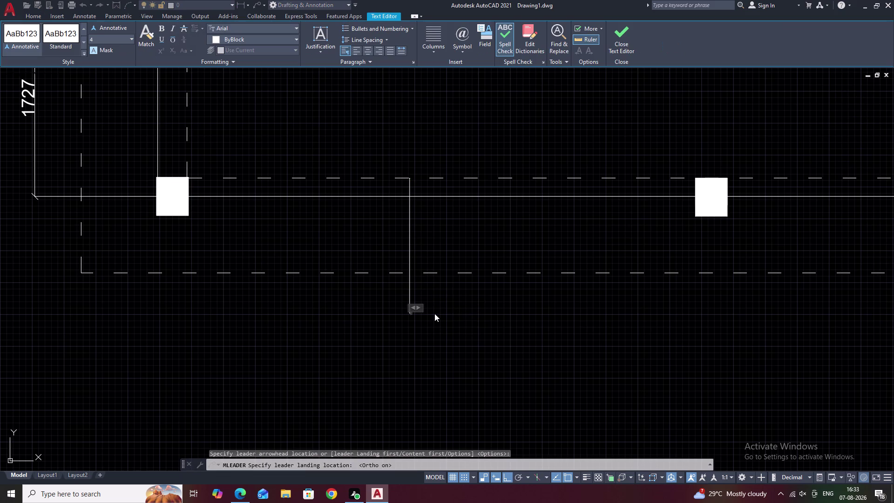
Enter the leader text DWARF WALL and finish the text editor.
text(DW)
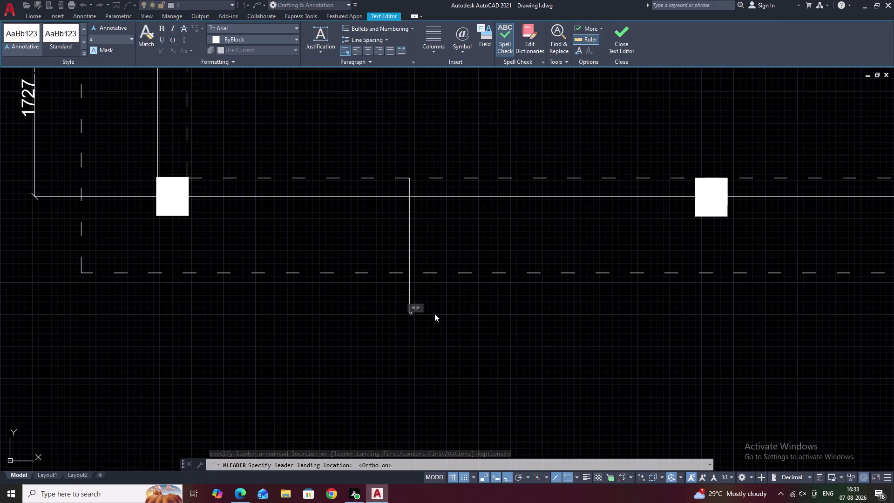
scroll(up, 3)
scroll(up, 3)
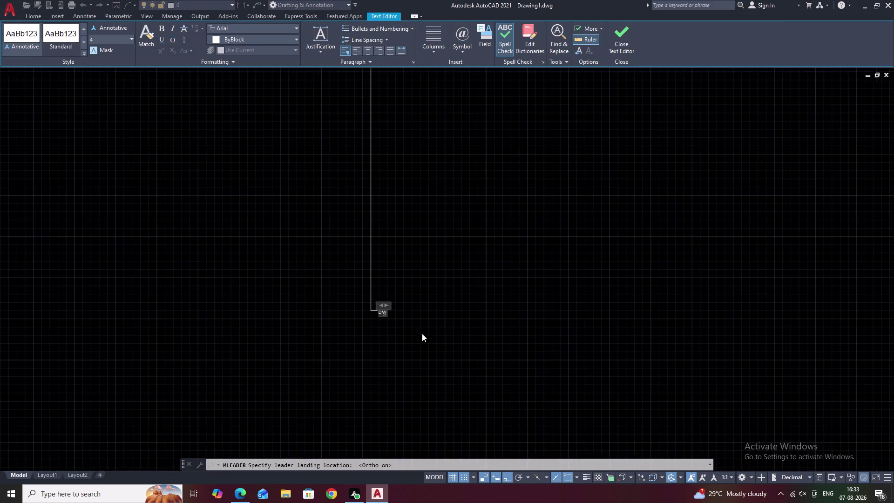
scroll(up, 3)
middle_drag(420, 324, 519, 351)
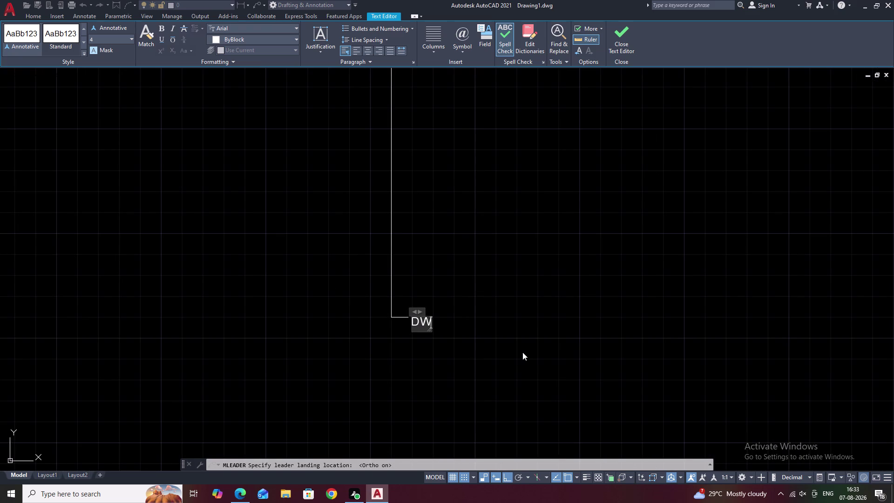
key(a)
key(r)
text(F)
key(space)
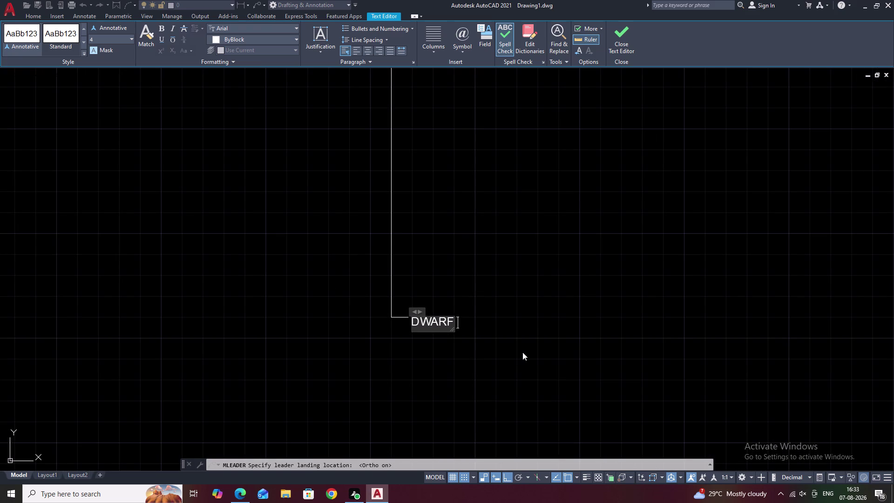
text(EA)
key(BackSpace)
key(BackSpace)
text(WA)
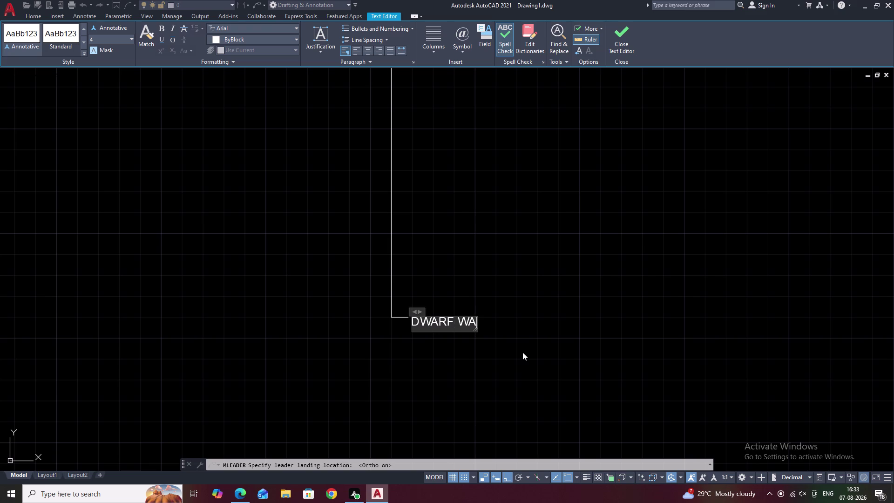
text(LL)
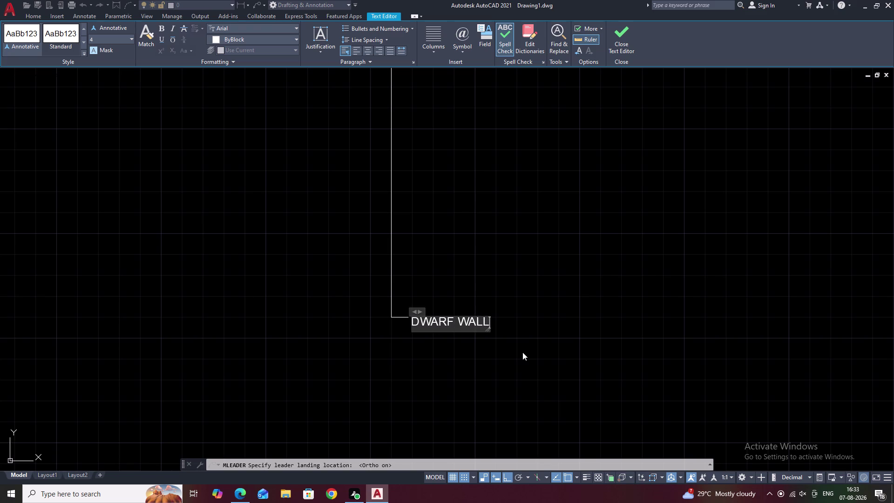
key(space)
click(533, 299)
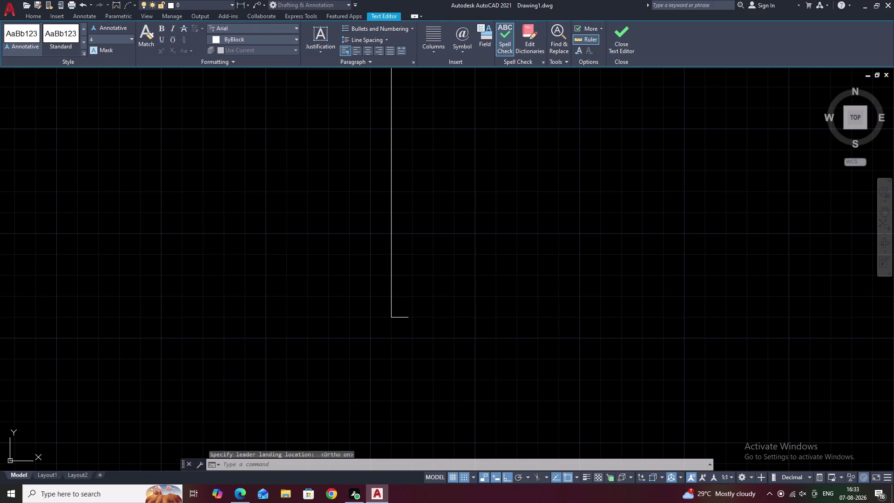
Give the DWARF WALL leader arrowhead size 50 and text height 100 in Properties.
middle_drag(533, 299, 574, 375)
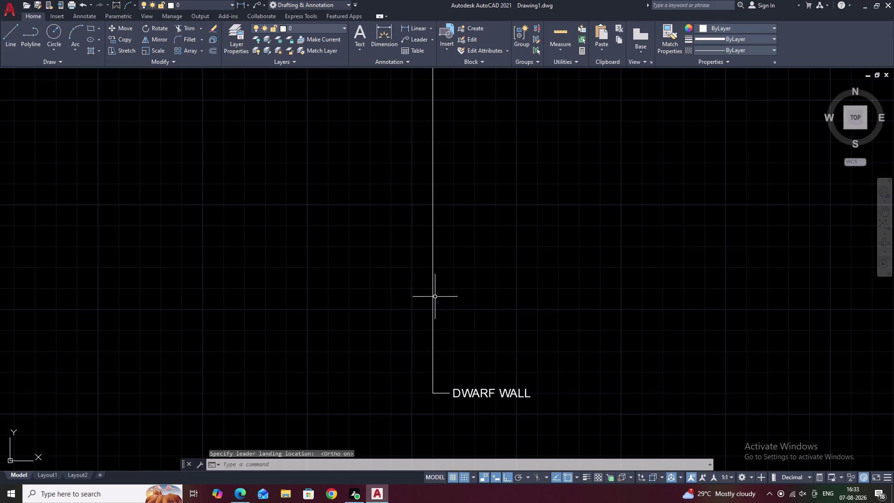
click(434, 299)
text(P)
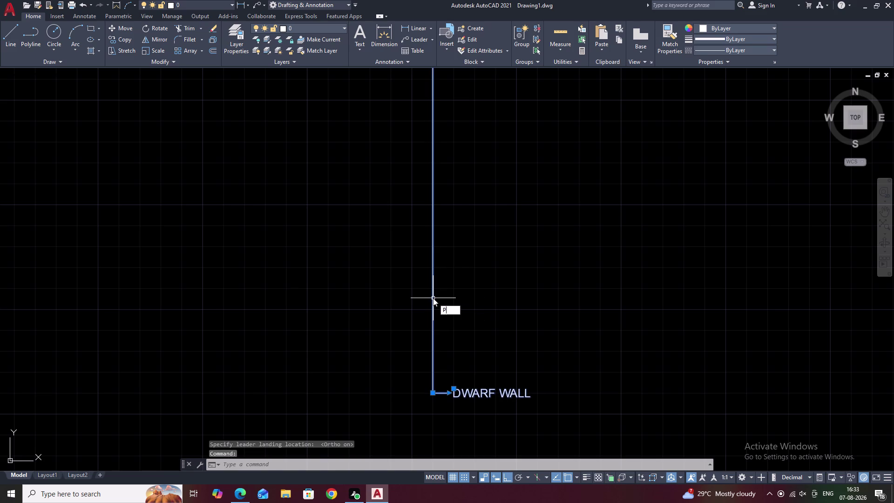
text(R)
key(space)
middle_drag(319, 259, 386, 278)
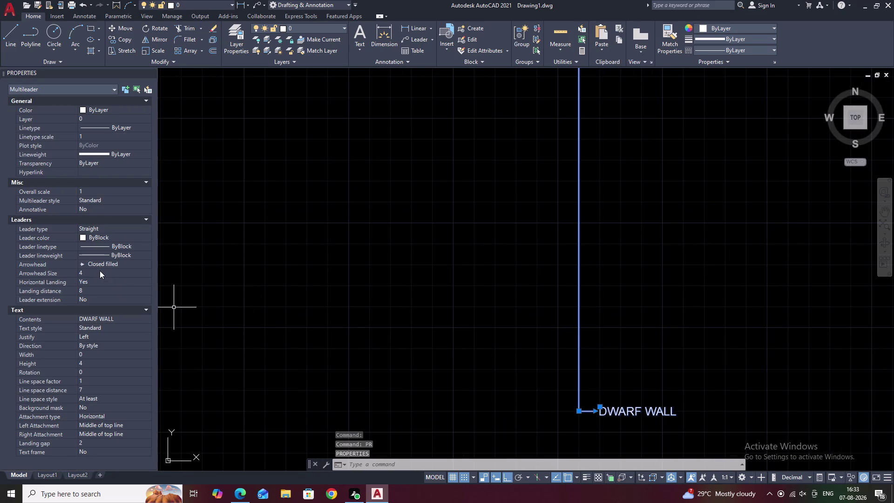
click(99, 270)
key(BackSpace)
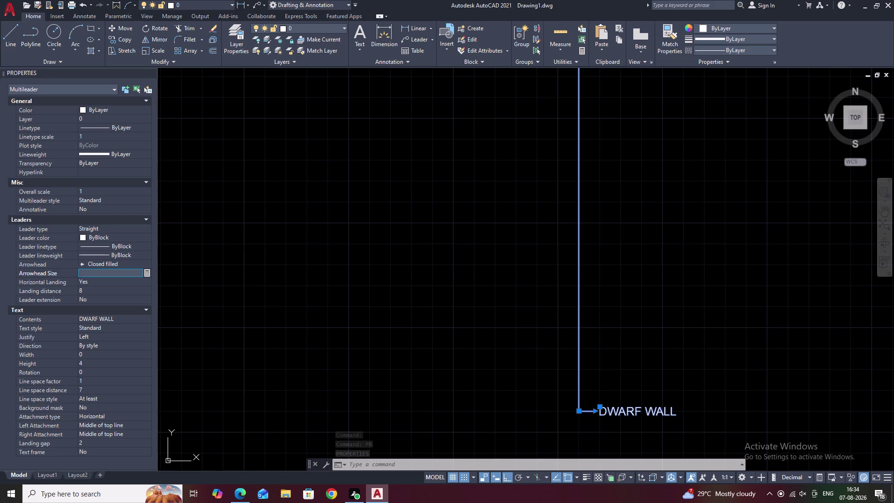
text(50)
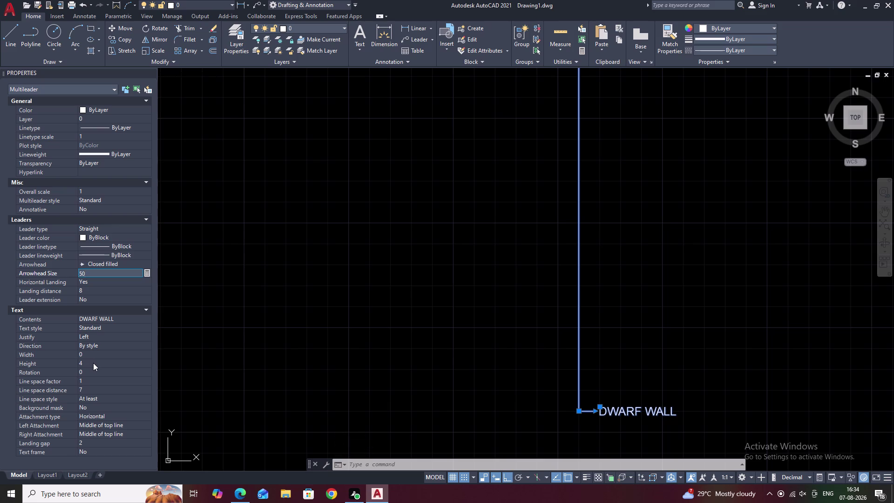
click(94, 363)
key(BackSpace)
text(1)
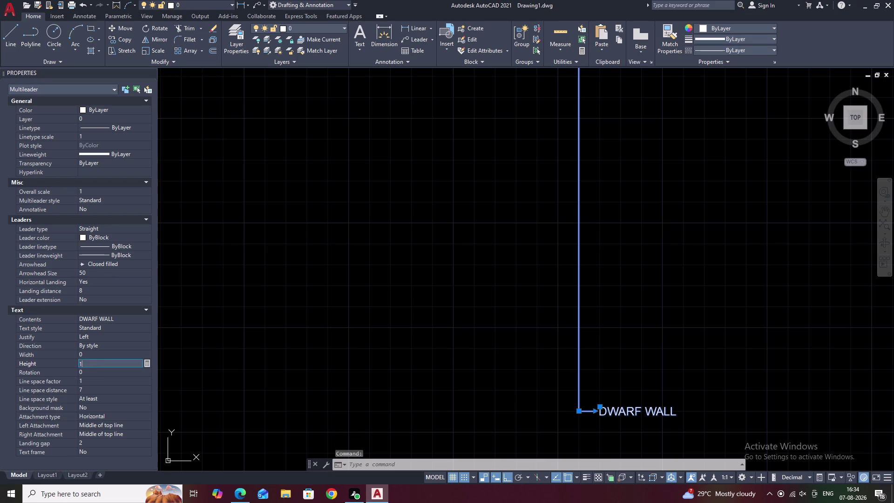
text(00)
click(285, 343)
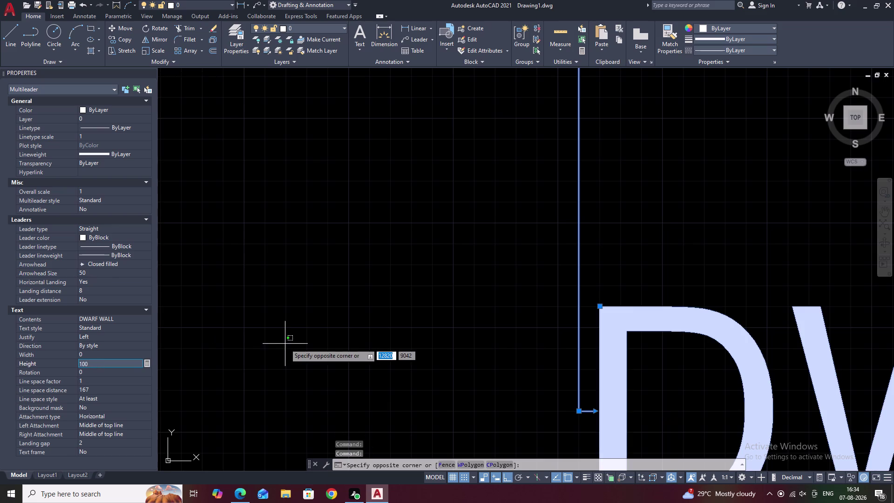
scroll(down, 3)
scroll(down, 3)
scroll(down, 3)
key(Escape)
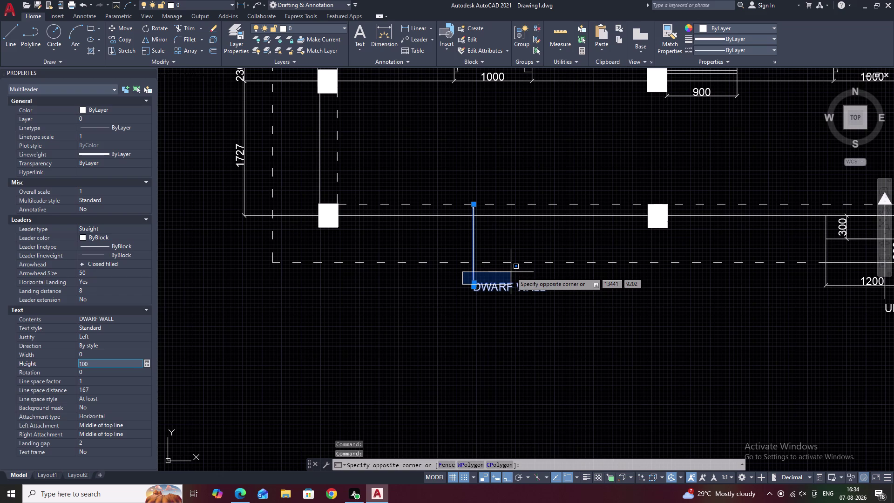
key(Escape)
Stretch the DWARF WALL leader's landing grip to lengthen the horizontal tail.
middle_drag(500, 240, 443, 267)
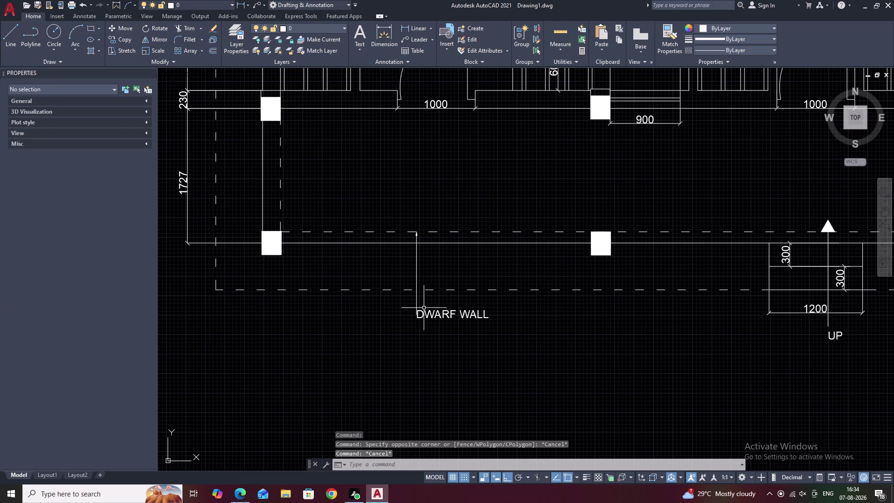
scroll(up, 3)
click(424, 309)
scroll(up, 3)
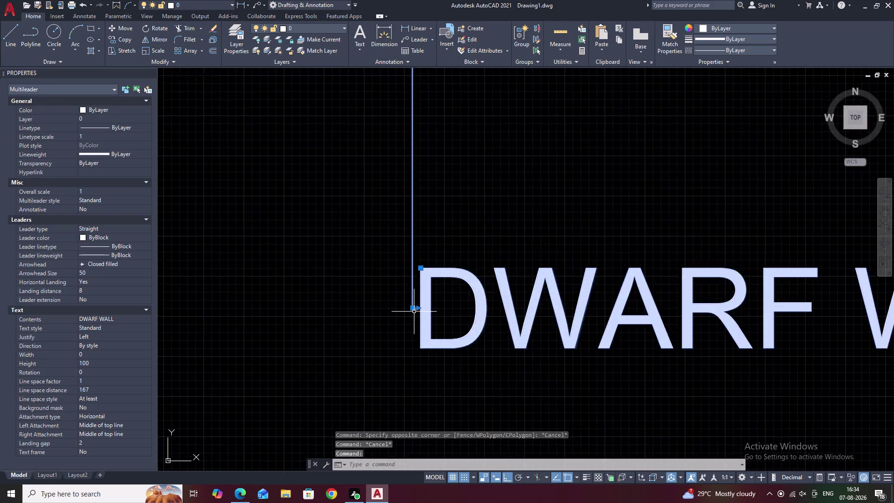
scroll(up, 3)
click(420, 300)
click(648, 296)
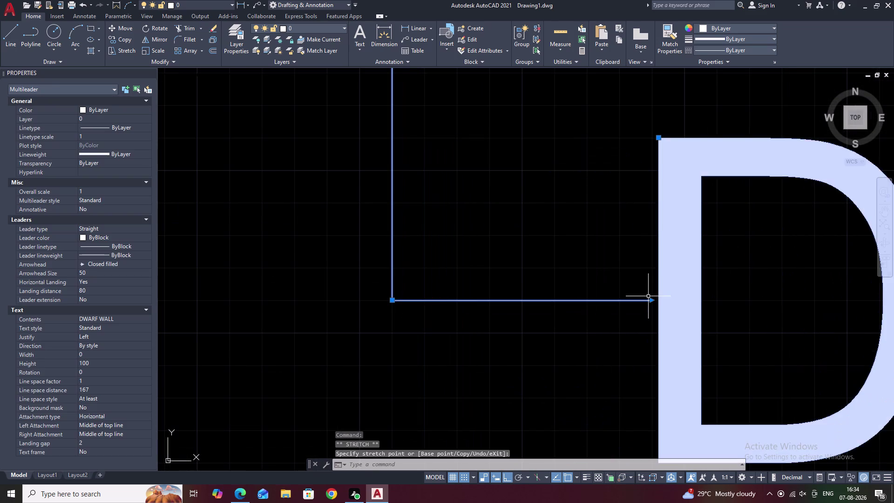
scroll(down, 3)
middle_drag(669, 303, 583, 328)
scroll(up, 3)
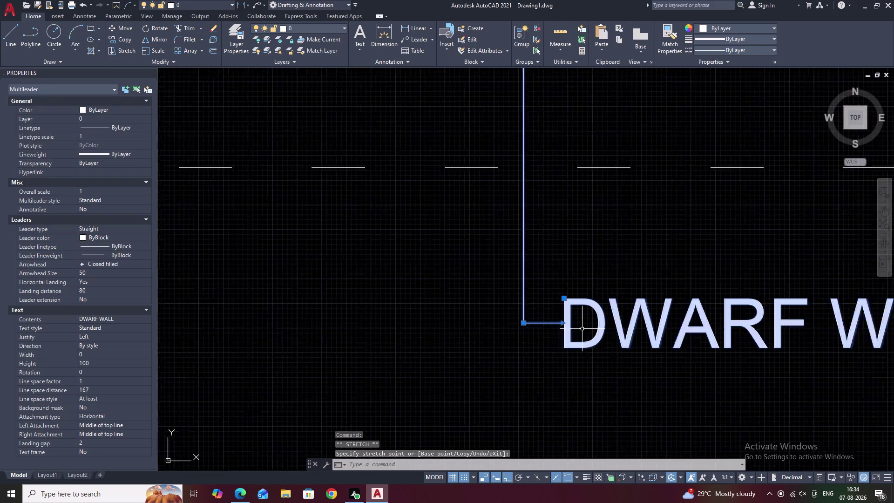
drag(549, 321, 552, 321)
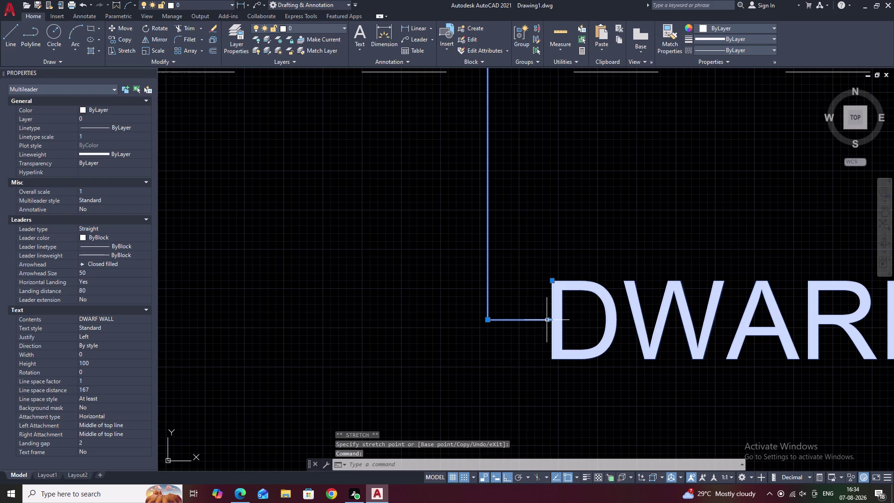
click(549, 320)
scroll(down, 3)
middle_drag(679, 318, 363, 344)
click(488, 347)
scroll(down, 3)
key(Escape)
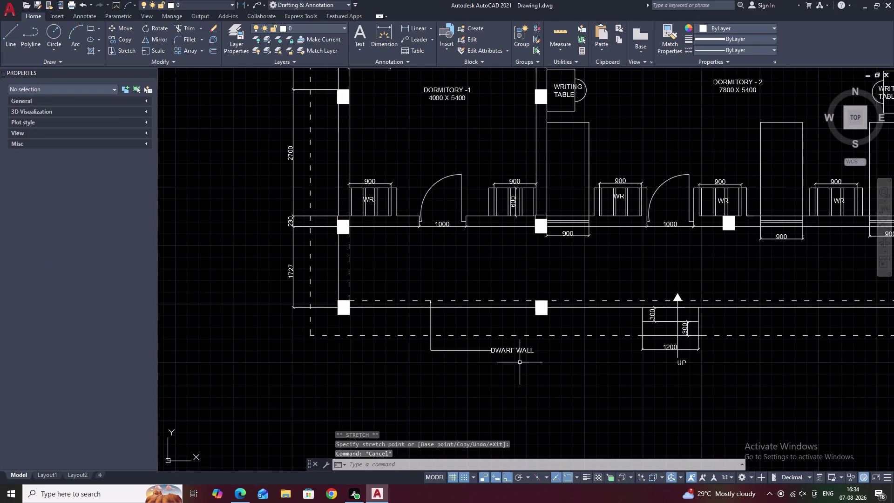
Pan back over the whole floor plan and reselect the DWARF WALL leader.
scroll(down, 3)
middle_drag(560, 376, 461, 374)
scroll(up, 3)
middle_drag(417, 372, 479, 364)
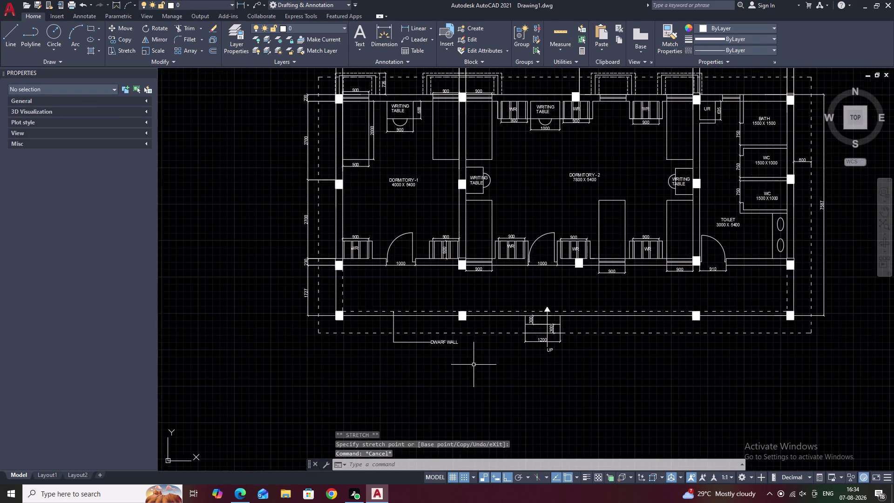
scroll(up, 3)
click(425, 276)
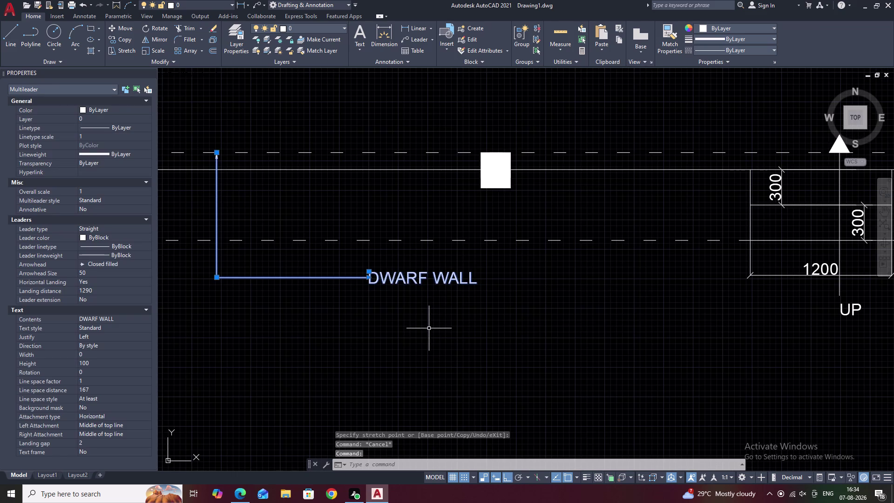
Copy the DWARF WALL leader with CO to below the floor plan's right end.
text(CO)
key(space)
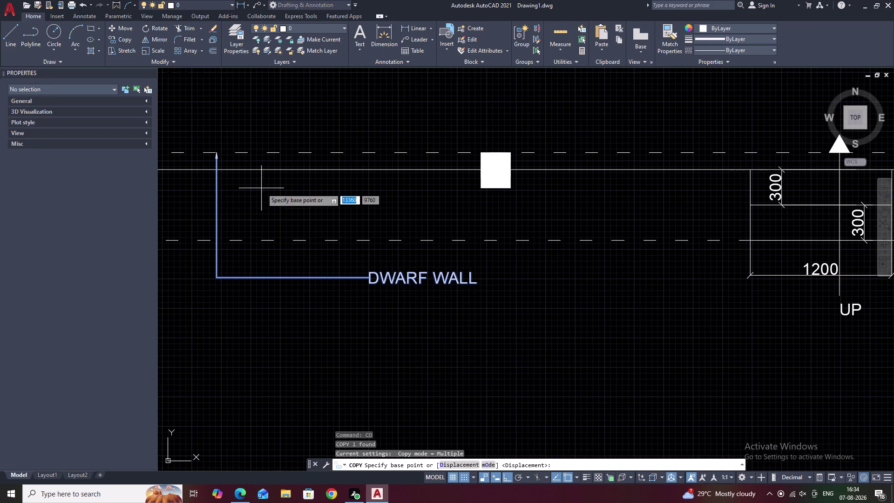
click(215, 155)
scroll(down, 3)
middle_drag(433, 229, 256, 225)
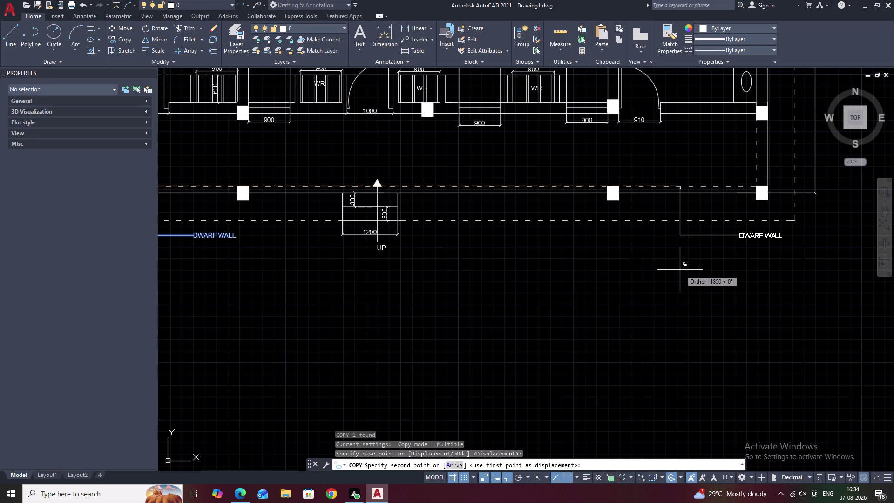
click(681, 270)
key(Escape)
middle_drag(552, 285, 680, 292)
scroll(down, 3)
middle_drag(640, 285, 591, 291)
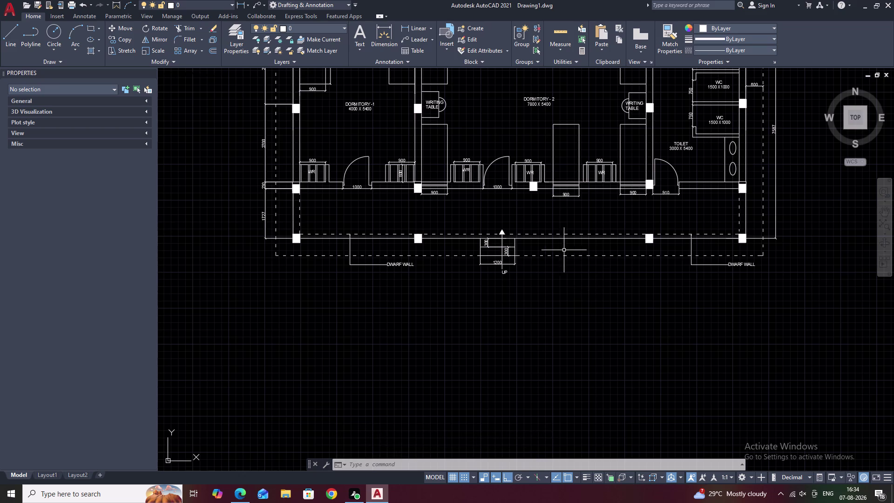
scroll(up, 3)
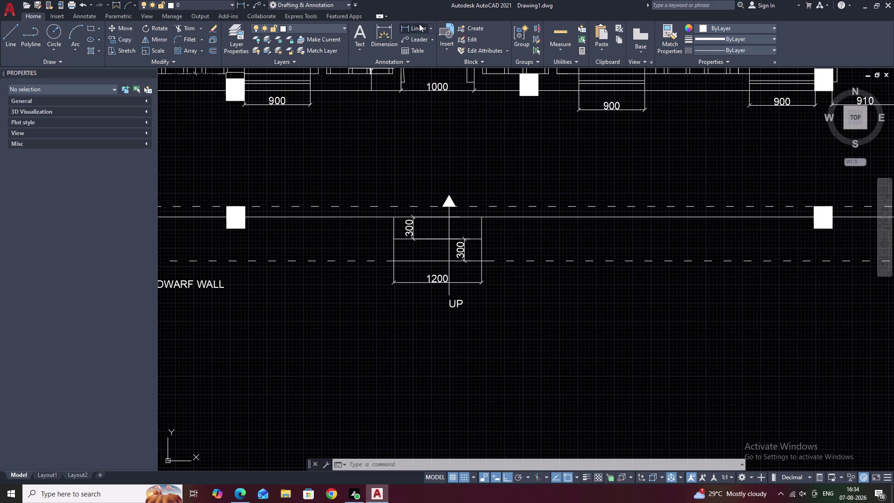
Place a leader at the stair's edge with the label STEPS.
click(412, 37)
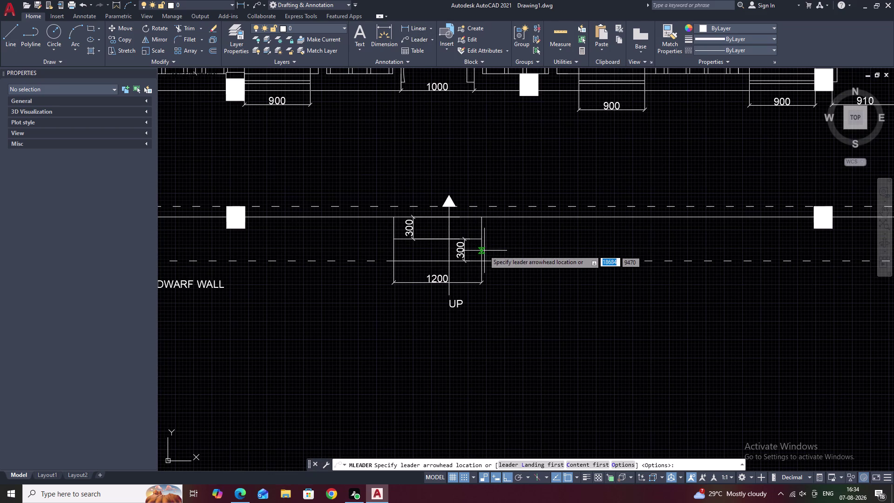
click(483, 249)
click(556, 245)
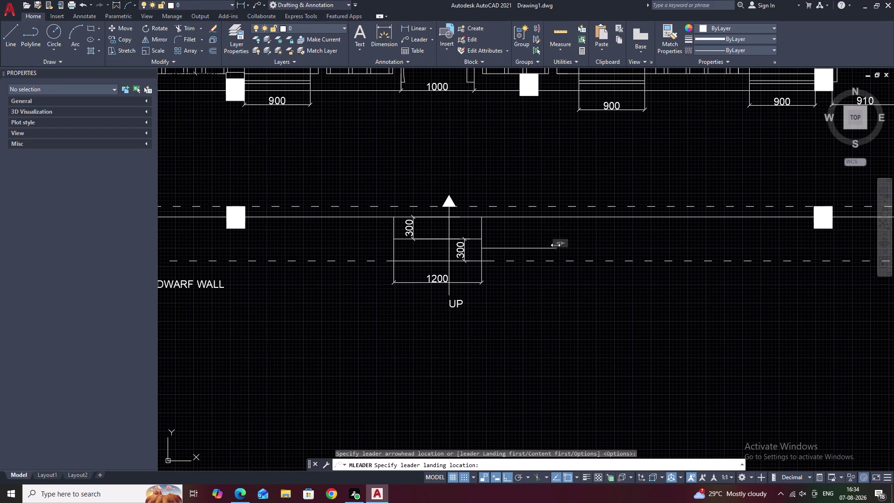
text(STE)
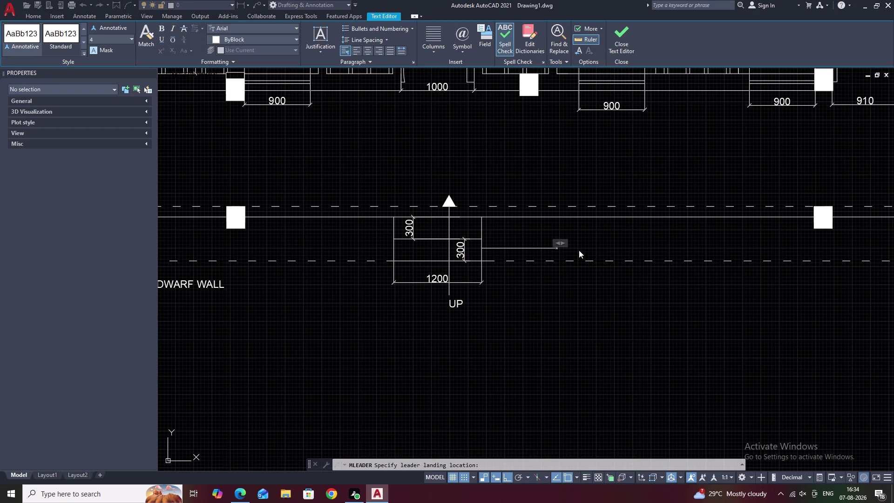
scroll(up, 3)
scroll(up, 3)
scroll(up, 3)
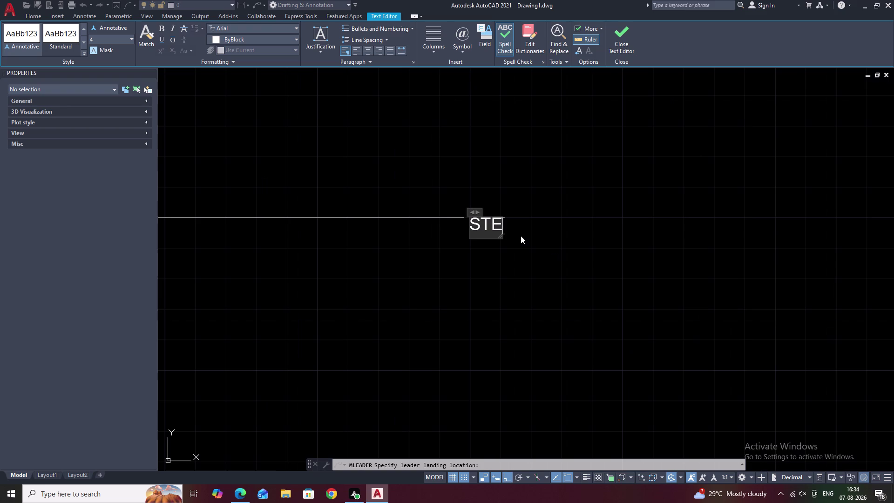
text(P)
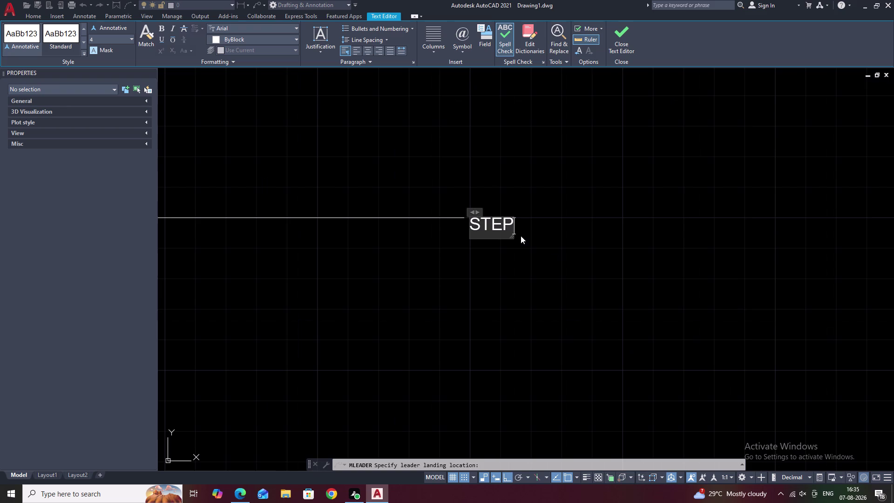
text(S)
scroll(up, 3)
click(565, 231)
Set the STEPS leader's arrowhead size to 50 and text height to 100 in Properties.
scroll(down, 3)
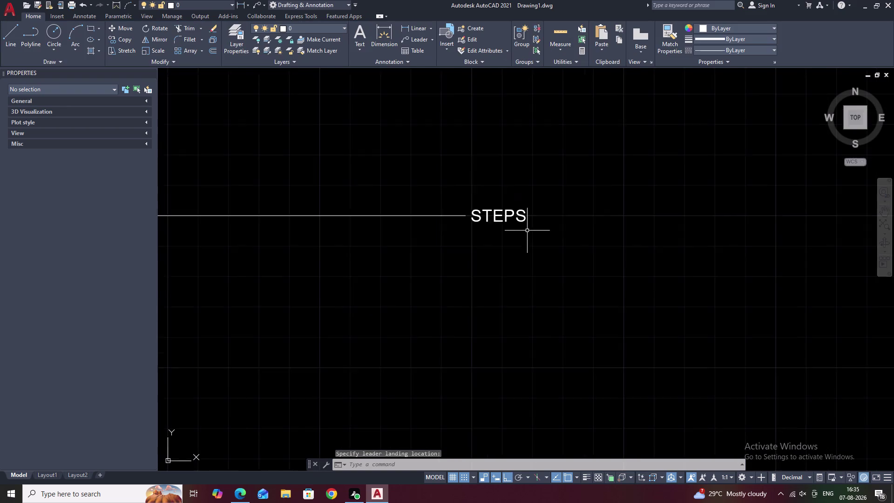
scroll(down, 3)
click(507, 220)
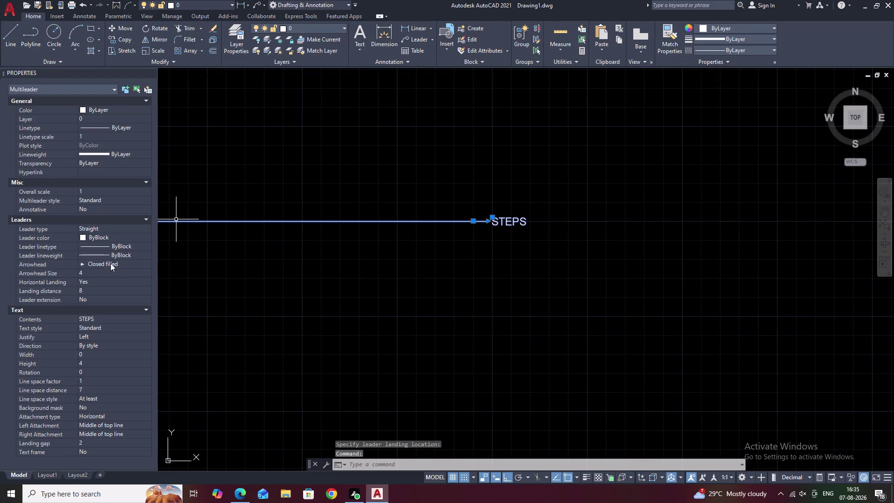
click(102, 272)
key(BackSpace)
text(5)
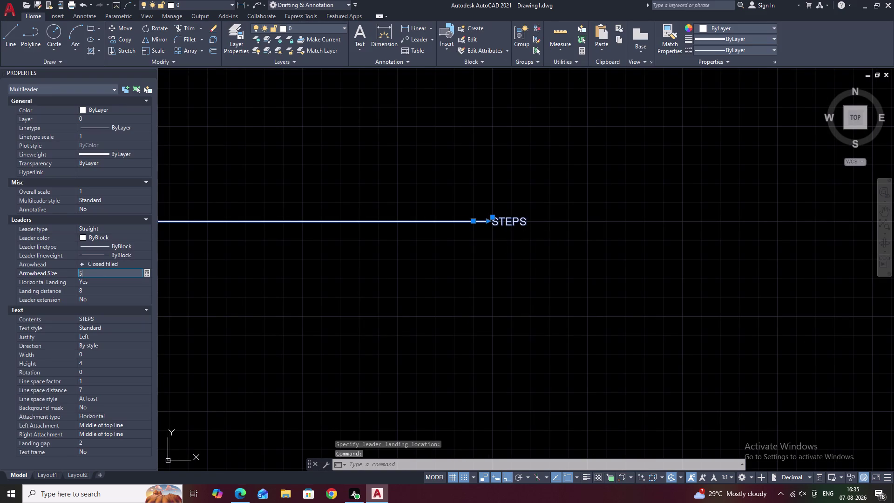
text(0)
click(93, 359)
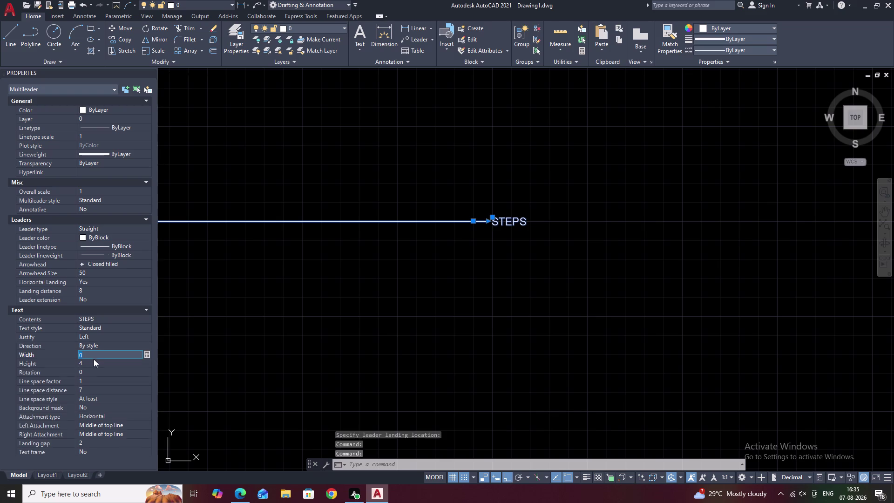
click(93, 362)
key(BackSpace)
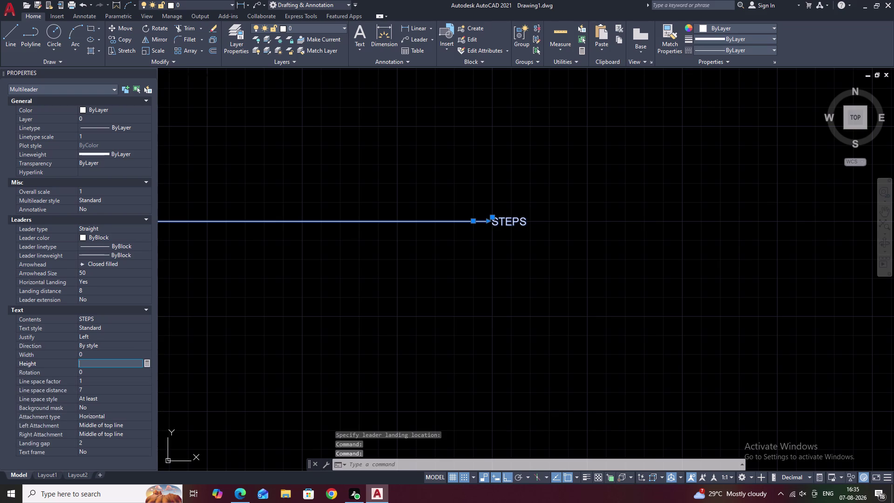
text(1000)
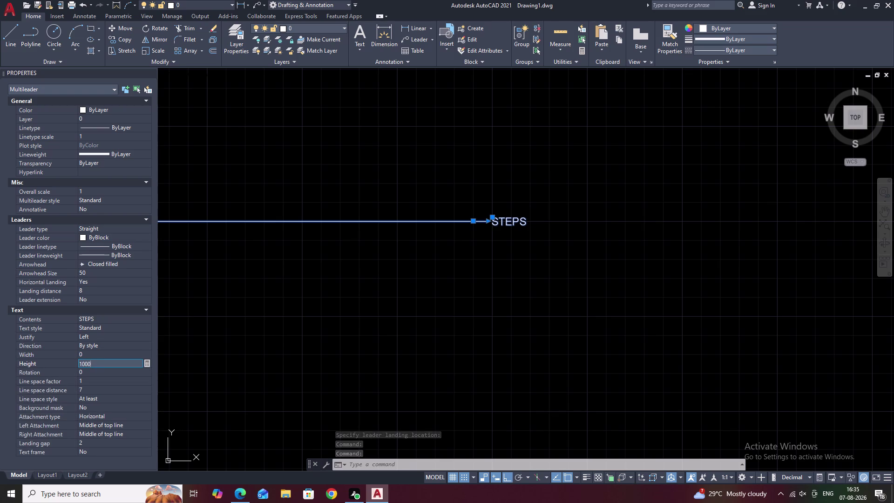
key(BackSpace)
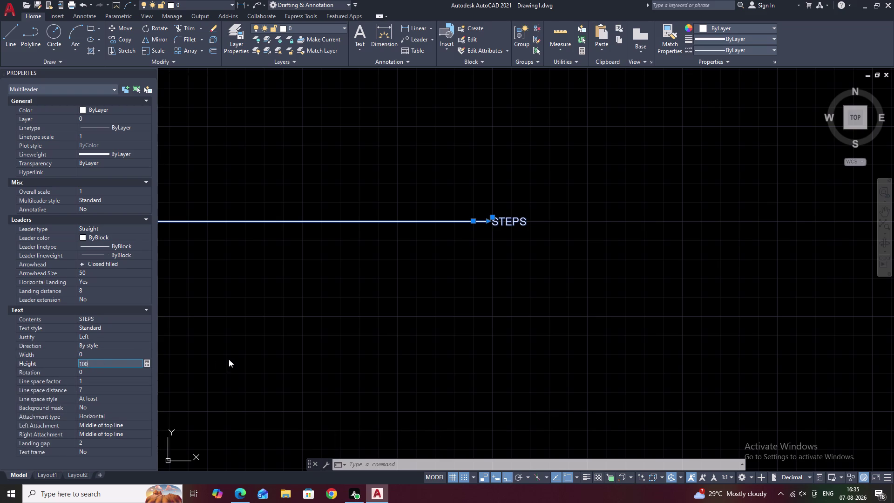
click(231, 353)
key(grave)
scroll(down, 3)
scroll(down, 3)
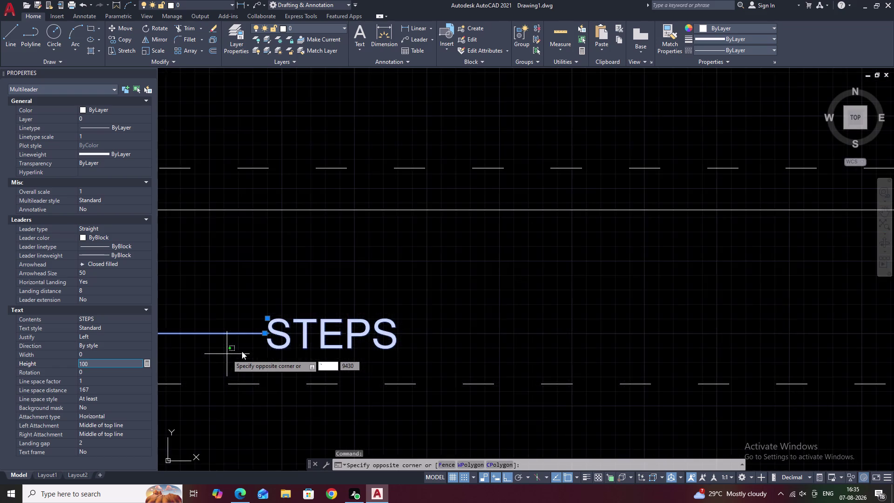
scroll(down, 3)
middle_click(243, 349)
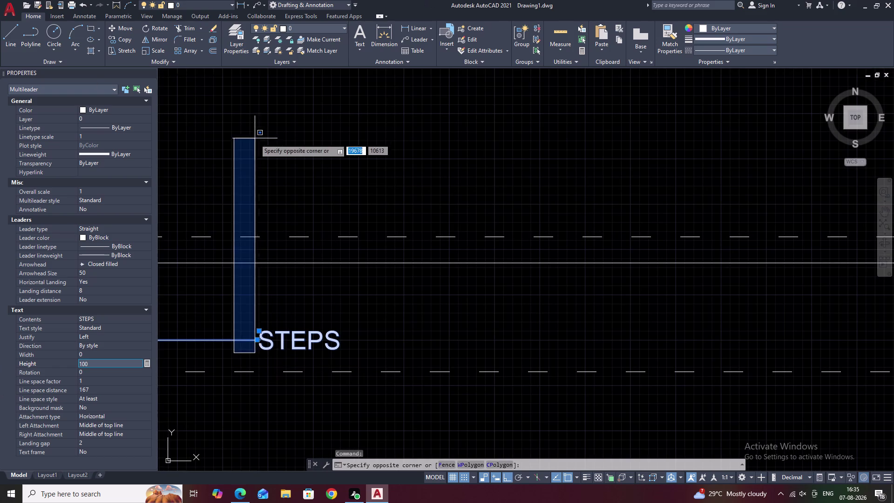
key(Escape)
Adjust the STEPS leader's label point and pan back to the stair.
click(151, 71)
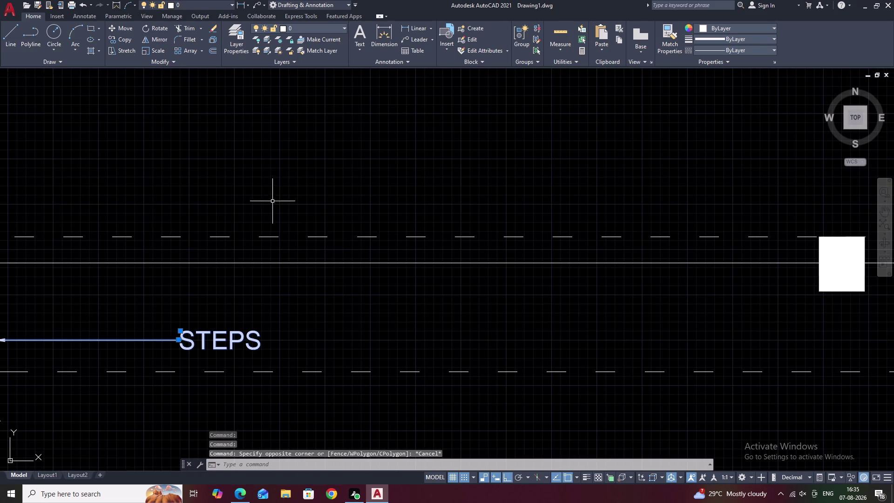
scroll(up, 3)
scroll(up, 3)
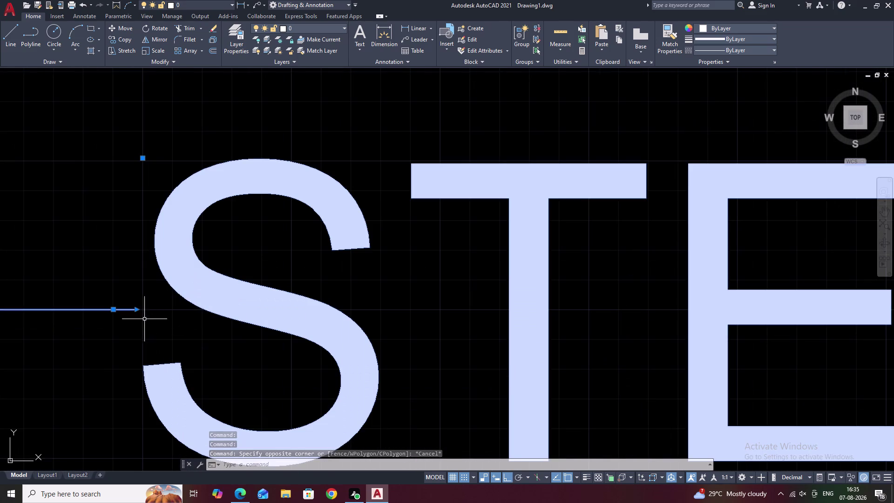
drag(138, 309, 143, 308)
click(397, 325)
scroll(down, 3)
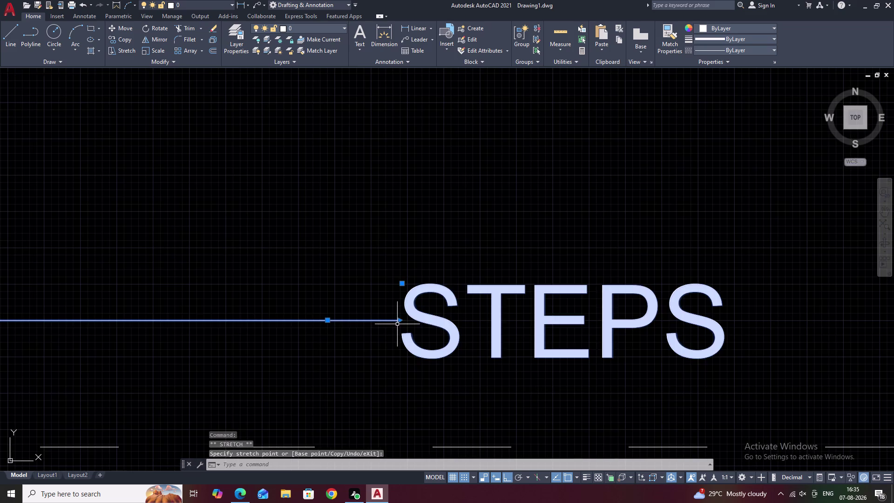
key(Escape)
scroll(down, 3)
scroll(down, 3)
middle_drag(437, 307, 426, 307)
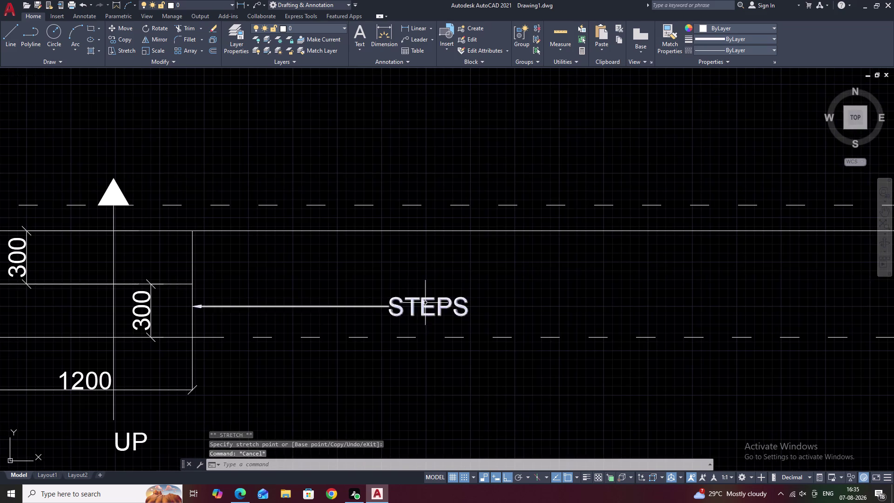
scroll(down, 3)
middle_drag(459, 326, 452, 304)
middle_drag(468, 315, 474, 333)
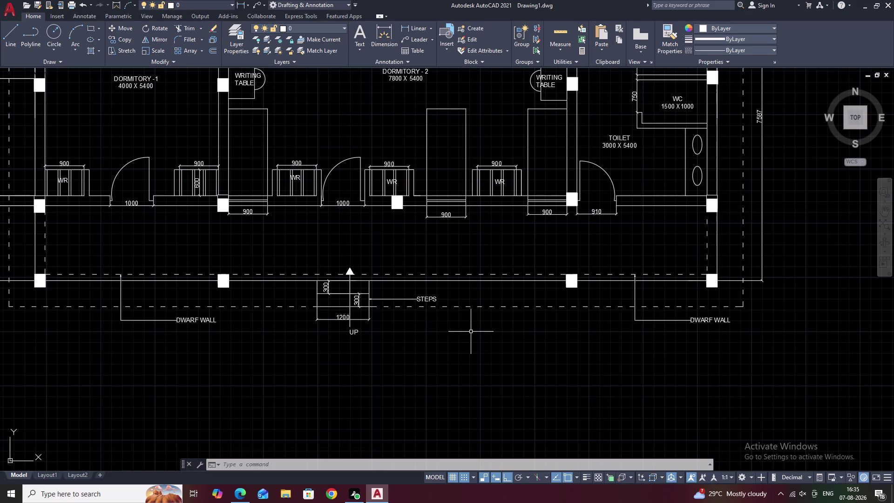
middle_drag(354, 247, 403, 265)
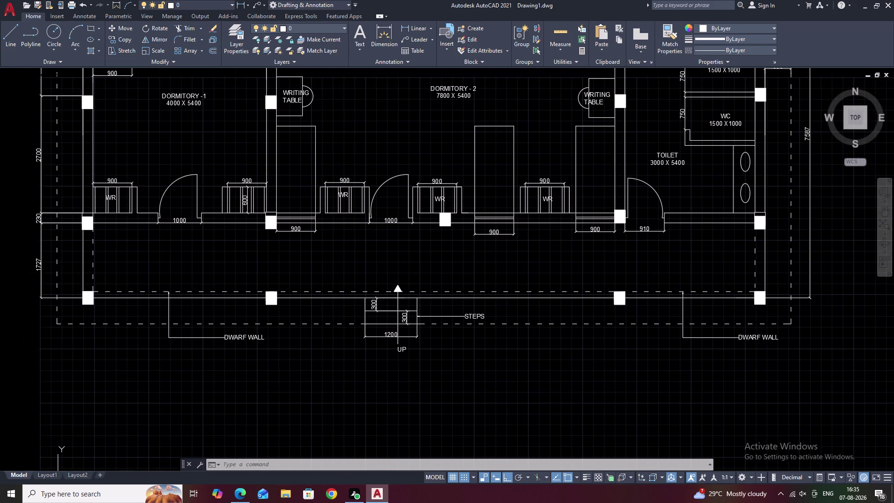
scroll(up, 3)
scroll(down, 3)
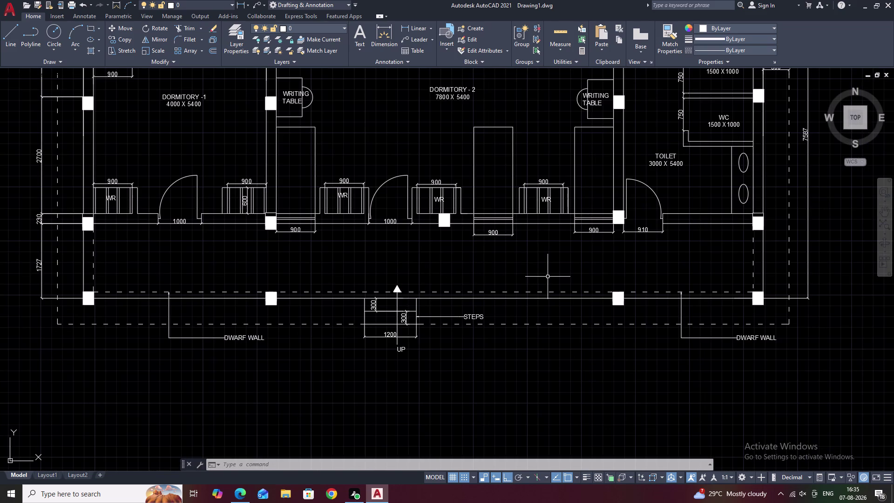
middle_drag(548, 276, 514, 276)
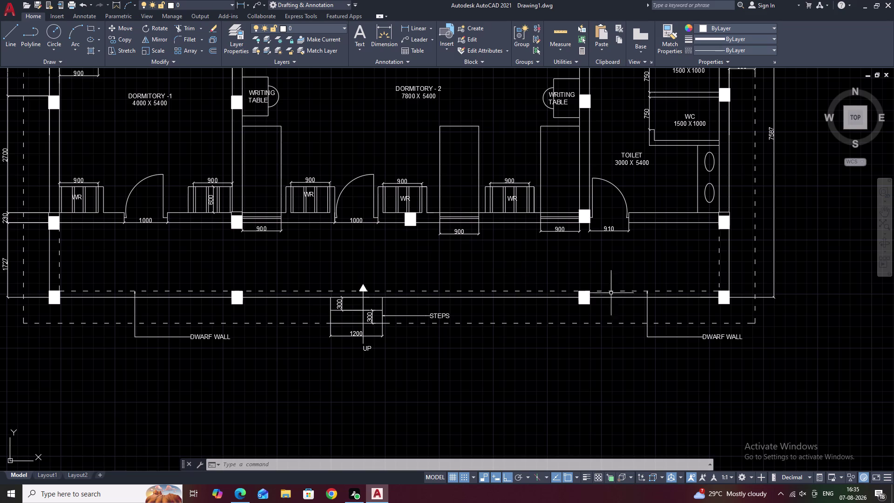
scroll(up, 3)
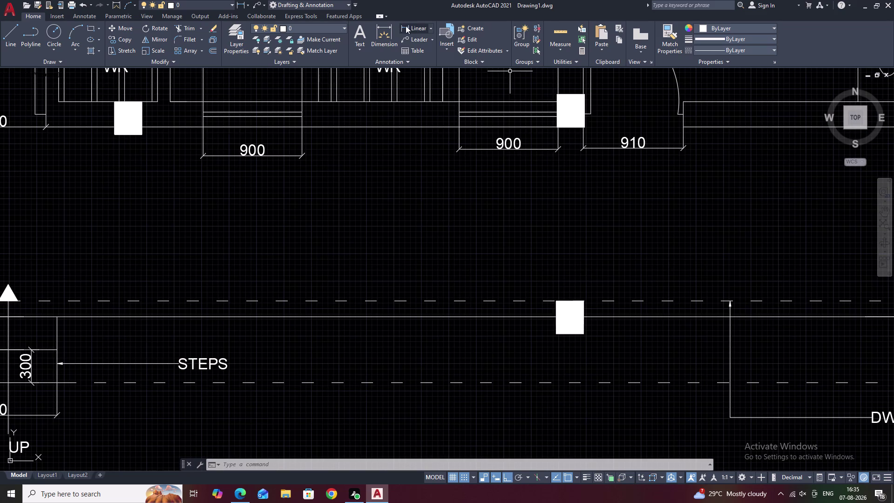
Dimension the column's 250 width above it.
click(404, 26)
click(557, 303)
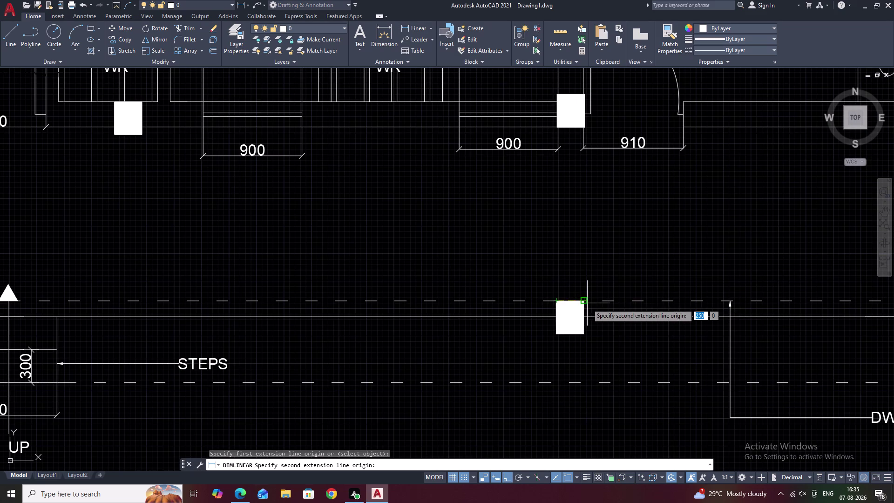
click(587, 304)
click(586, 282)
Attempt the column's height dimension and cancel the incorrect 310 result.
key(space)
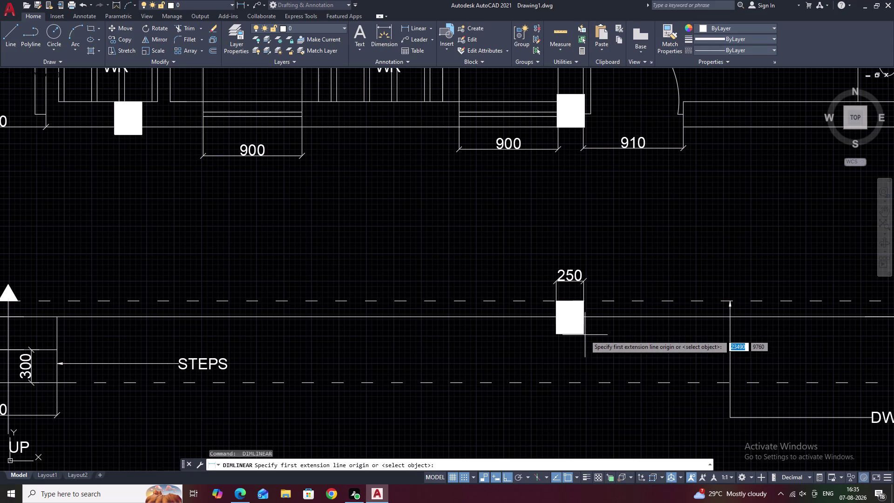
double_click(585, 335)
click(585, 303)
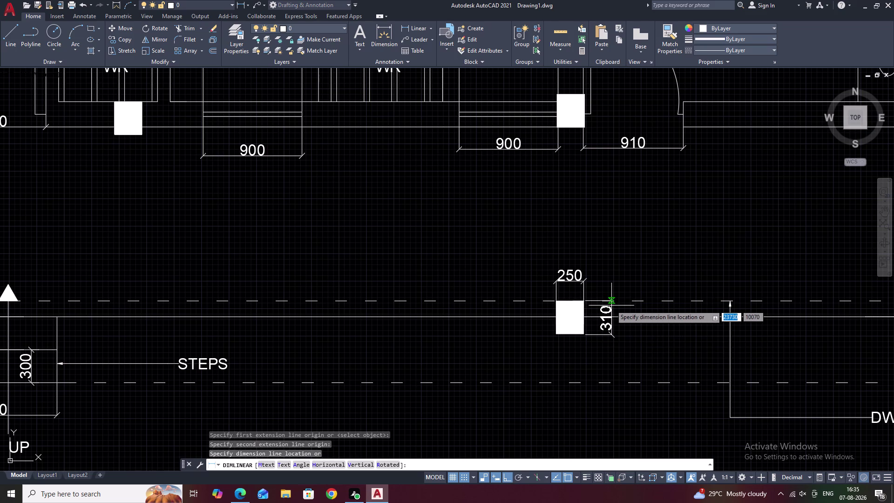
key(Escape)
key(Escape)
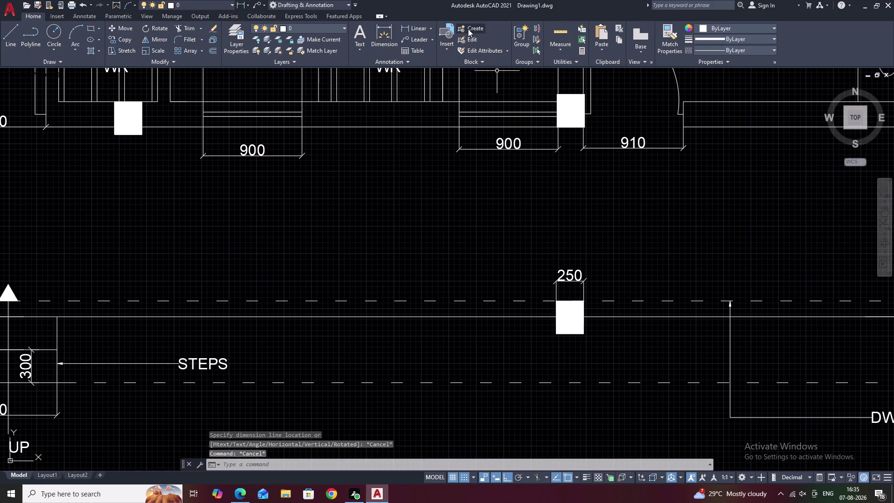
Add the column's 300 depth dimension on its left side.
click(421, 28)
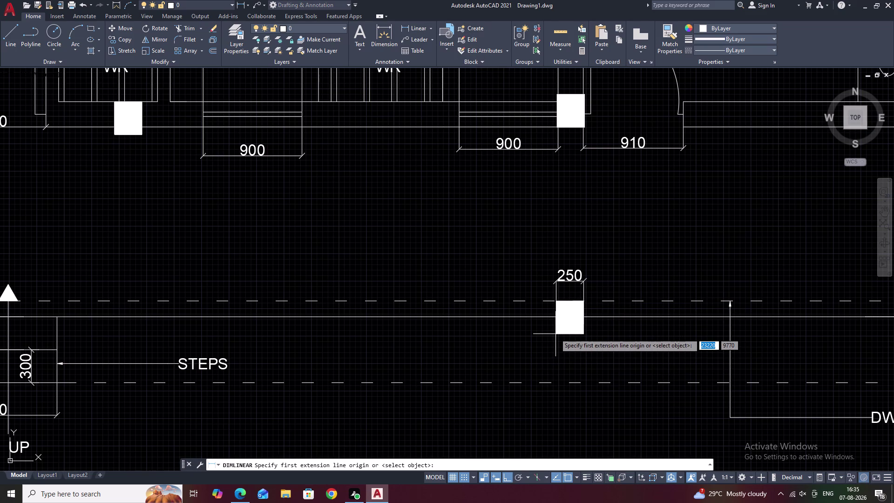
scroll(up, 3)
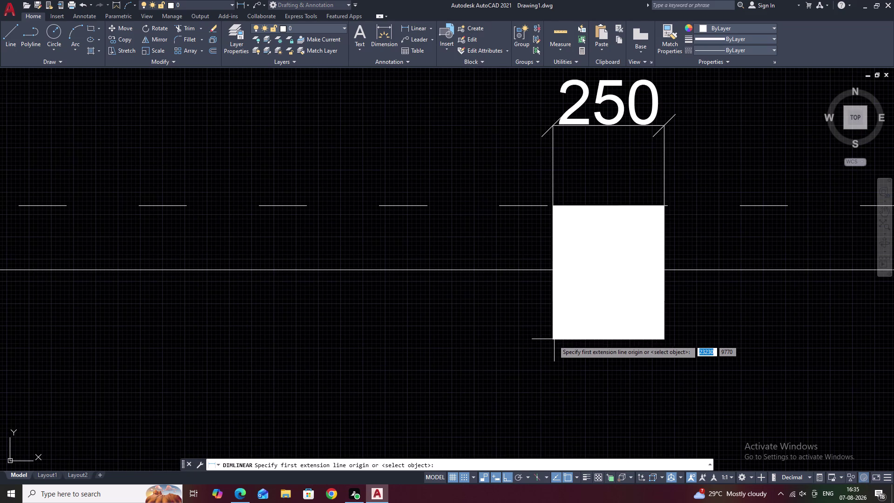
click(552, 340)
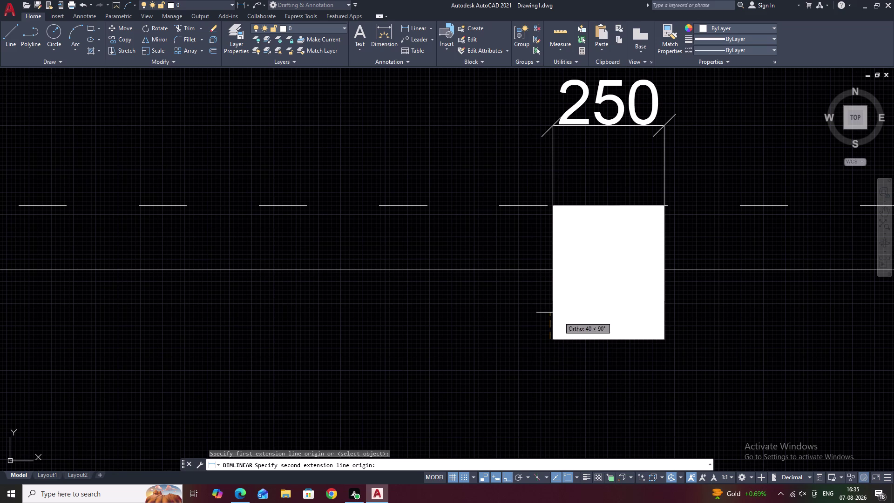
click(555, 207)
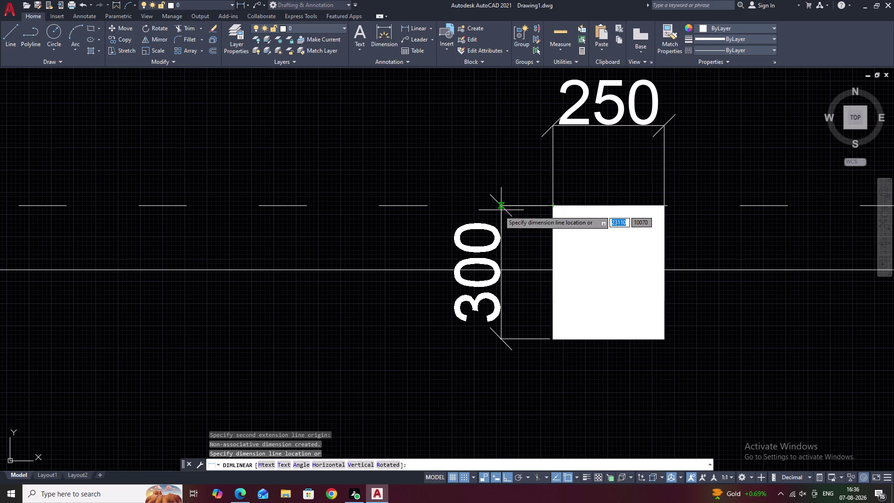
click(490, 210)
Zoom back out to show the whole floor plan.
scroll(down, 3)
key(grave)
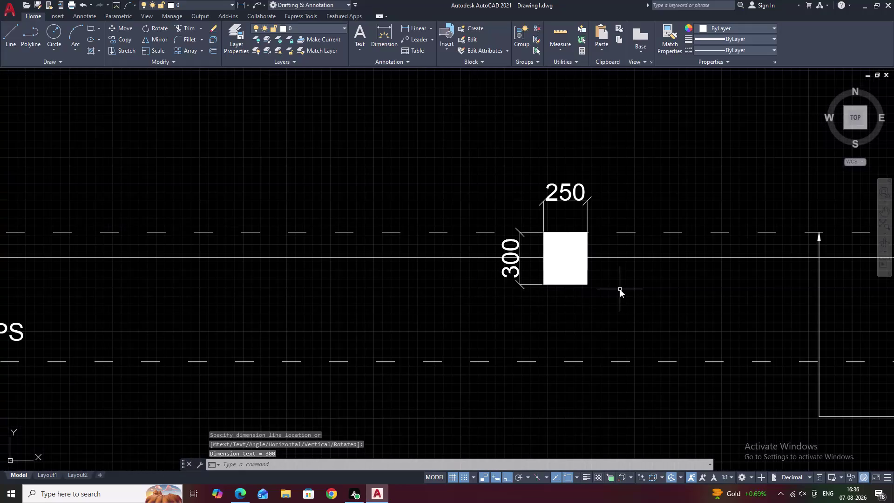
scroll(down, 3)
key(Escape)
scroll(down, 3)
middle_click(649, 297)
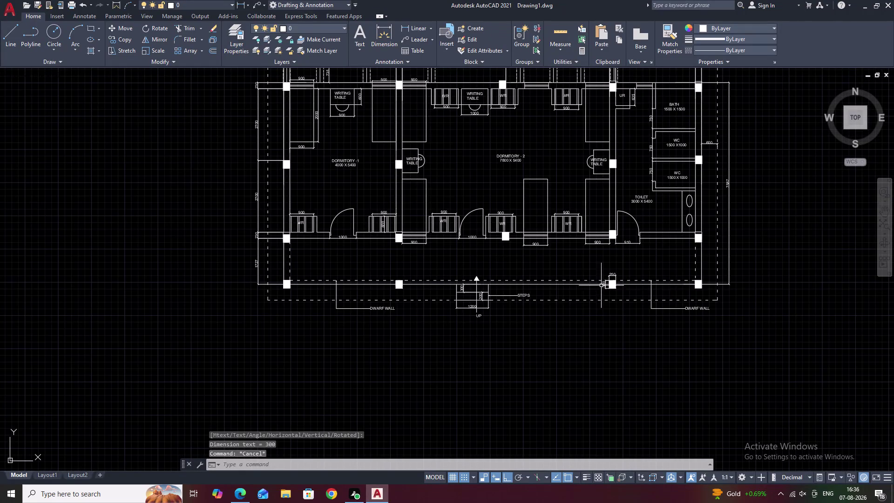
Dimension the second front-edge column's 250 width above it.
key(Escape)
middle_drag(504, 270, 542, 281)
scroll(up, 3)
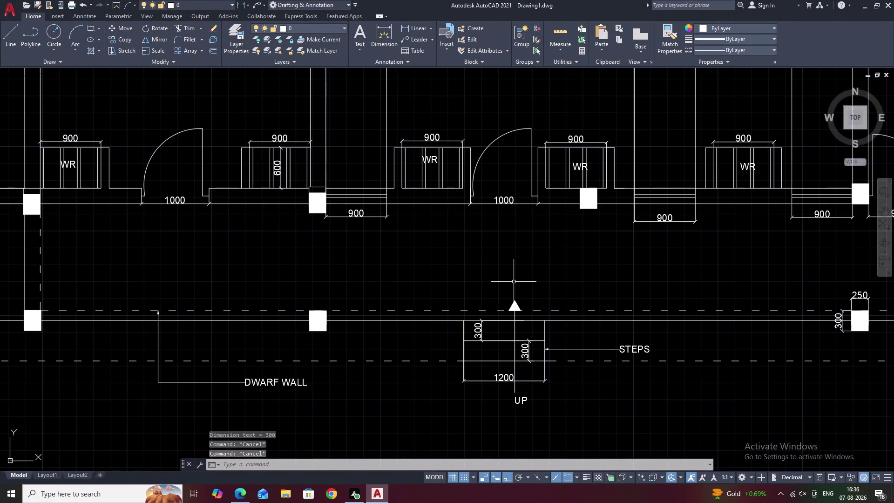
middle_drag(513, 283, 569, 299)
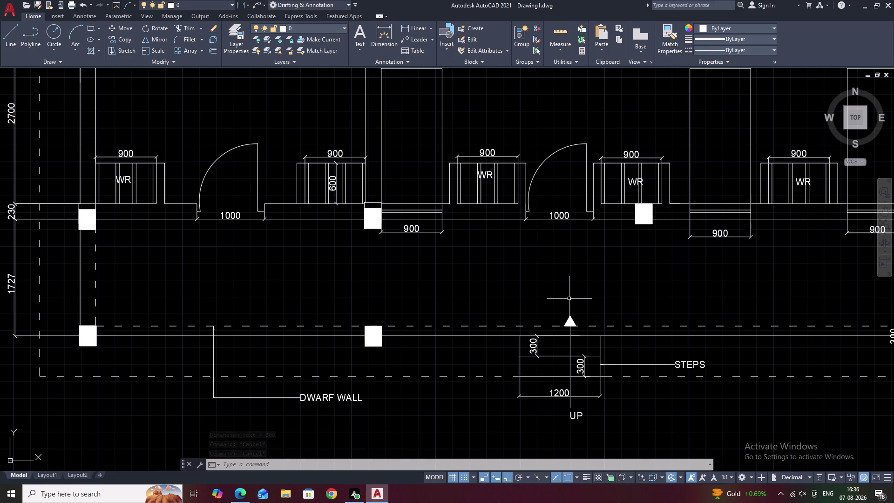
click(410, 29)
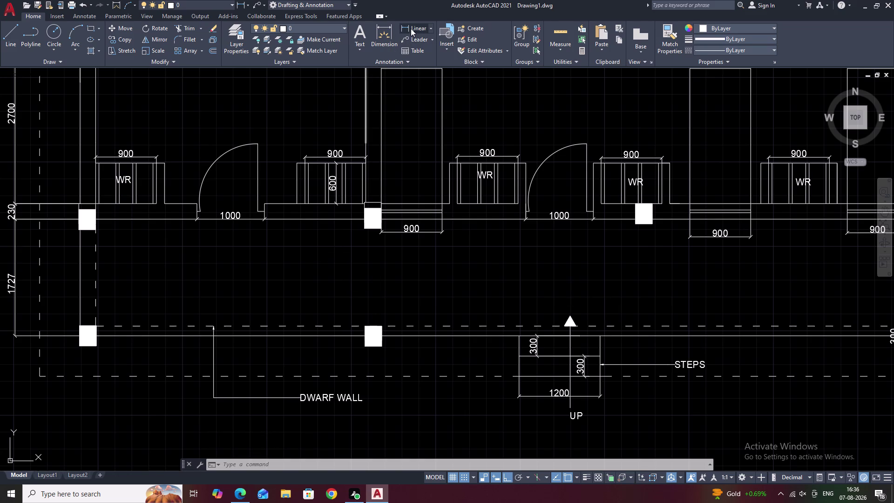
scroll(up, 3)
click(351, 321)
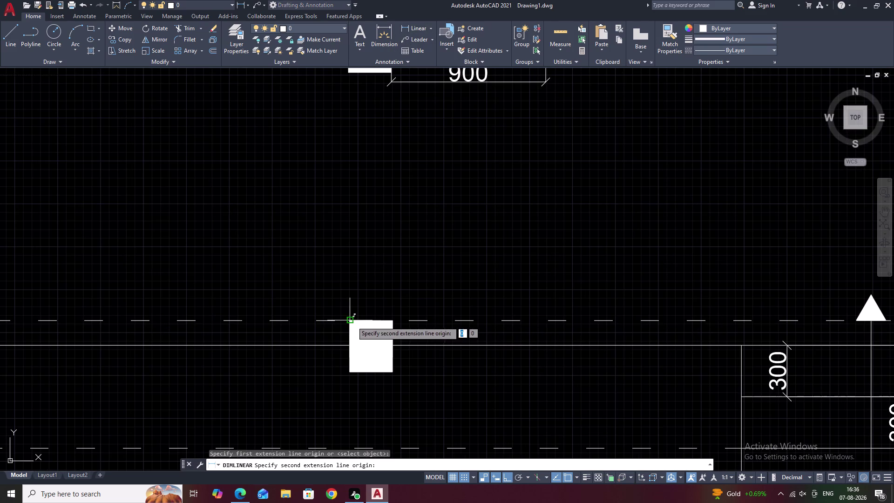
click(396, 320)
click(397, 278)
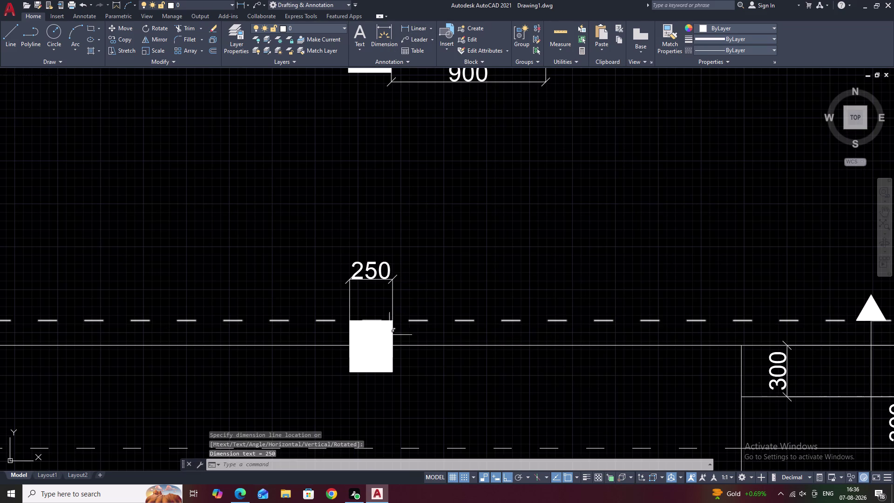
Add the second column's 300 depth dimension on its left side.
key(space)
click(349, 322)
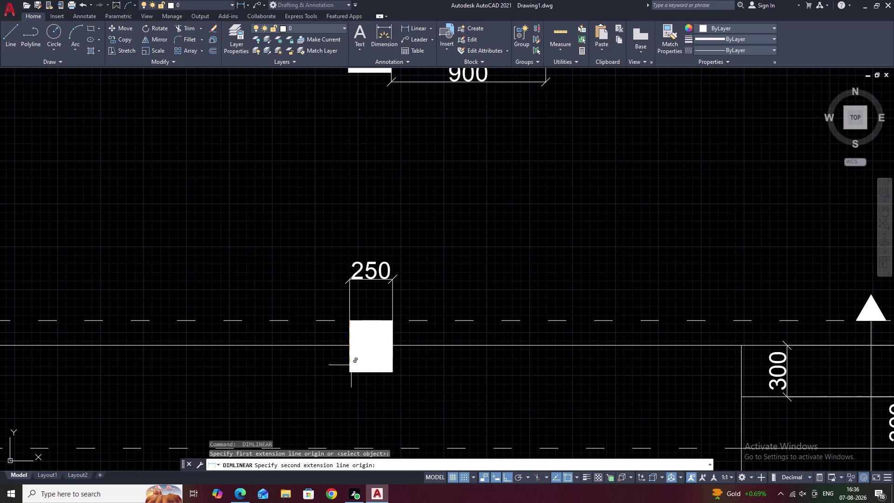
click(349, 371)
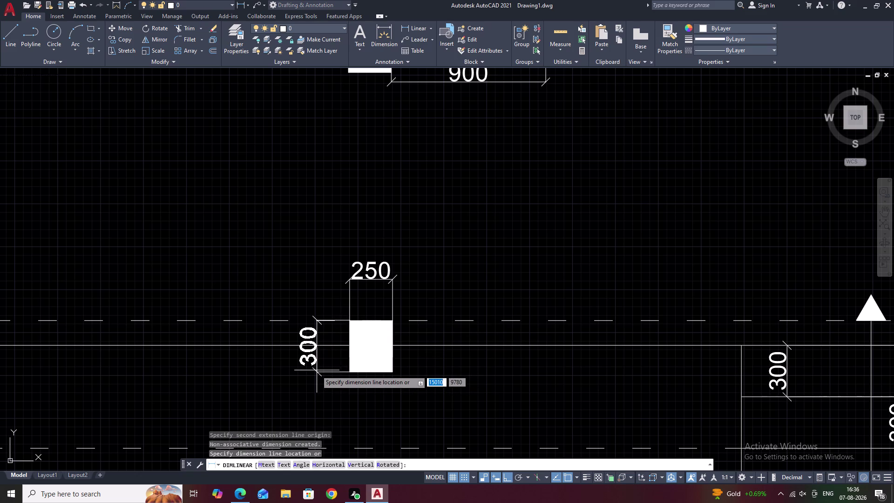
click(320, 370)
scroll(down, 3)
scroll(down, 3)
middle_drag(502, 321, 436, 323)
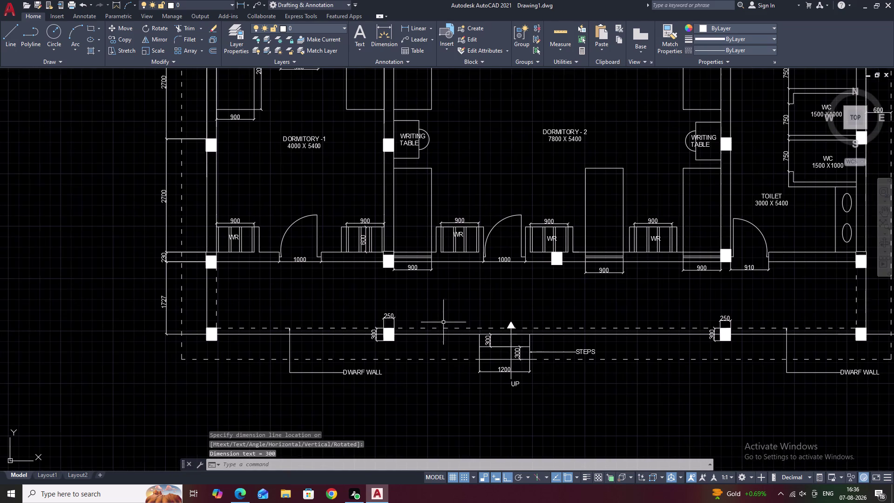
key(Escape)
Pan across the plan toward the toilet area and the entrance steps.
middle_drag(548, 315, 516, 320)
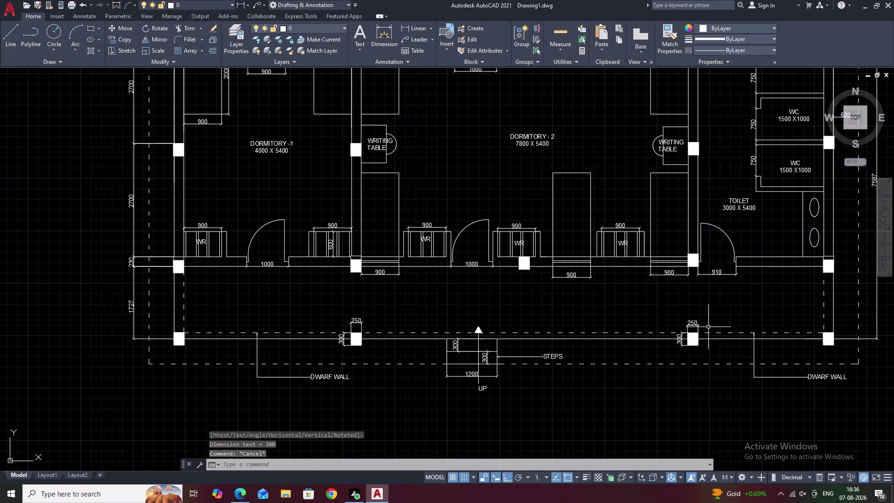
middle_drag(715, 351, 649, 351)
scroll(up, 3)
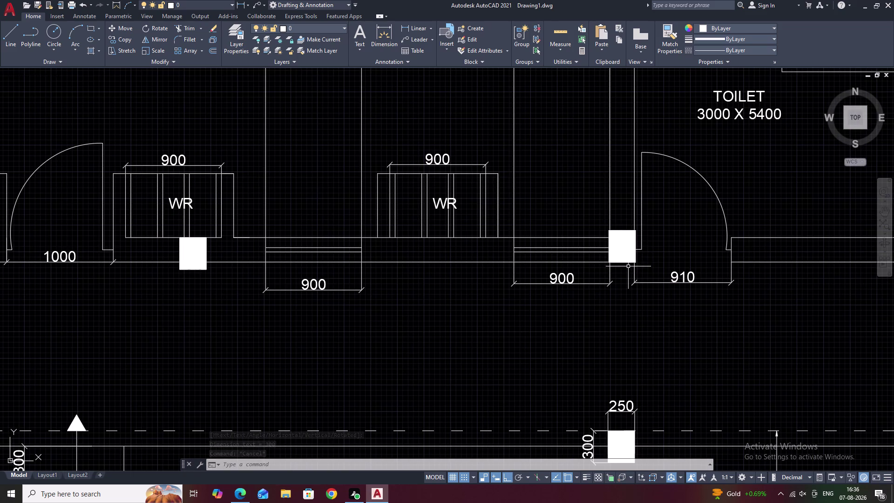
scroll(down, 3)
middle_drag(562, 373, 608, 367)
middle_drag(560, 351, 567, 372)
middle_drag(553, 253, 552, 264)
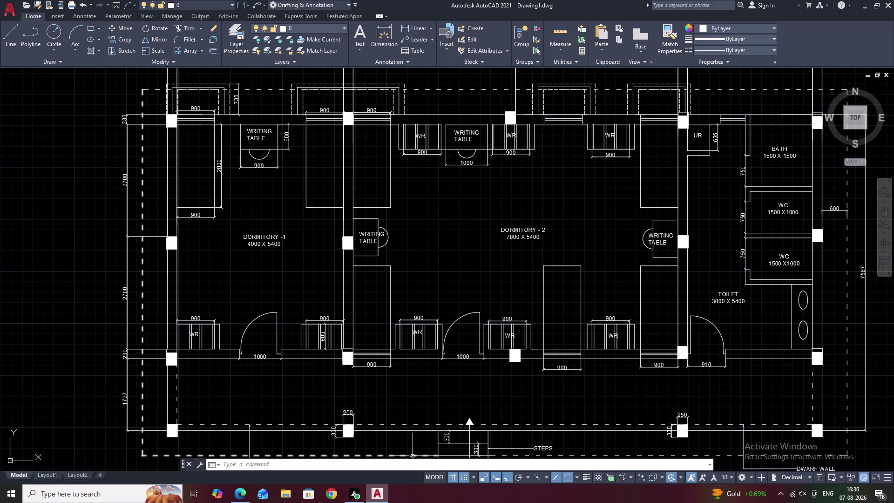
middle_drag(476, 417, 468, 339)
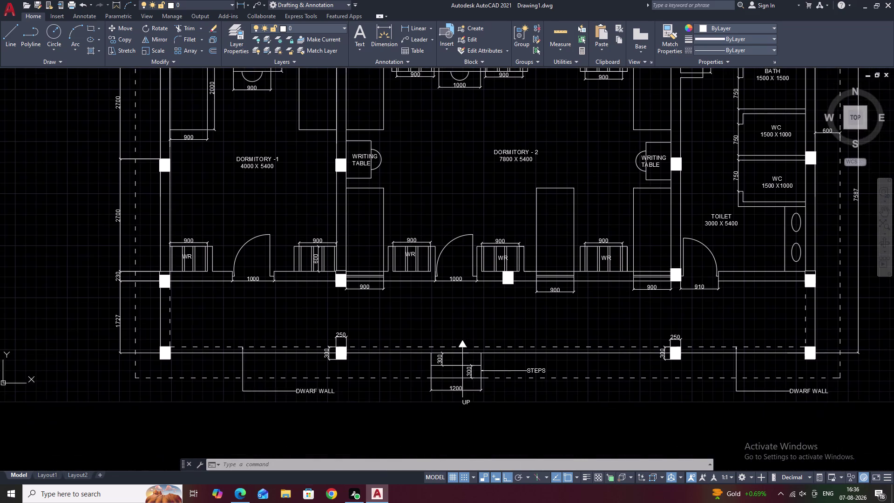
scroll(up, 3)
middle_drag(461, 331, 465, 308)
Draw a multiline text box and type '1800 WIDE' as the first line.
text(T)
key(space)
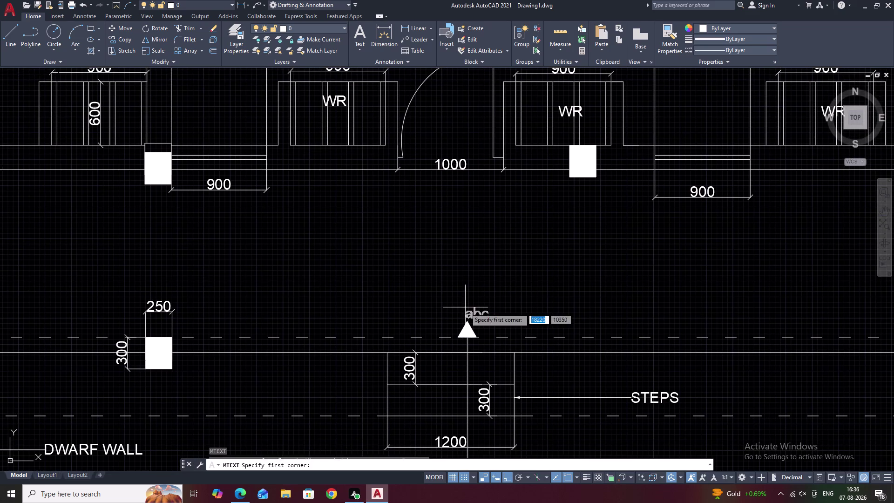
click(423, 250)
click(548, 279)
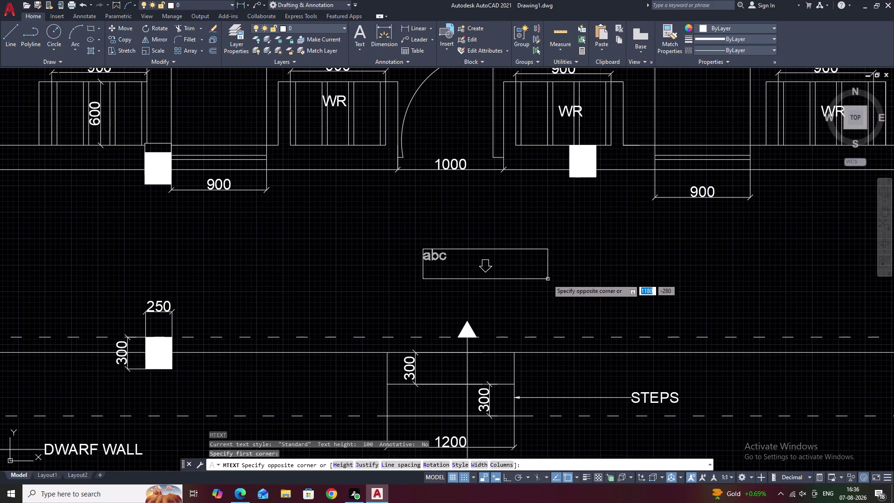
text(18)
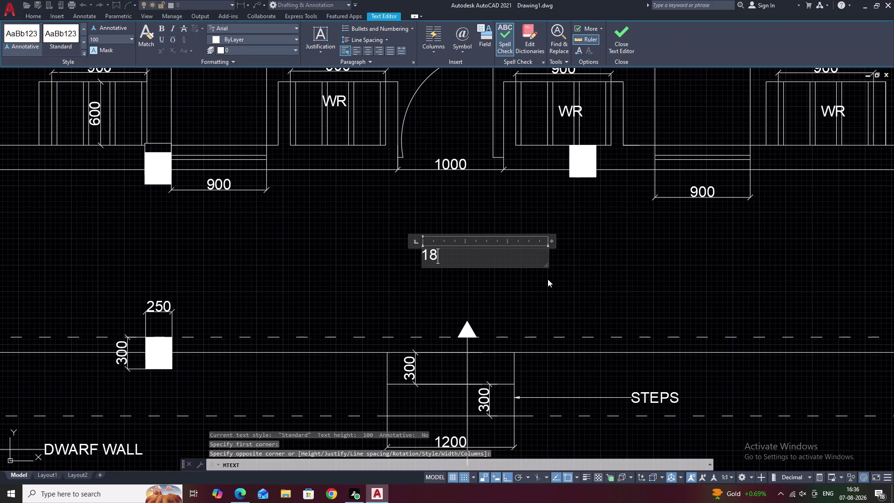
text(8)
key(BackSpace)
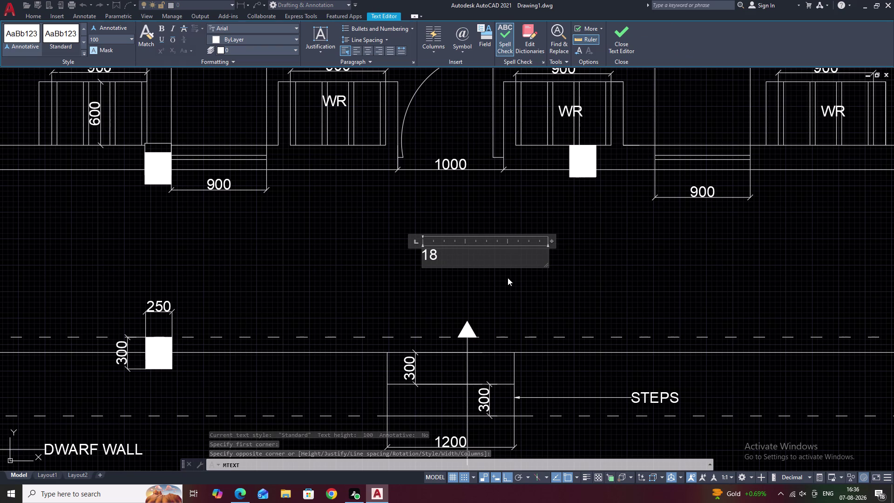
text(00)
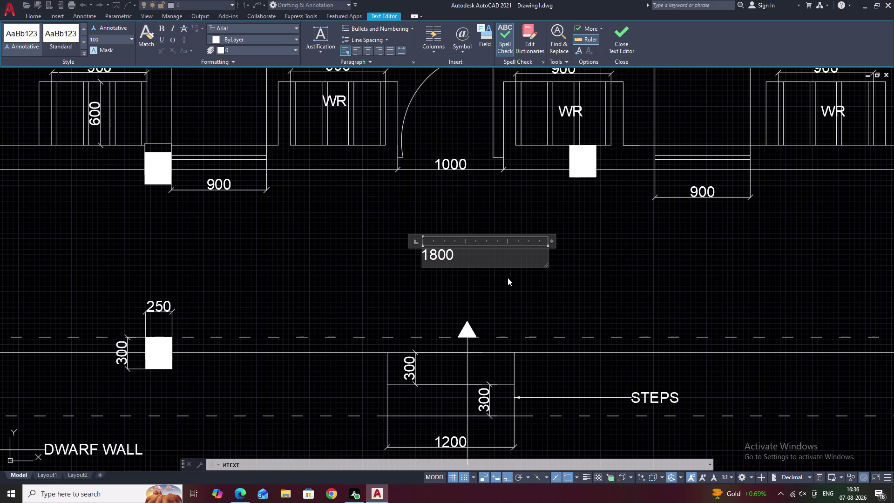
key(space)
text(WI)
text(DE)
key(Return)
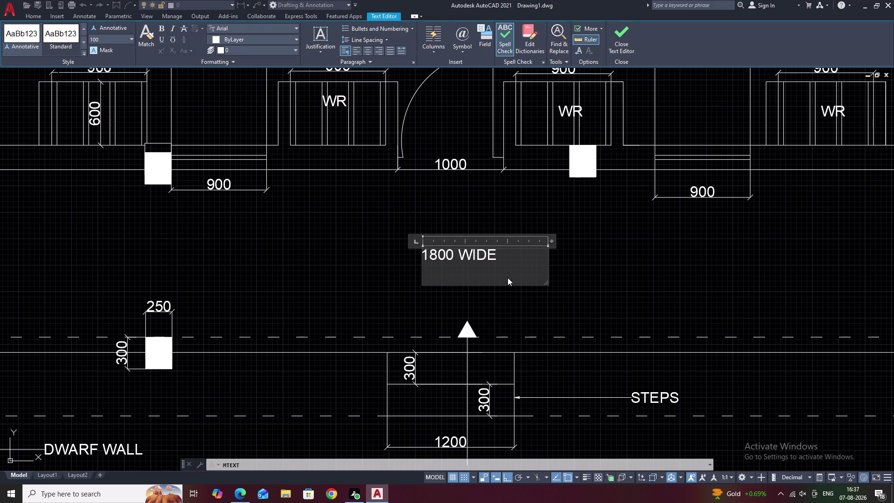
Type 'VERANDAH' on the second line, fix its spelling, and close the editor.
text(VE)
text(RA)
key(n)
text(DH)
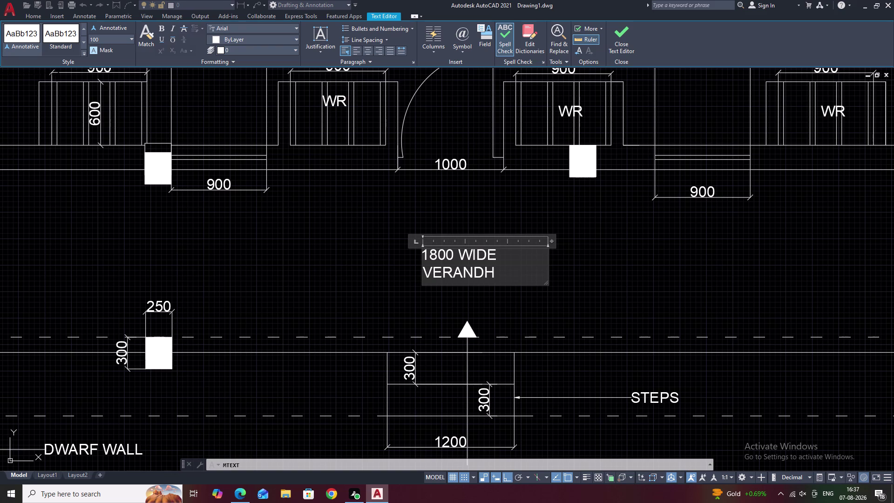
key(BackSpace)
text(AH)
click(369, 51)
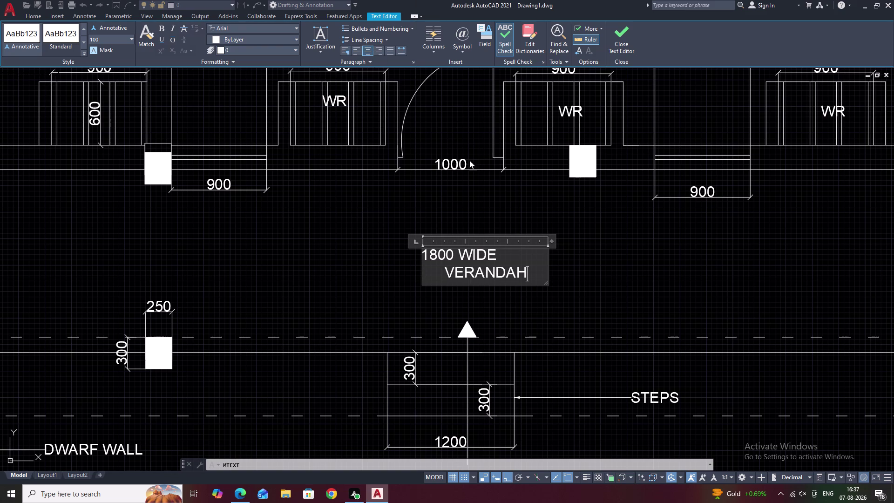
click(424, 257)
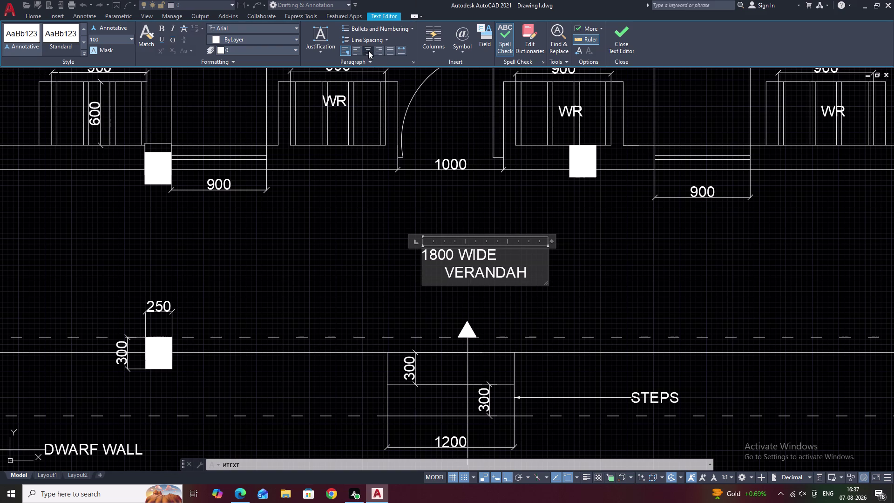
click(368, 49)
click(474, 200)
scroll(down, 3)
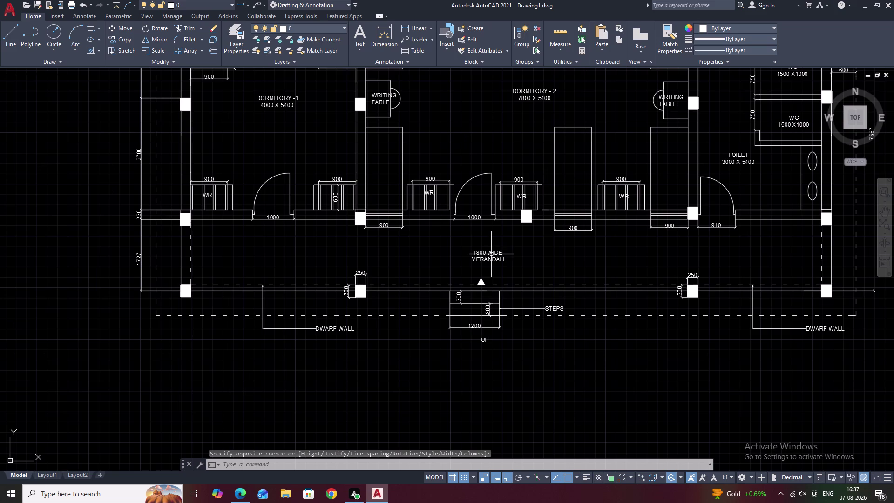
Move the verandah label left so it sits over the steps arrow.
scroll(up, 3)
click(479, 263)
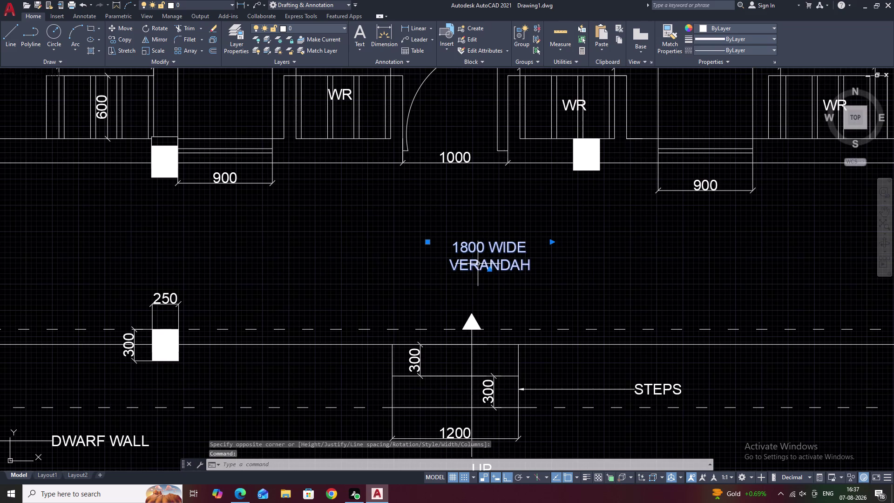
text(M)
key(space)
click(469, 250)
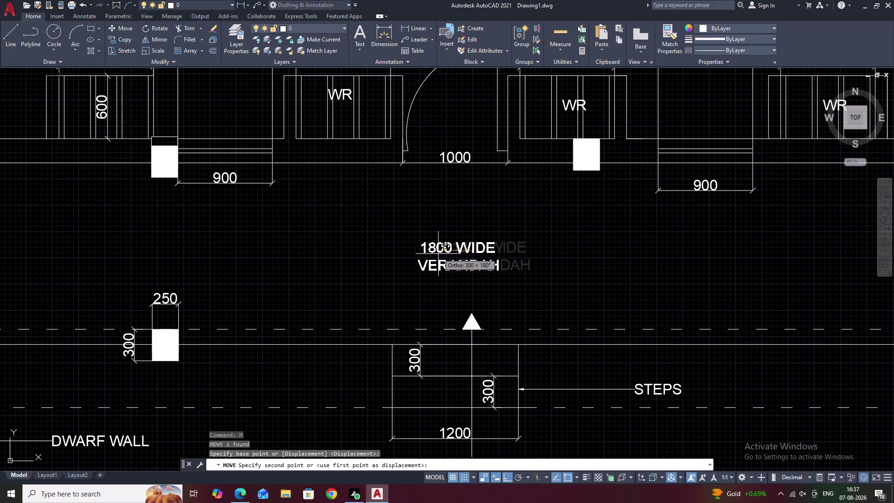
click(444, 254)
scroll(down, 3)
Pan and zoom around the floor plan to check the label's placement.
middle_drag(496, 276, 414, 282)
key(Escape)
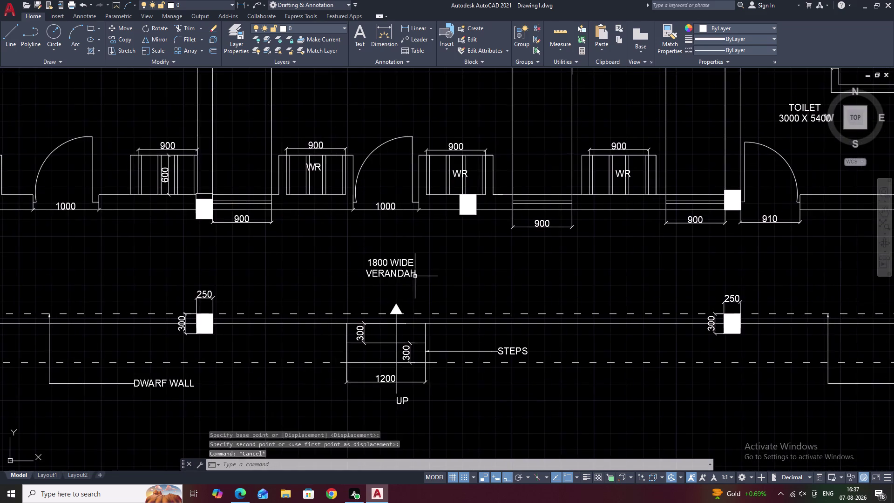
scroll(down, 3)
middle_drag(429, 269, 417, 280)
scroll(up, 3)
middle_drag(414, 280, 383, 282)
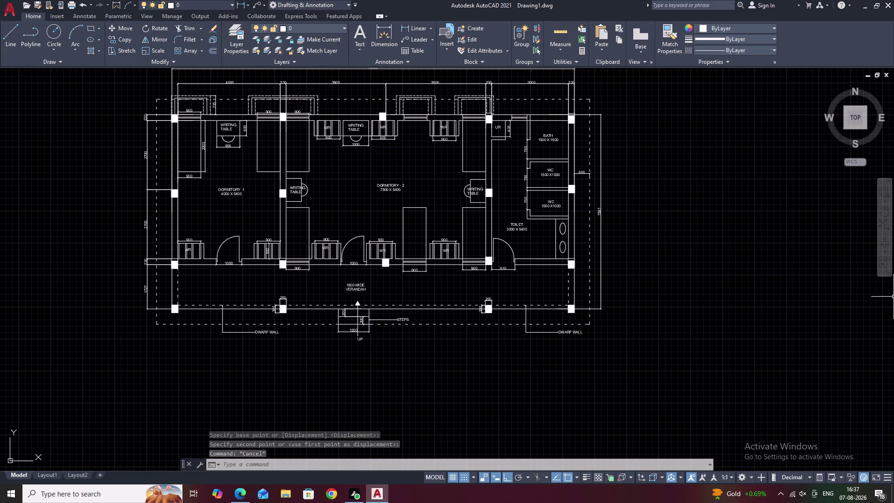
middle_drag(455, 272, 477, 291)
scroll(up, 3)
scroll(down, 3)
middle_drag(434, 245, 435, 266)
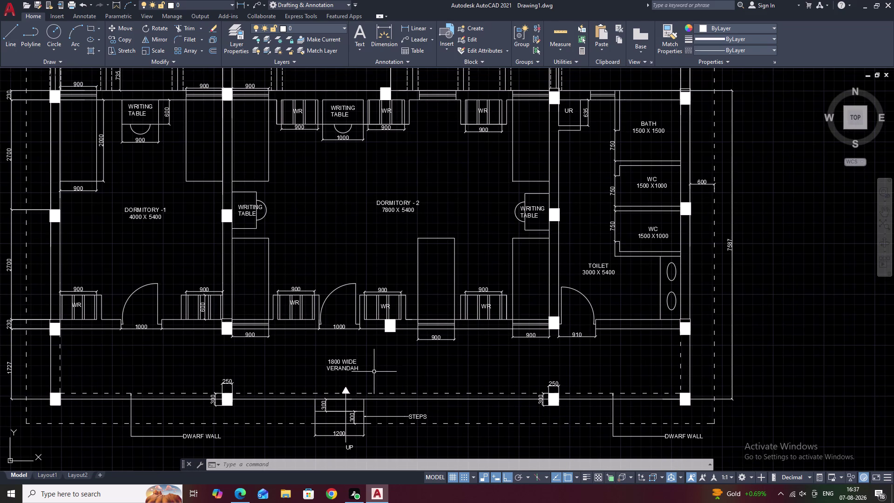
middle_drag(425, 194, 425, 194)
middle_drag(425, 195, 492, 229)
scroll(down, 3)
middle_click(484, 220)
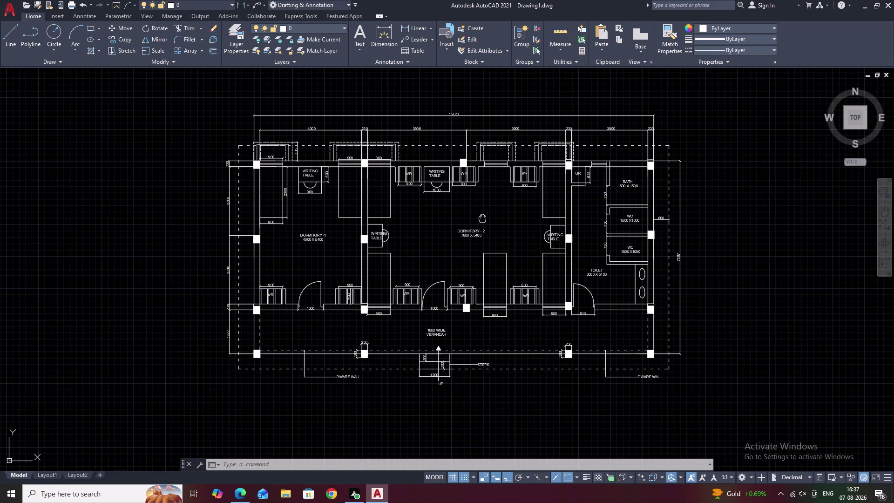
middle_drag(509, 229, 498, 234)
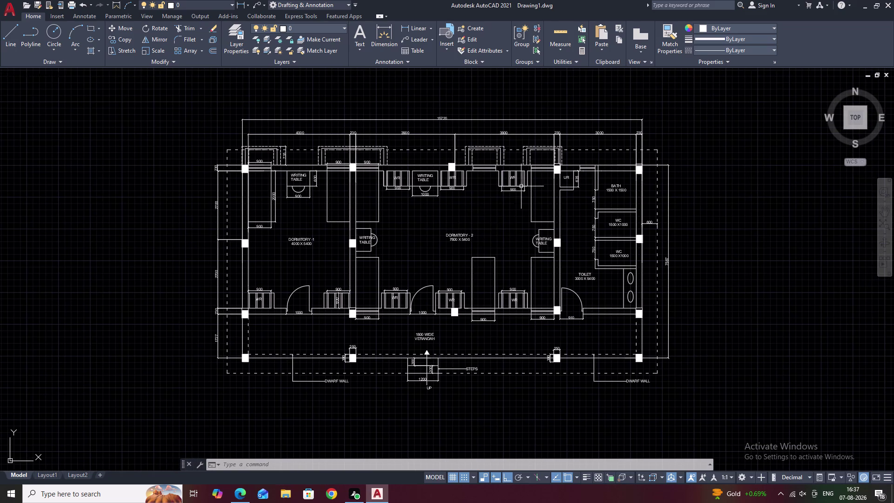
scroll(up, 3)
scroll(up, 3)
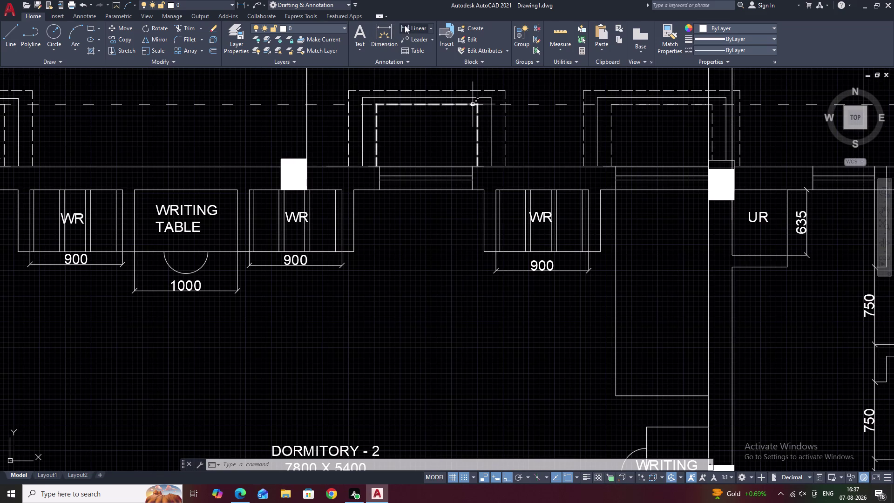
Dimension the first Dormitory 2 window opening at 900 above the wall.
click(406, 25)
scroll(up, 3)
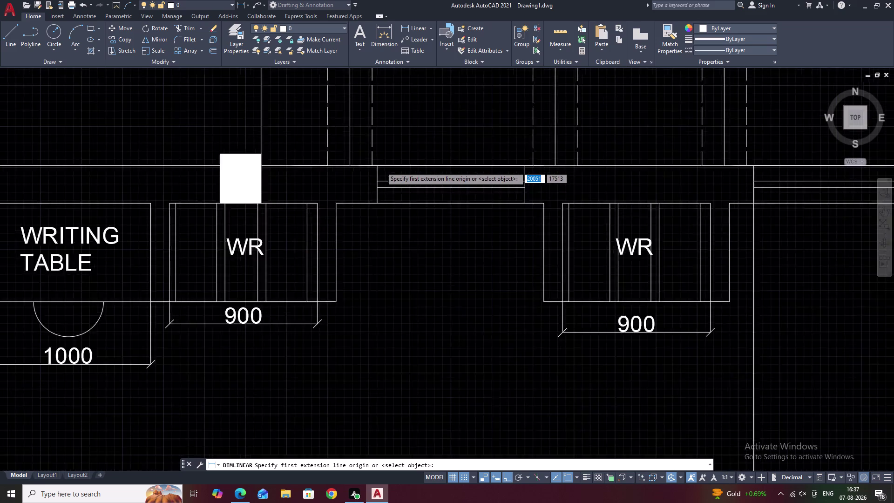
scroll(up, 3)
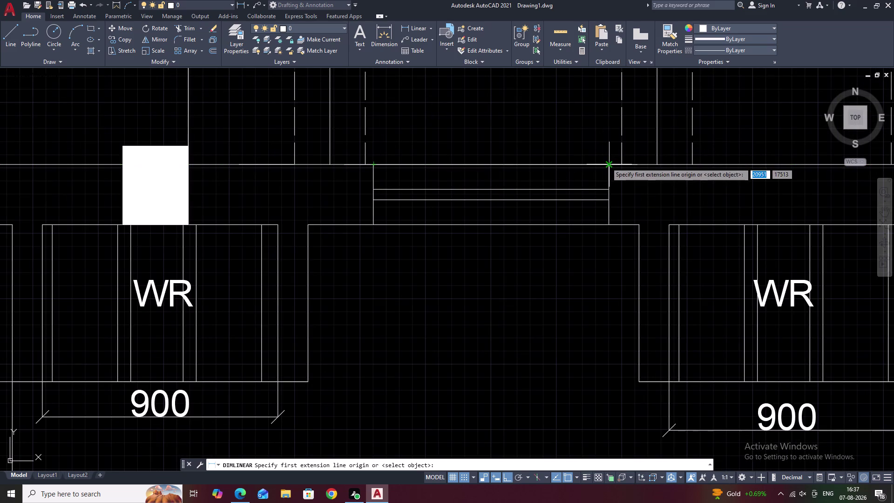
click(606, 162)
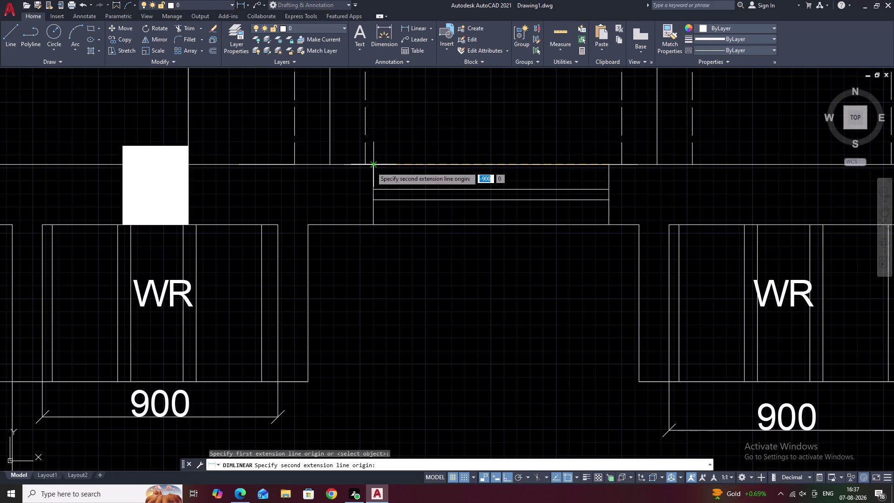
click(371, 167)
click(390, 119)
scroll(down, 3)
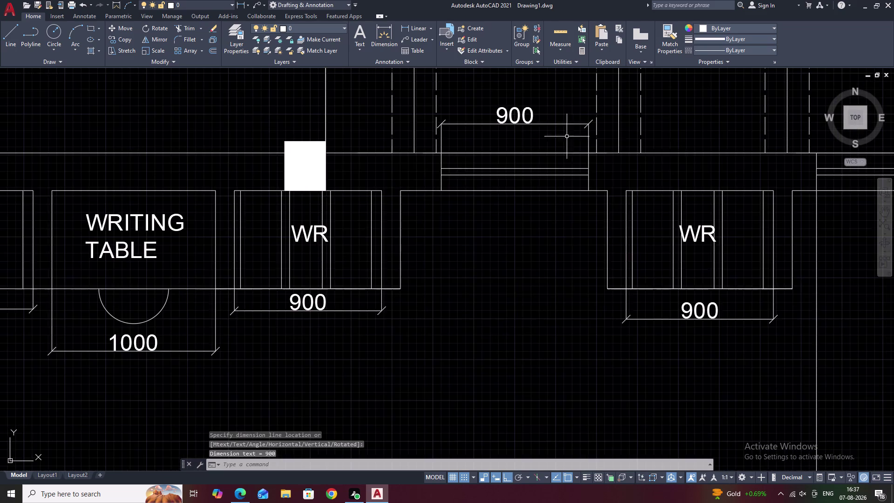
middle_drag(682, 158, 378, 188)
middle_drag(558, 160, 477, 178)
Dimension the second window opening at 900, redoing the inaccurate 902 attempt.
key(space)
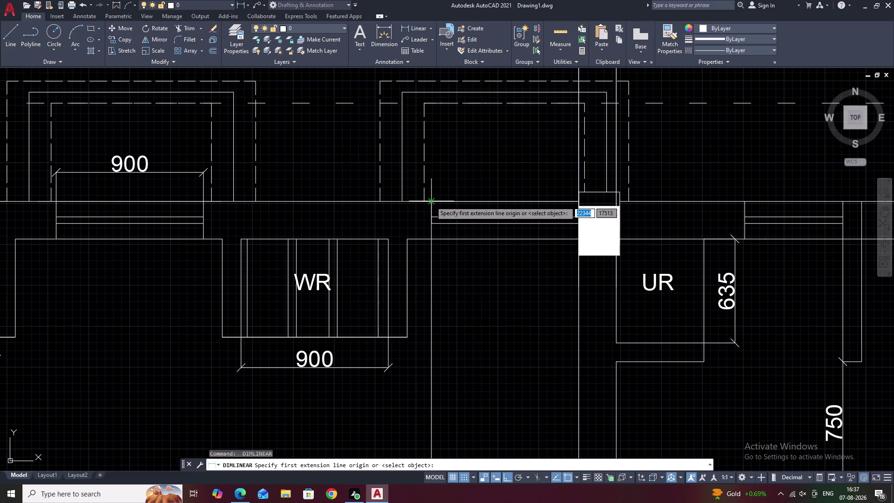
click(431, 202)
click(580, 201)
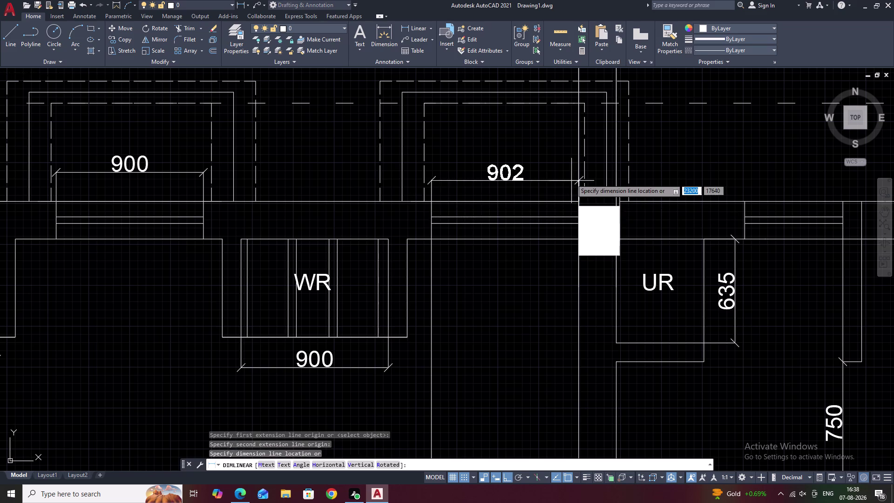
key(space)
key(space)
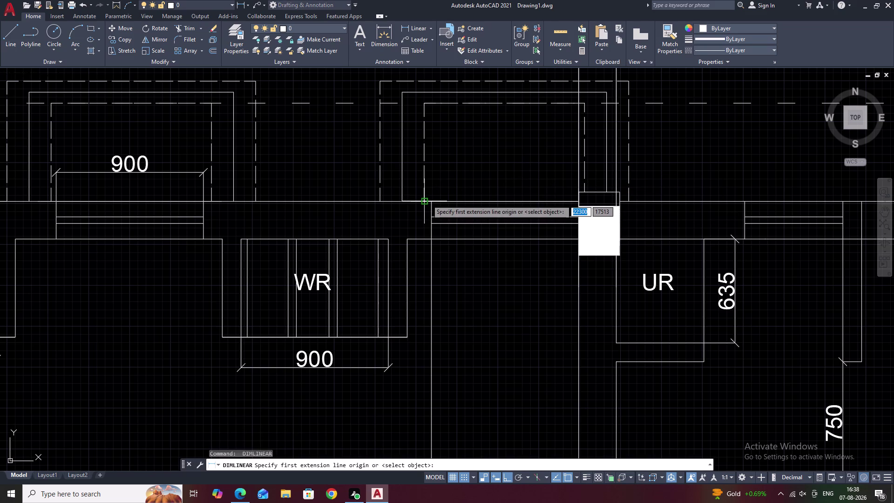
click(432, 201)
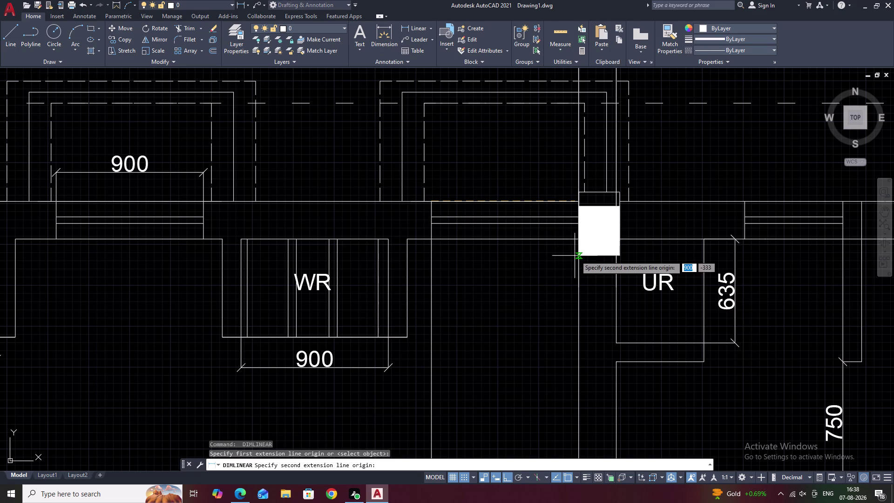
click(577, 201)
click(575, 201)
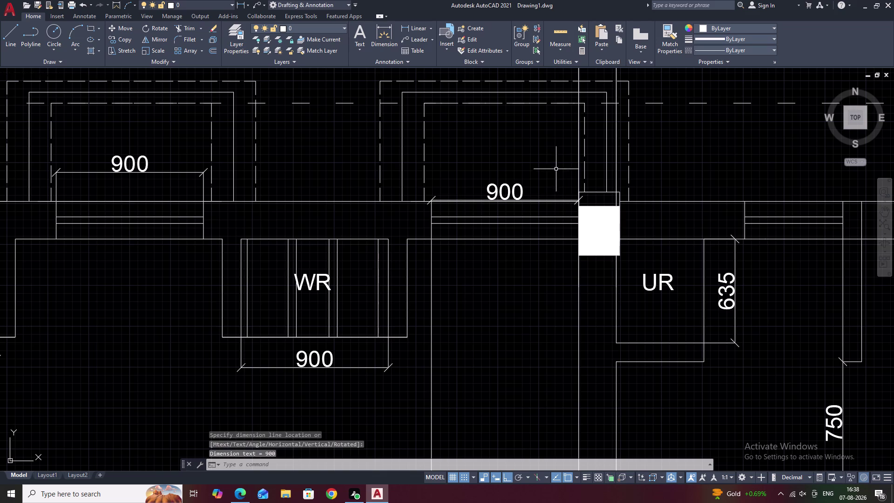
Grip-stretch the new 900 dimension line closer to the wall.
click(511, 193)
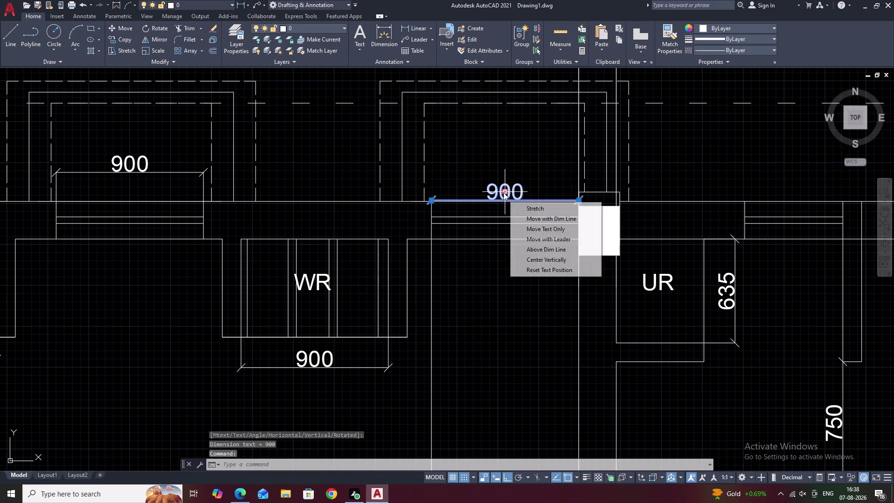
double_click(503, 193)
click(505, 193)
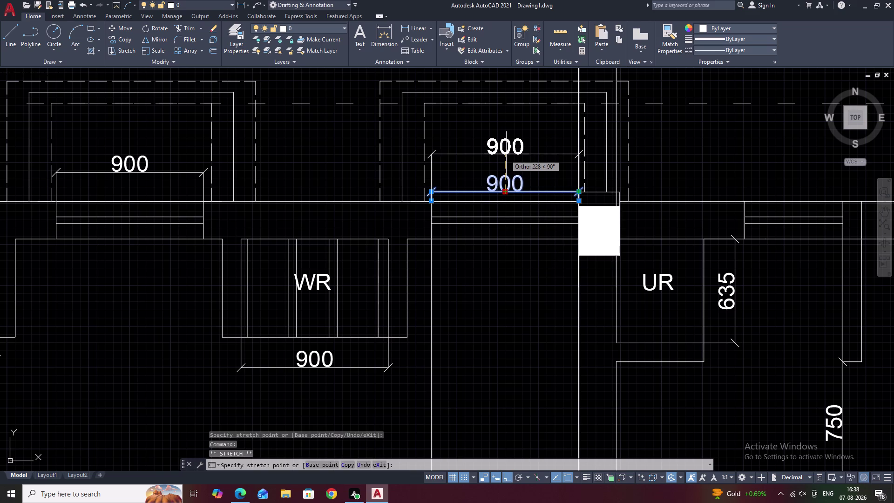
click(506, 167)
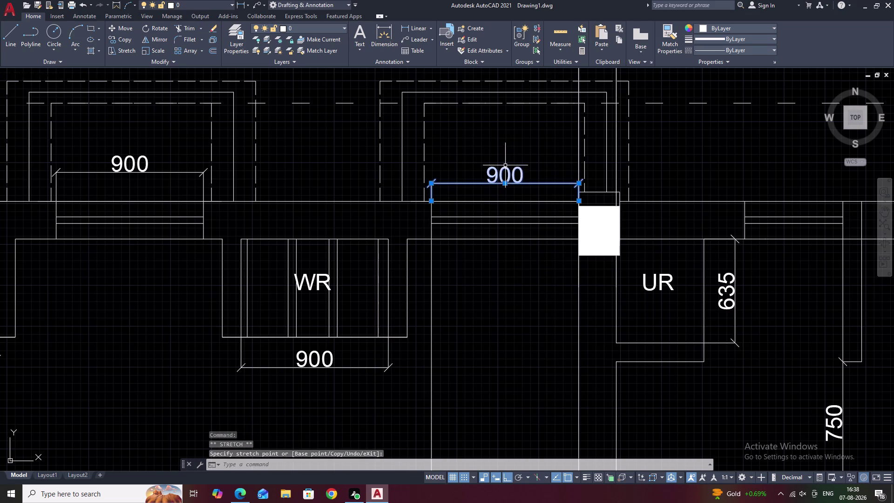
scroll(down, 3)
key(Escape)
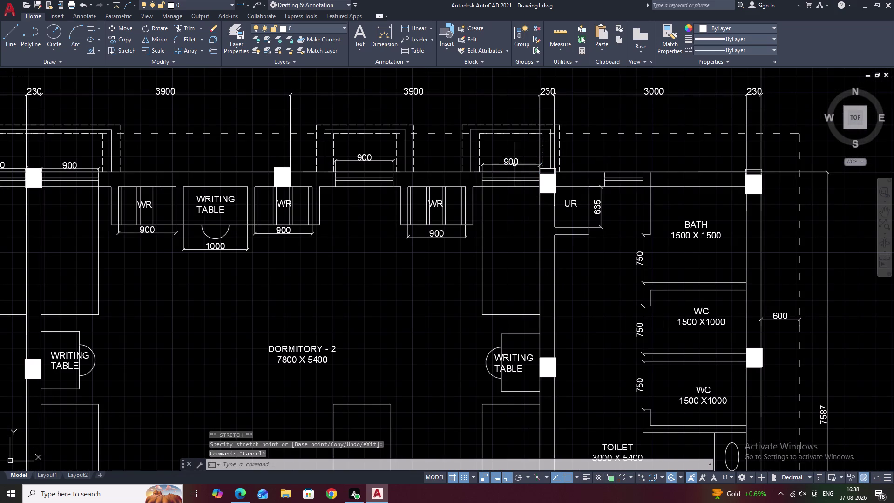
Move the other window dimension line to a matching height and pan out.
click(511, 165)
scroll(up, 3)
click(511, 164)
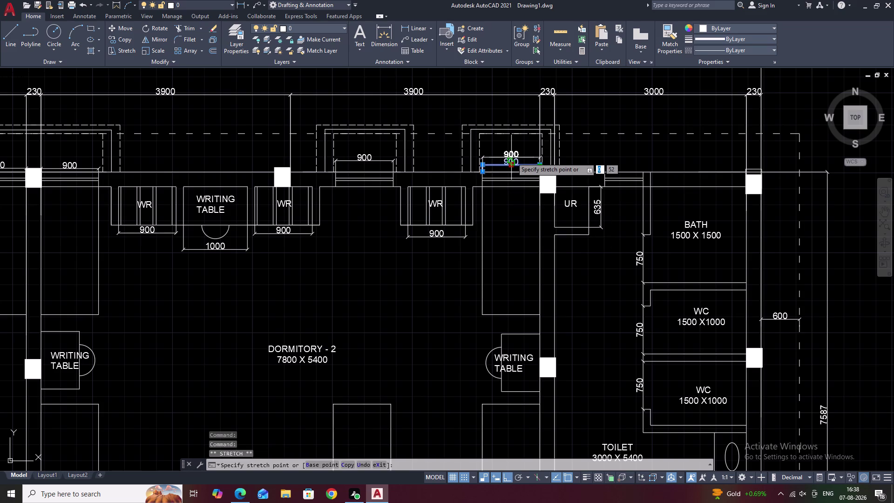
click(512, 156)
key(Escape)
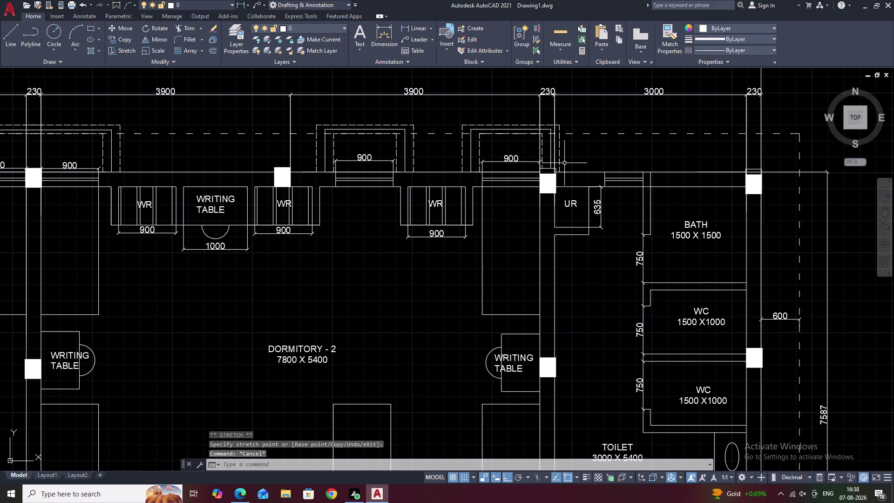
scroll(down, 3)
middle_drag(538, 206, 572, 198)
middle_drag(435, 211, 506, 211)
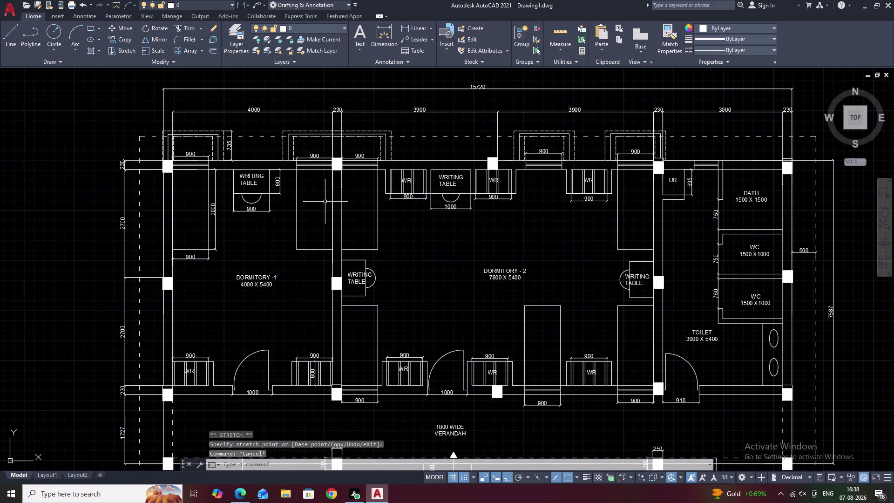
Frame the whole dormitory plan and open the Dimension Style Manager via D.
middle_drag(257, 196, 316, 196)
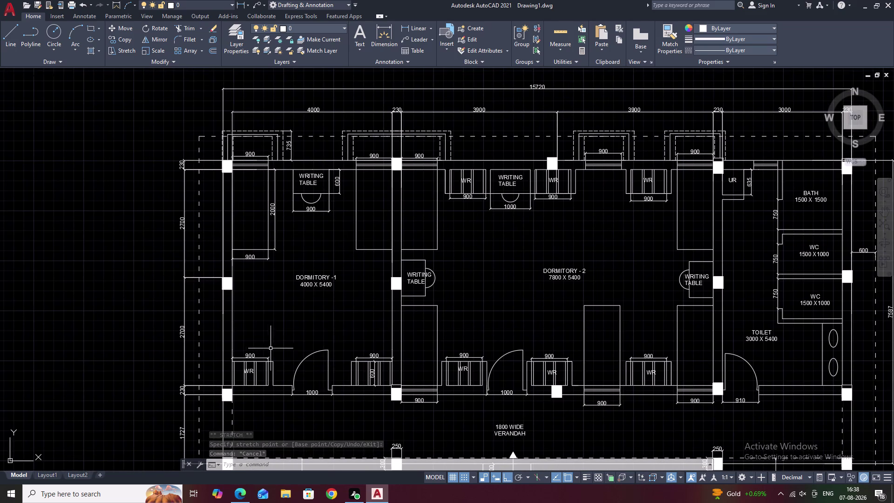
scroll(down, 3)
middle_drag(272, 337, 260, 313)
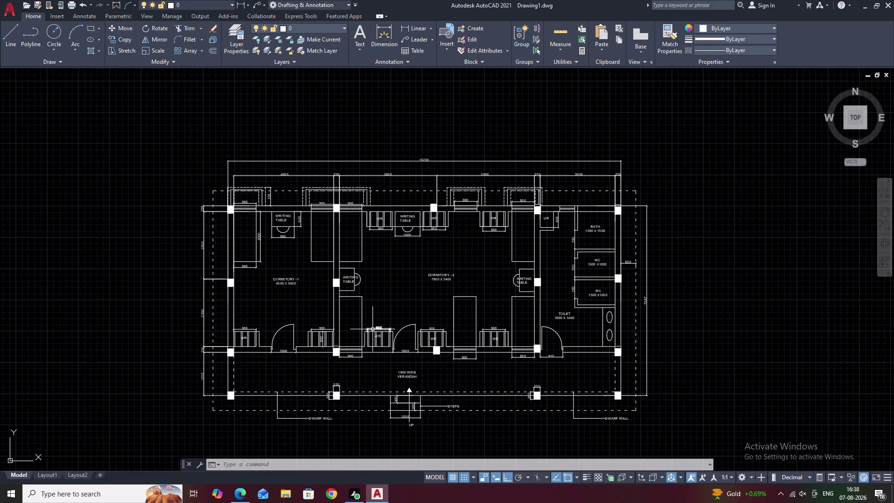
text(D)
key(space)
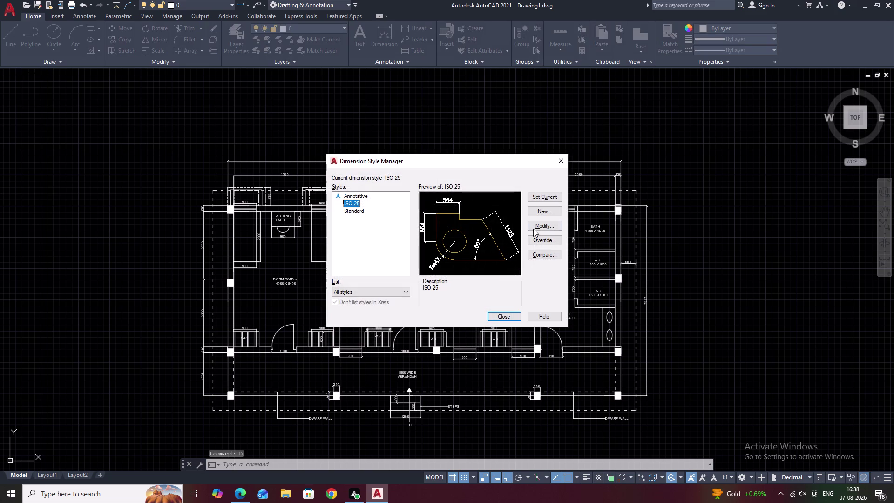
Review the ISO-25 tabs, then set Extend beyond dim lines to 0 on Lines.
click(538, 225)
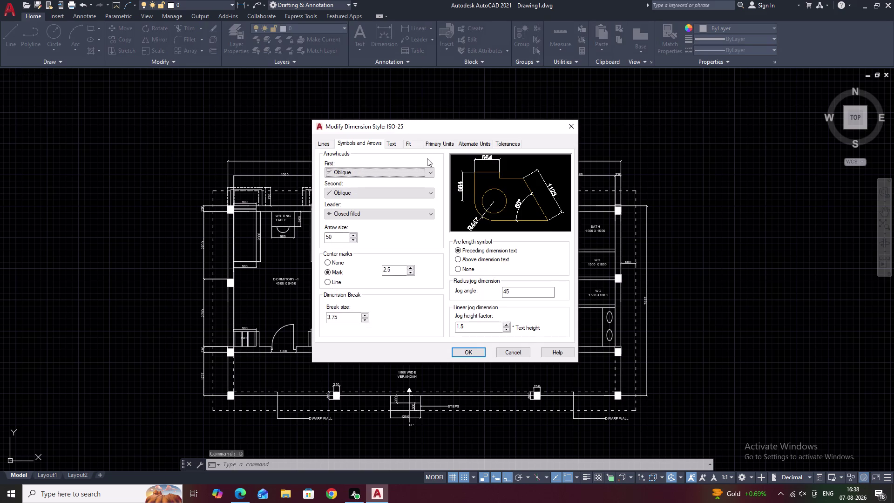
click(395, 148)
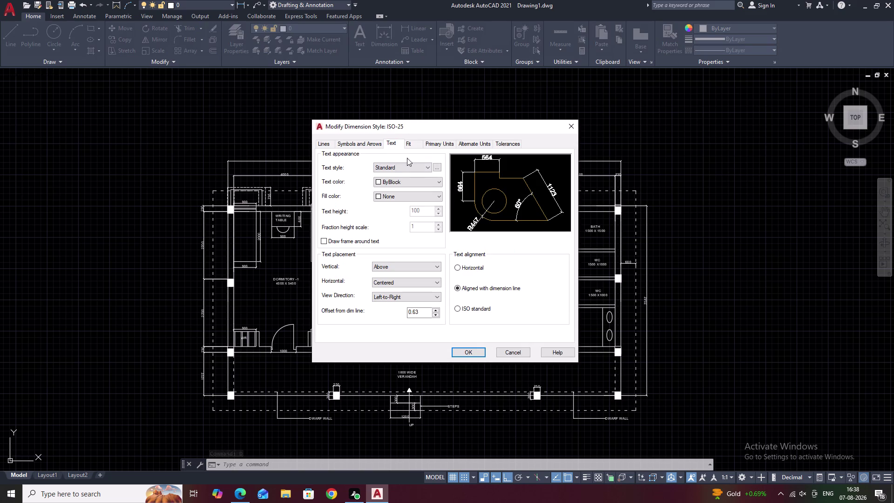
click(322, 147)
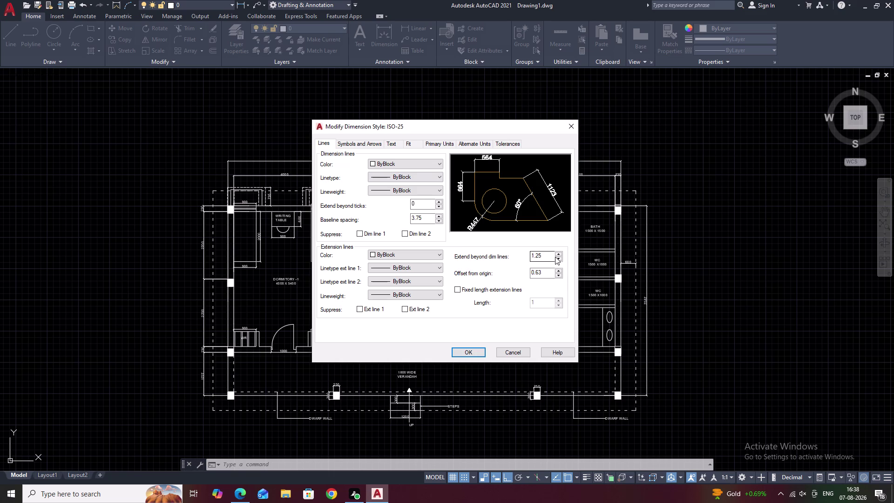
triple_click(559, 254)
click(558, 255)
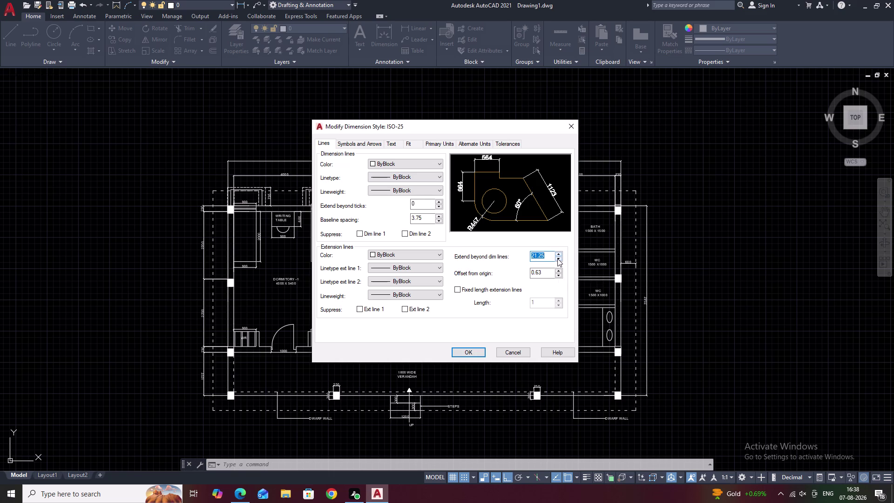
click(558, 260)
right_click(558, 260)
triple_click(559, 260)
triple_click(559, 260)
double_click(559, 260)
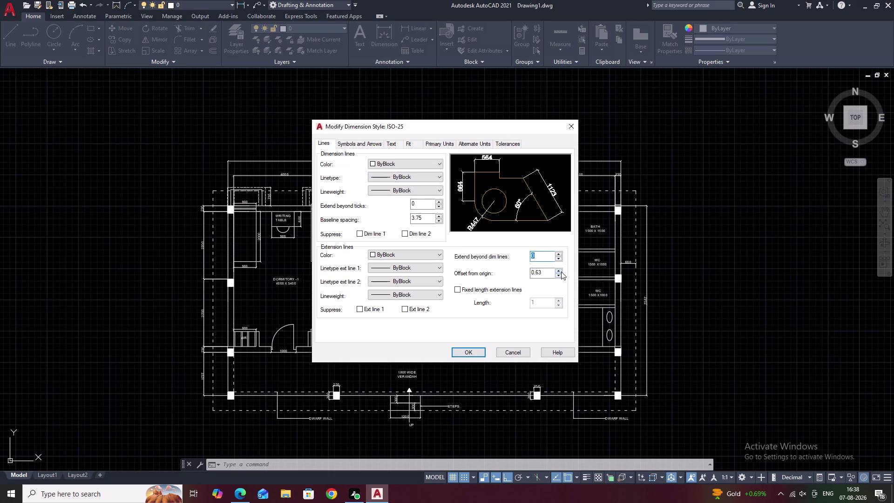
Set Offset from origin to 0, suppress extension lines 1 and 2, and close the manager.
triple_click(561, 275)
click(560, 302)
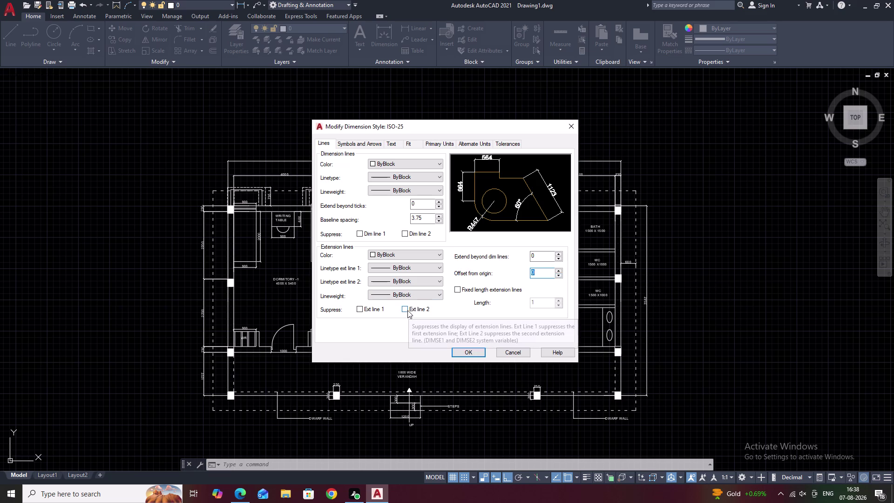
click(406, 308)
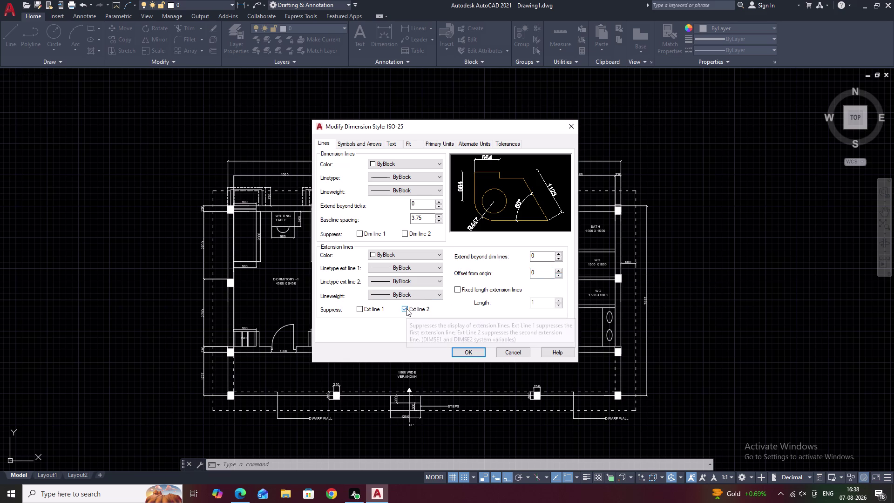
click(361, 309)
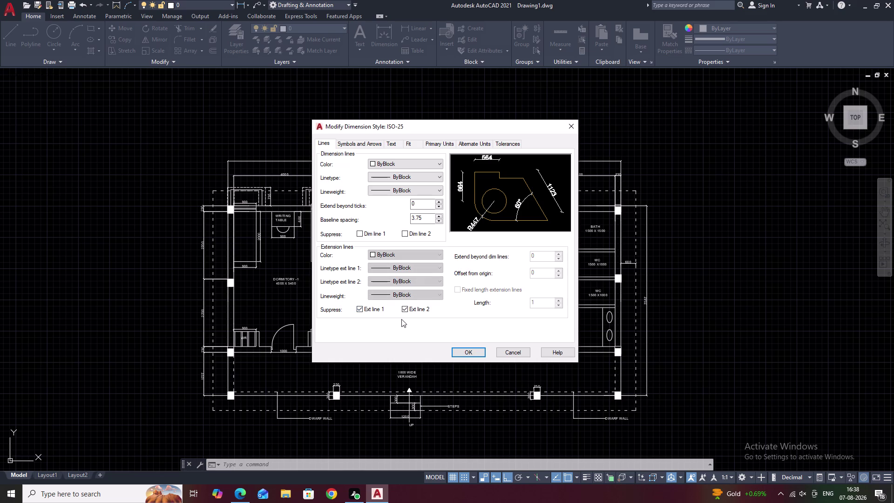
click(478, 351)
click(504, 316)
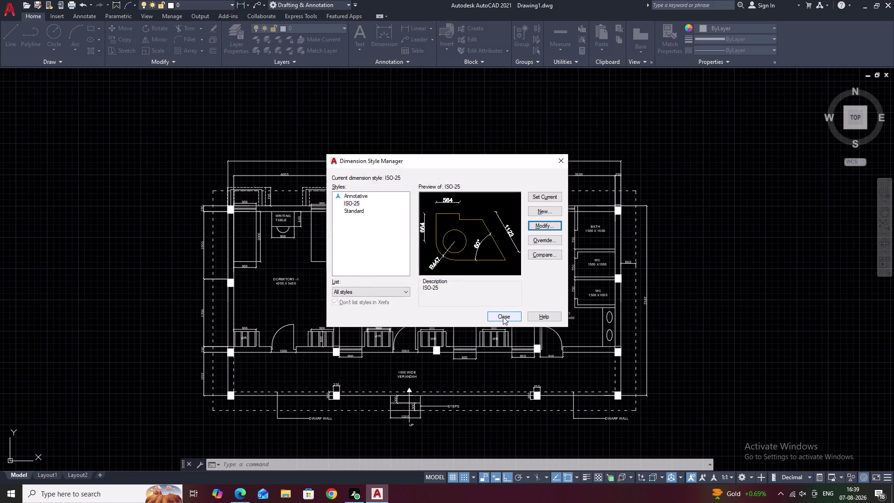
middle_drag(196, 297, 248, 297)
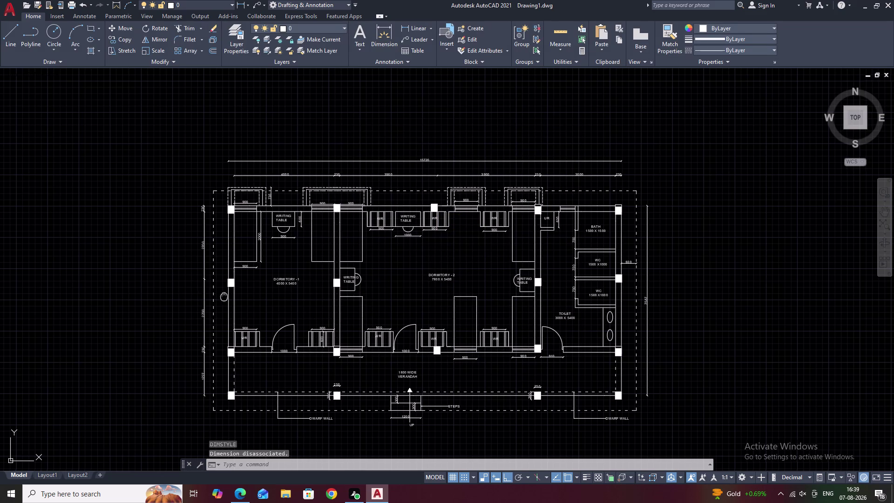
middle_drag(248, 297, 254, 297)
scroll(up, 3)
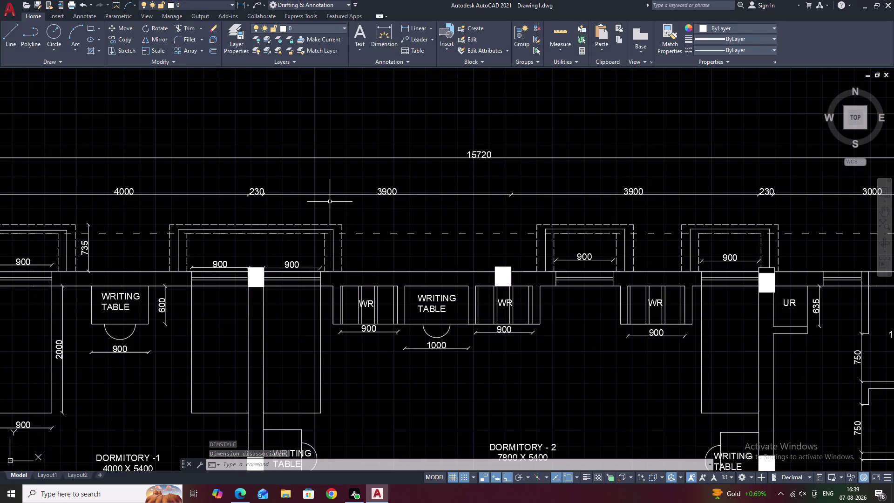
scroll(down, 3)
middle_drag(357, 217, 352, 153)
middle_drag(350, 179, 351, 168)
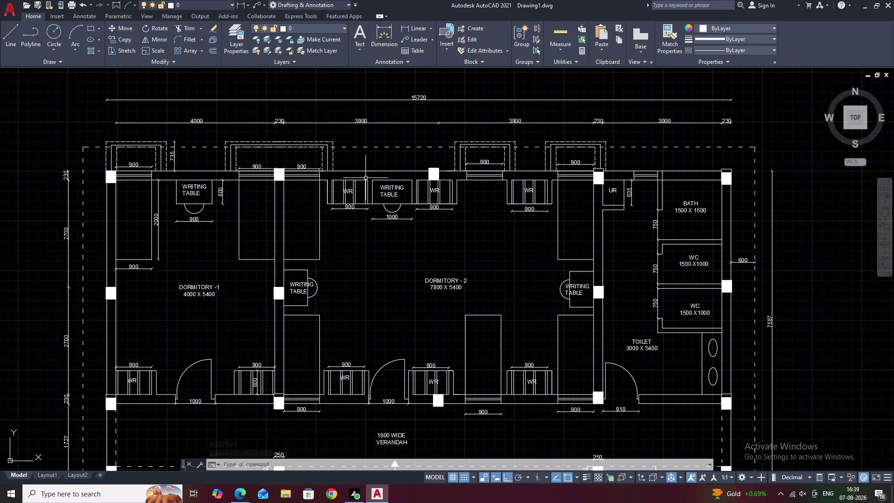
middle_drag(407, 252, 373, 203)
scroll(down, 3)
middle_drag(386, 222, 376, 226)
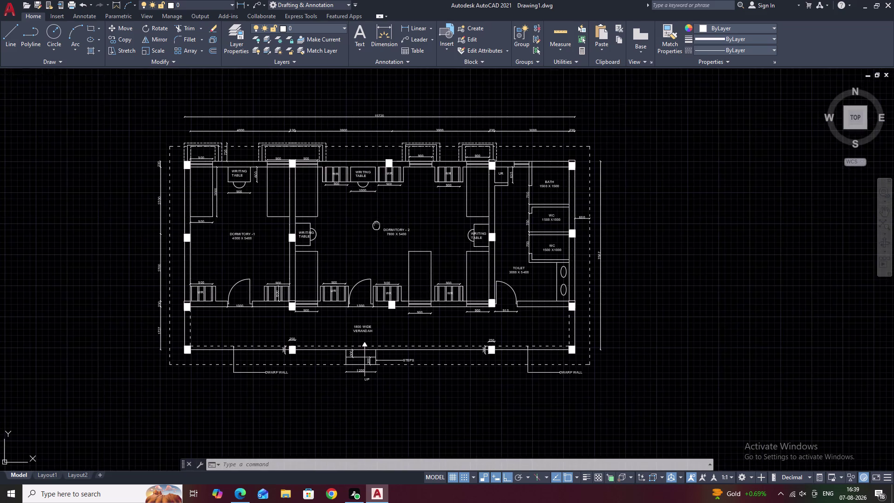
scroll(up, 3)
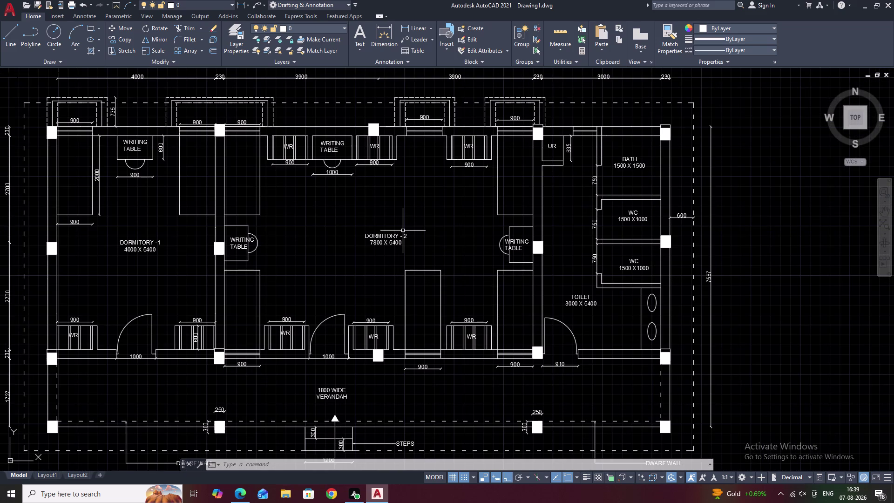
middle_drag(398, 196, 400, 213)
Frame the whole floor plan and briefly open, then dismiss, the ISO-25 dimension style settings.
scroll(down, 3)
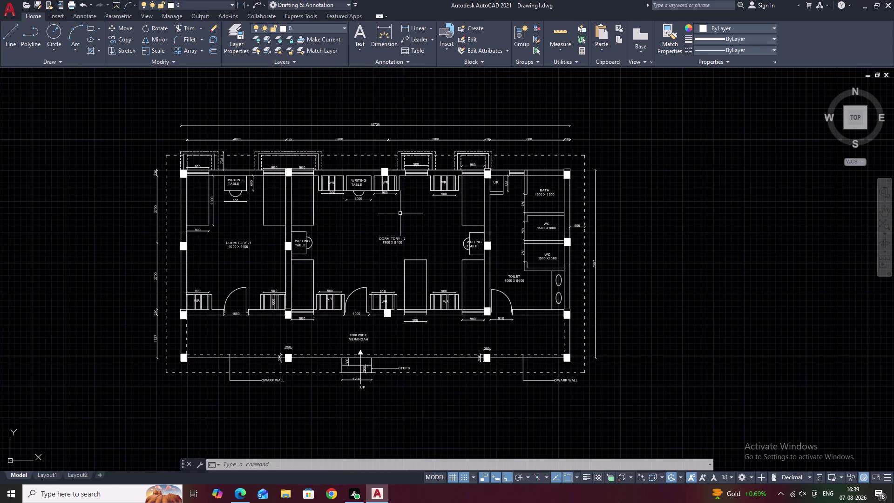
middle_click(401, 214)
scroll(up, 3)
middle_drag(401, 213, 409, 209)
scroll(down, 3)
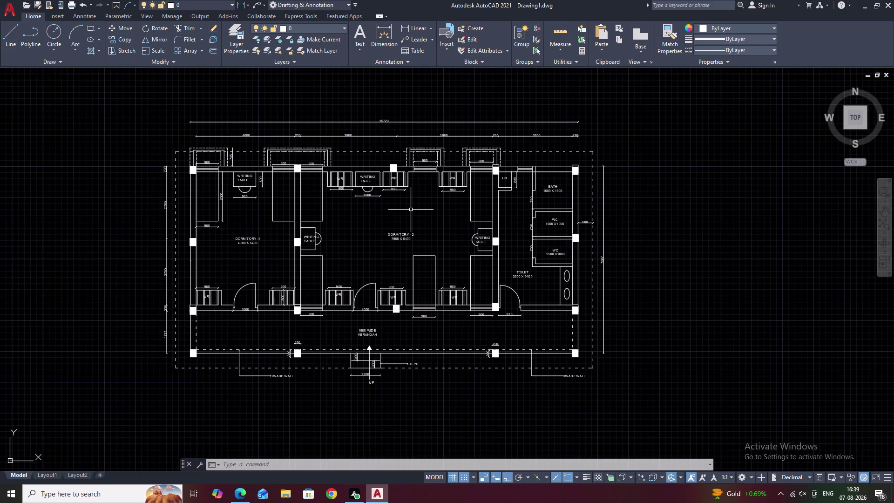
text(D)
key(space)
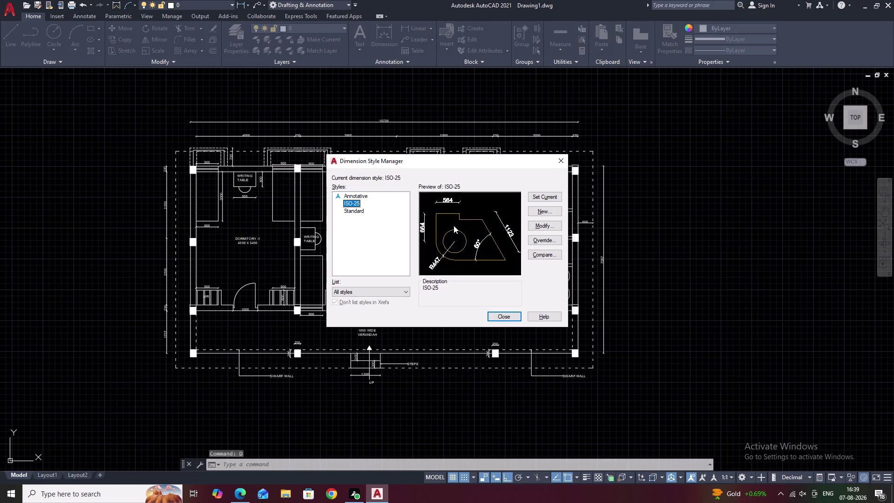
click(542, 226)
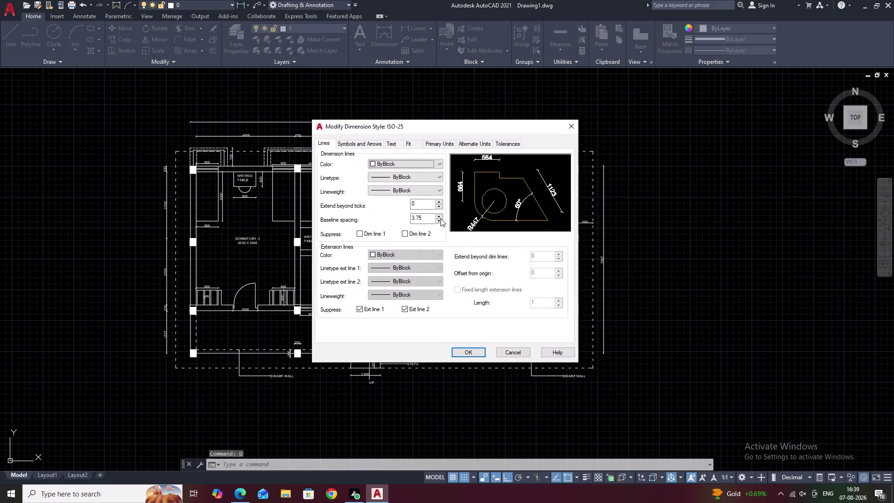
click(393, 145)
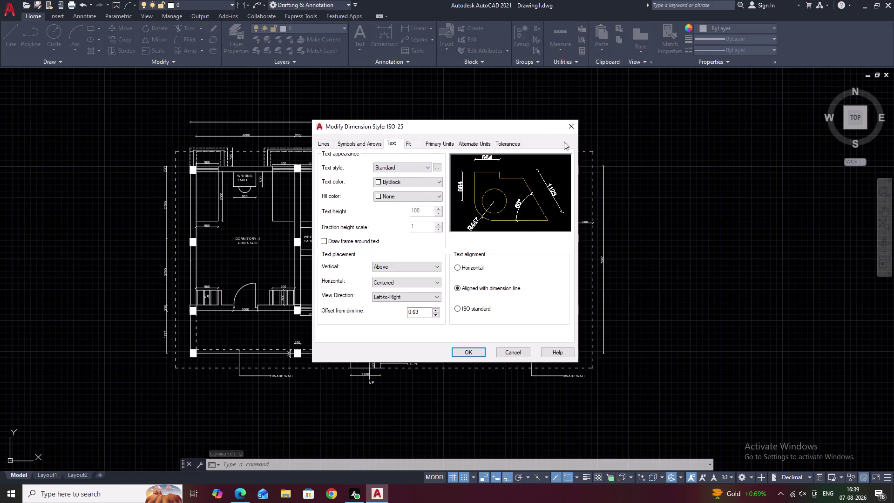
click(568, 128)
key(Escape)
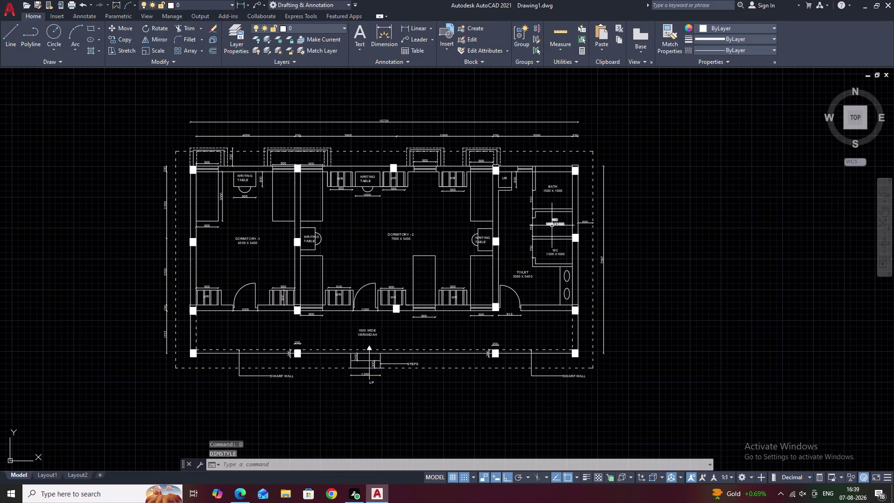
text(D)
key(space)
click(562, 159)
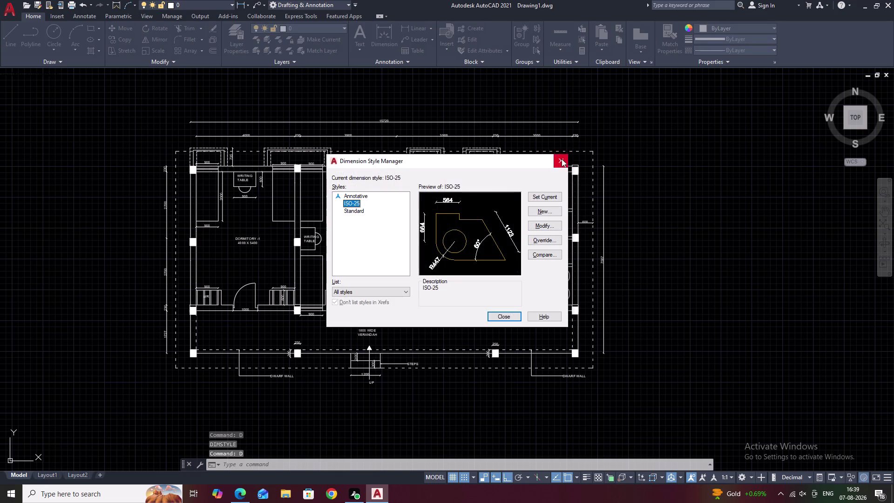
Set the Standard text style height to 200, apply it, and close.
text(STY)
key(space)
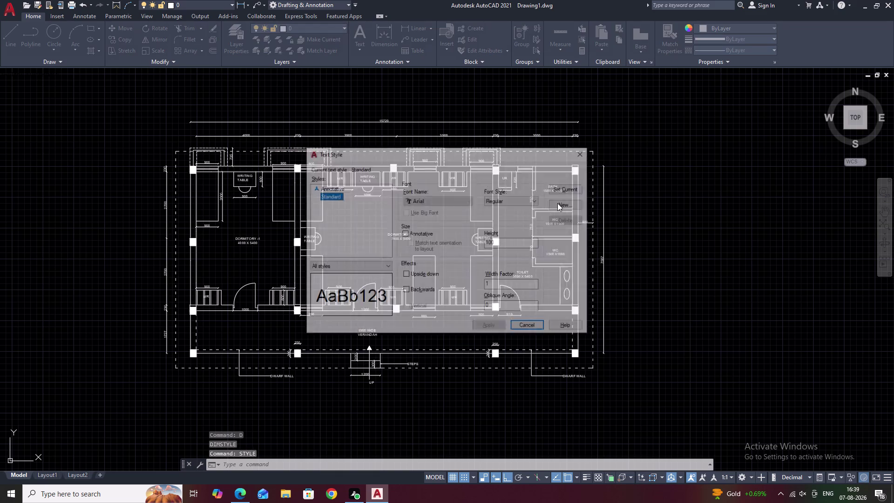
drag(508, 242, 477, 242)
click(475, 242)
key(BackSpace)
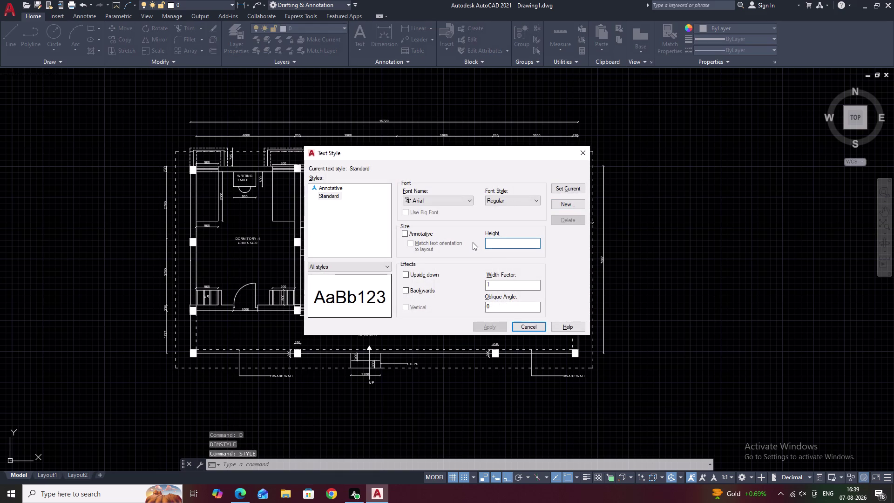
text(200)
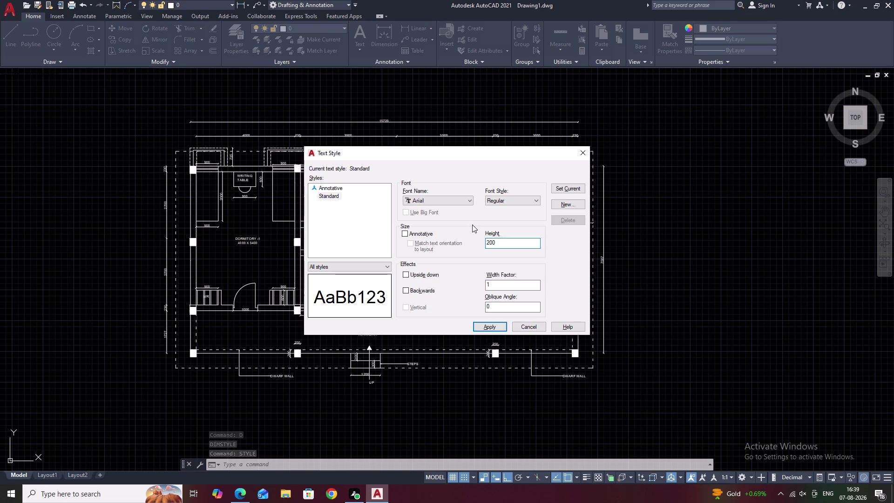
click(489, 326)
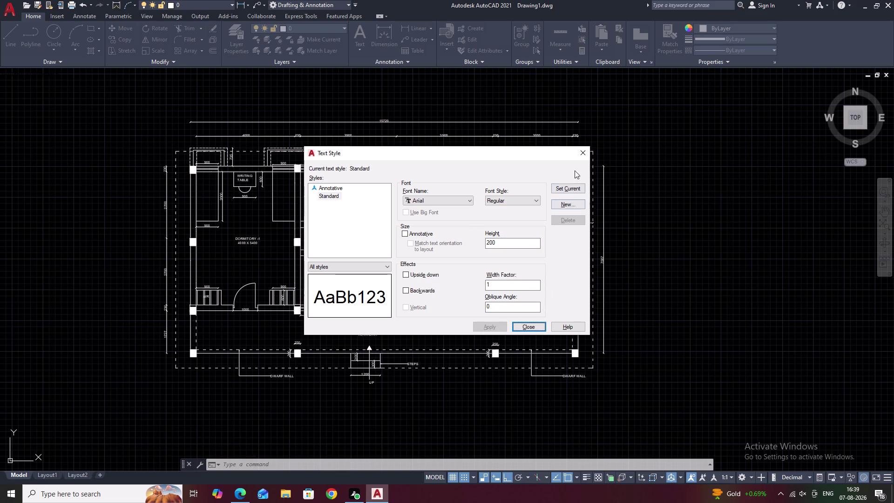
click(583, 153)
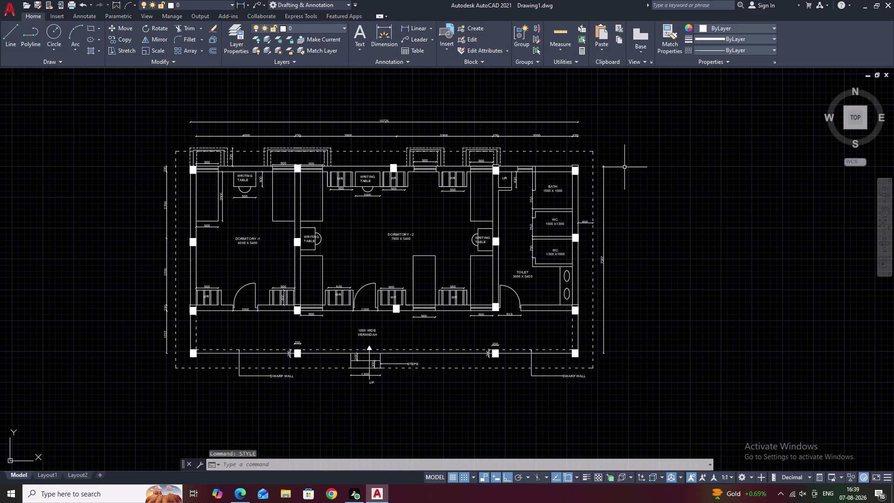
Pan and zoom around the floor plan to inspect the dormitory labels.
scroll(up, 3)
middle_drag(256, 207, 280, 195)
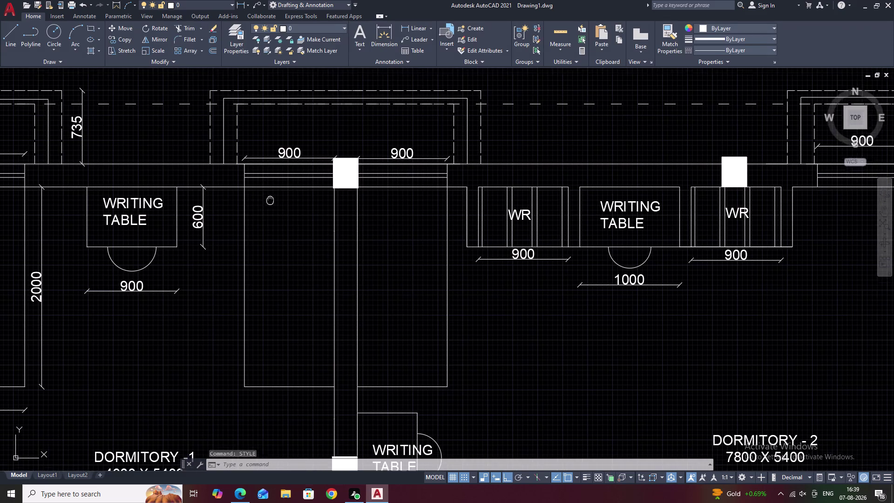
middle_drag(280, 195, 280, 194)
scroll(down, 3)
scroll(down, 3)
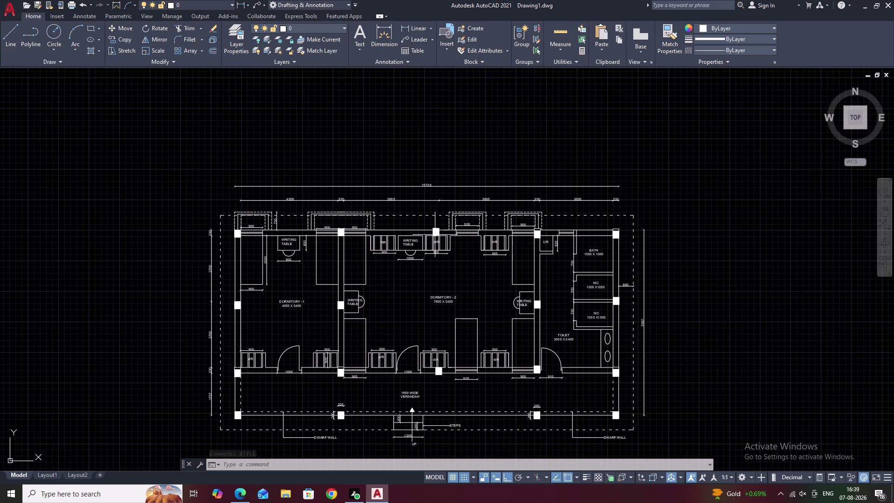
scroll(up, 3)
scroll(down, 3)
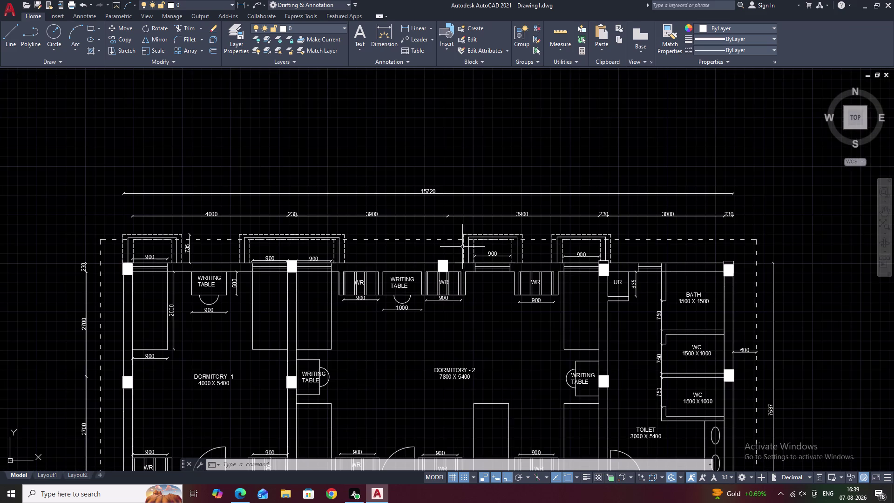
middle_drag(461, 247, 457, 168)
middle_drag(476, 271, 469, 255)
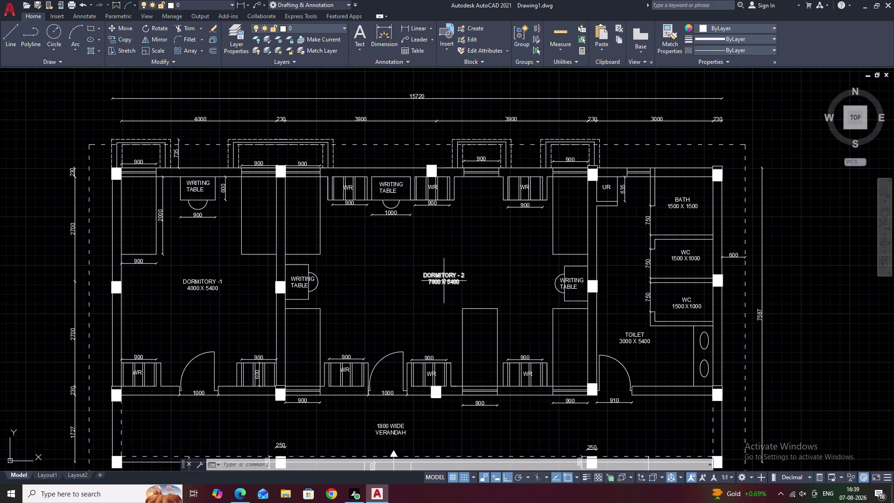
Enter 300 as the Standard text style height, apply it, and close.
key(space)
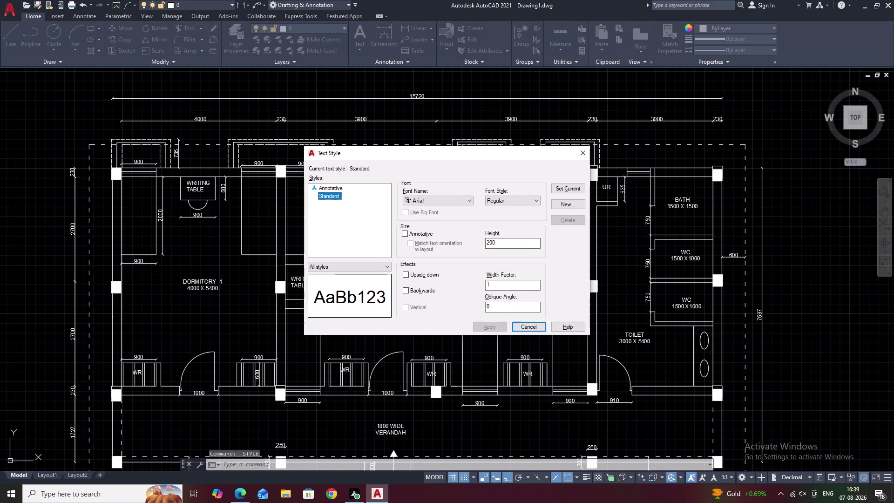
drag(503, 242, 487, 243)
key(BackSpace)
text(3)
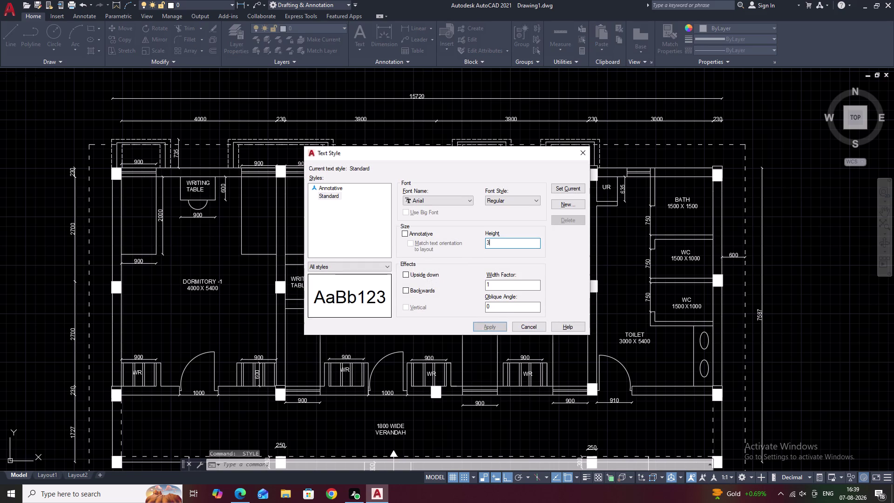
text(00)
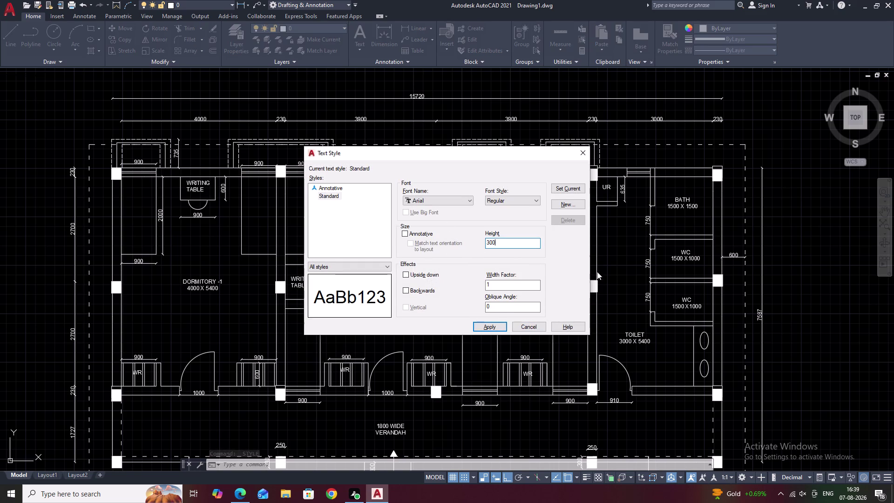
click(605, 271)
click(493, 325)
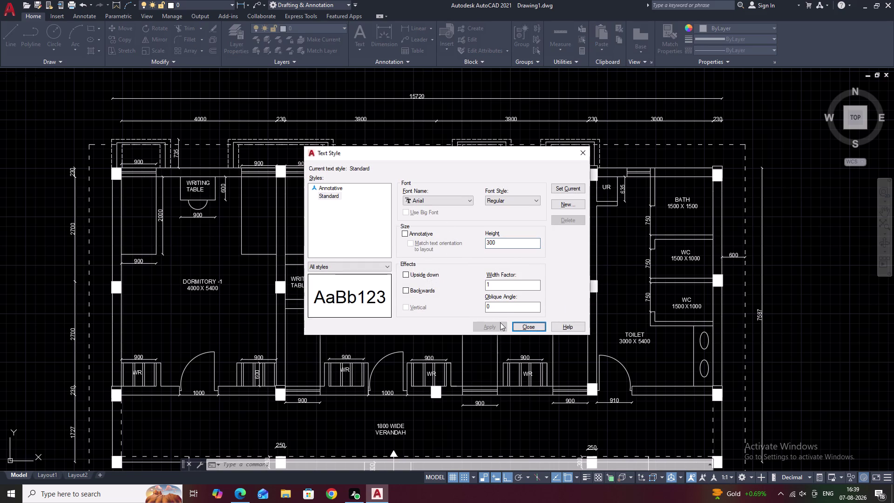
click(607, 286)
click(587, 156)
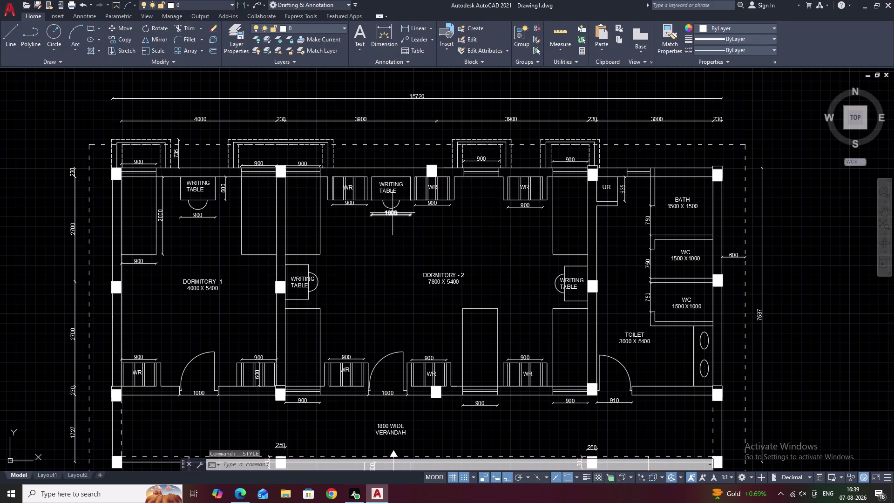
Start editing the 1000 dimension text, undo and cancel, then recentre the plan.
double_click(393, 213)
key(Escape)
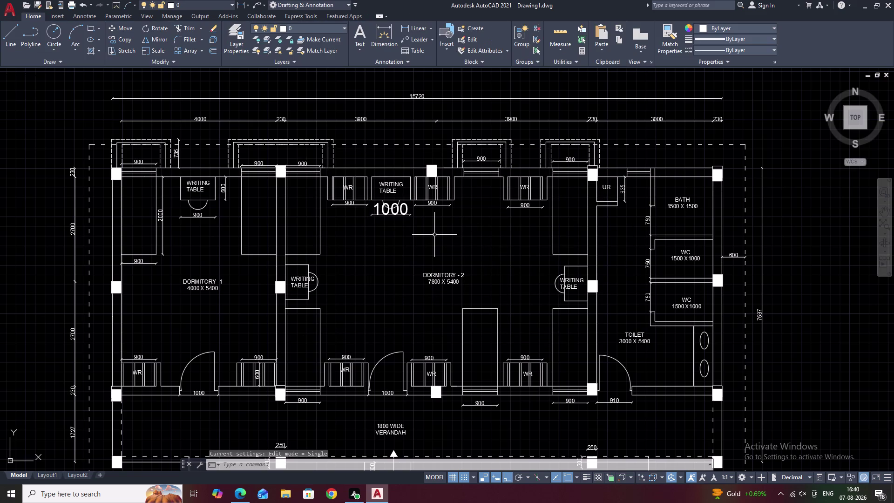
key(ctrl+z)
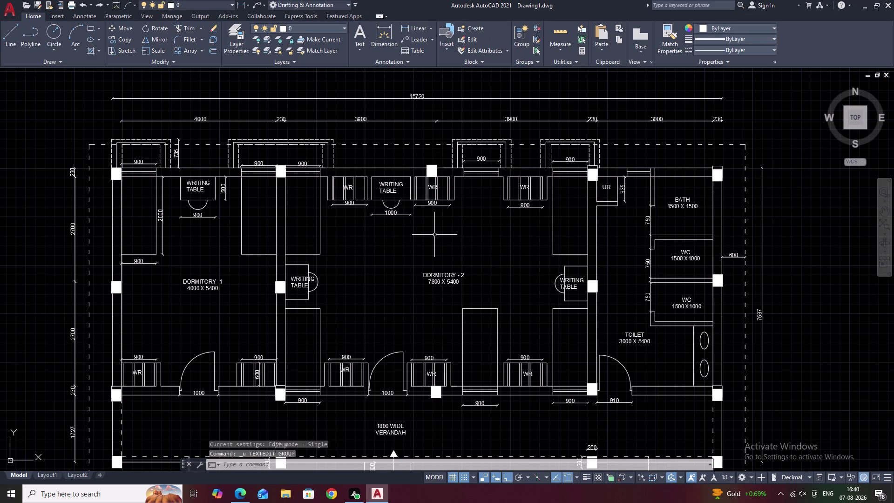
key(Escape)
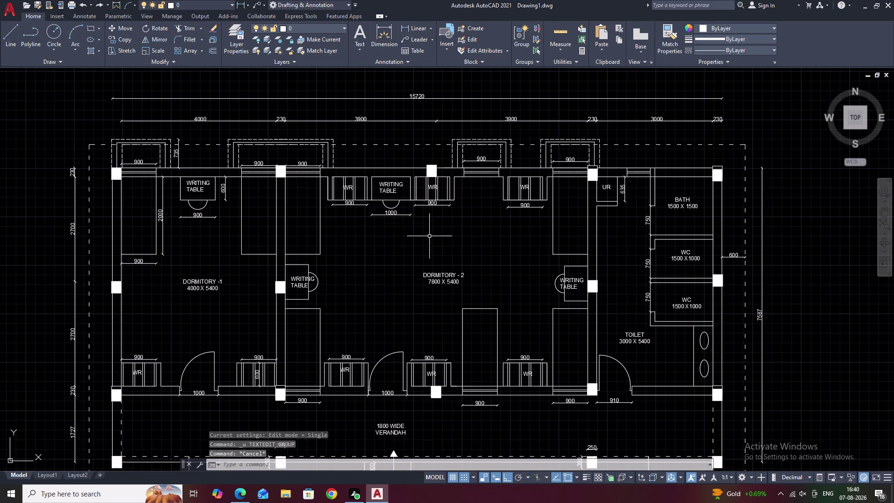
scroll(down, 3)
middle_drag(392, 245, 393, 238)
scroll(up, 3)
middle_drag(381, 234, 391, 236)
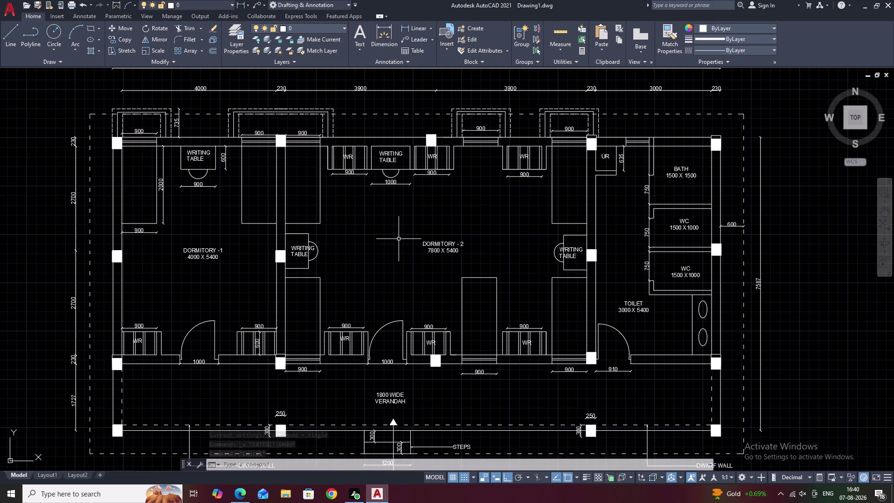
middle_drag(420, 243, 421, 257)
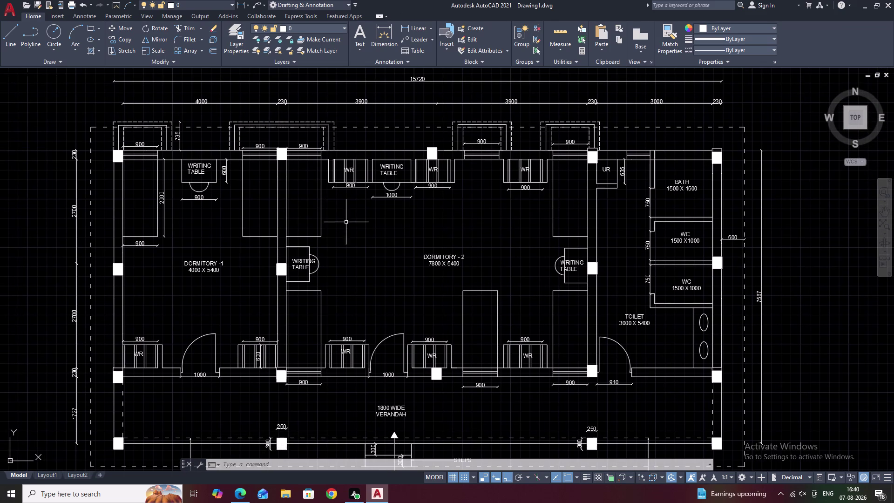
Open the ISO-25 dimension style for editing and close it unchanged.
text(D)
key(space)
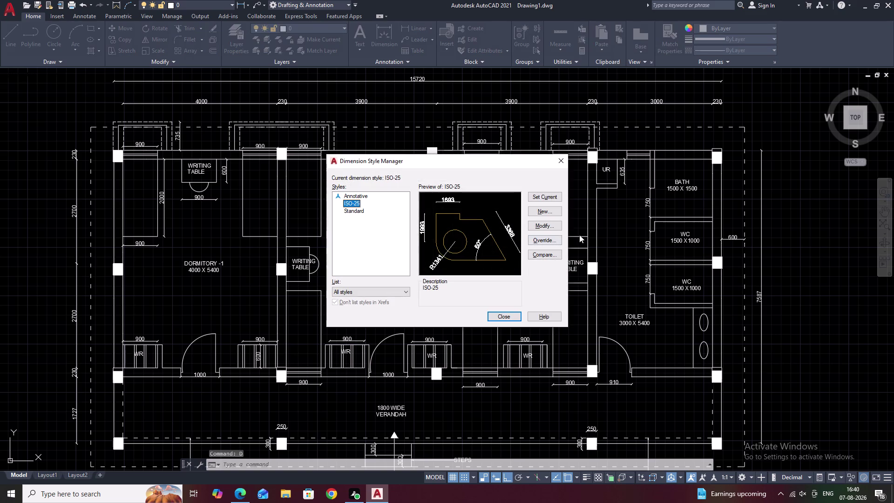
click(552, 225)
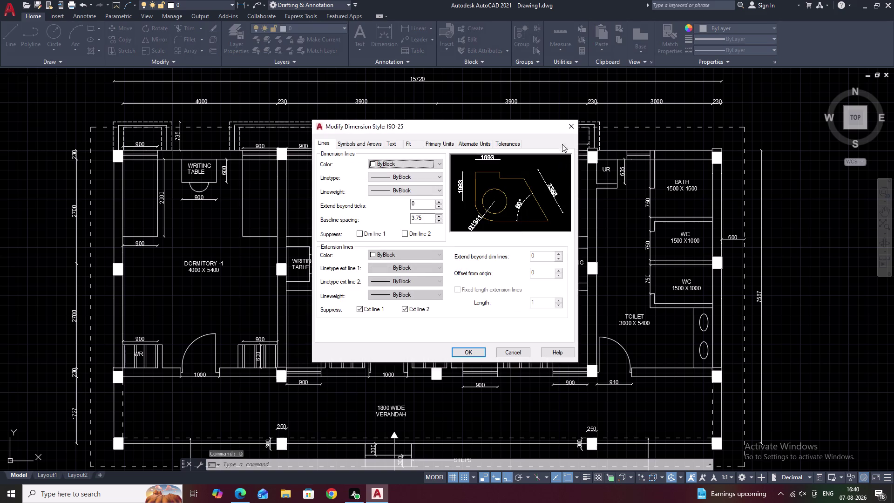
click(567, 126)
key(Escape)
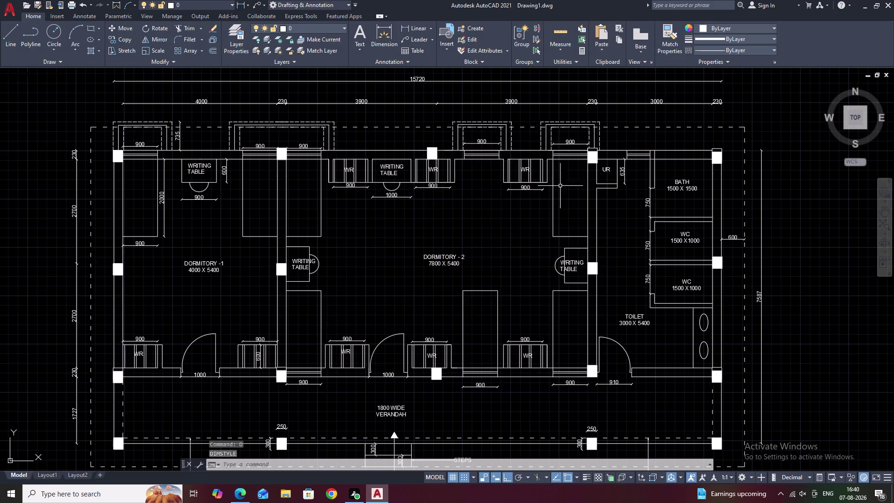
Set the Standard text style height back to 200, apply it, and close.
text(STY)
key(space)
drag(498, 240, 474, 241)
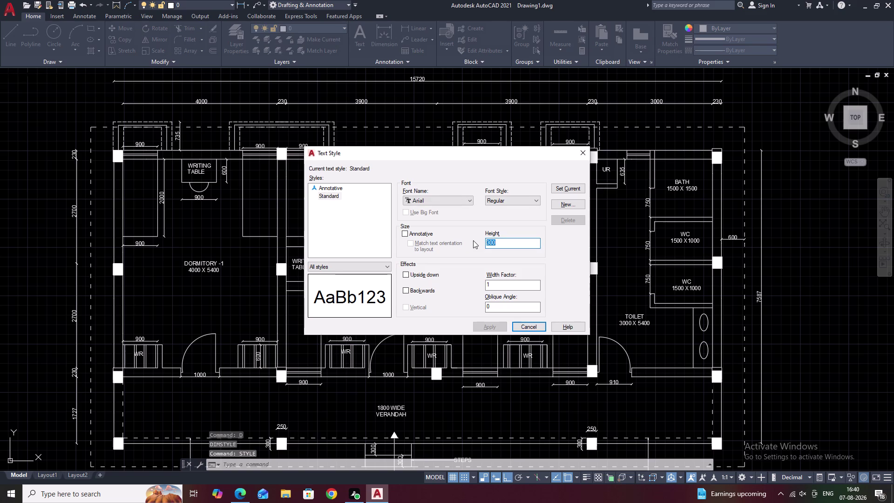
key(BackSpace)
text(200)
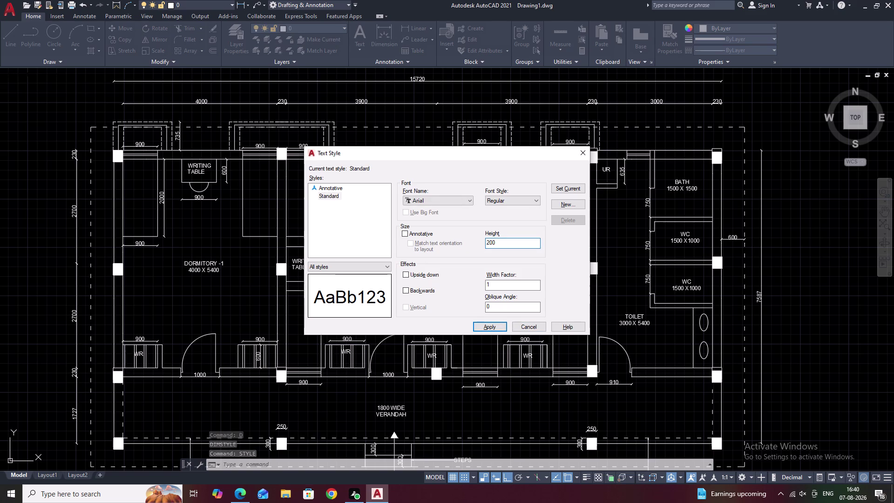
click(496, 327)
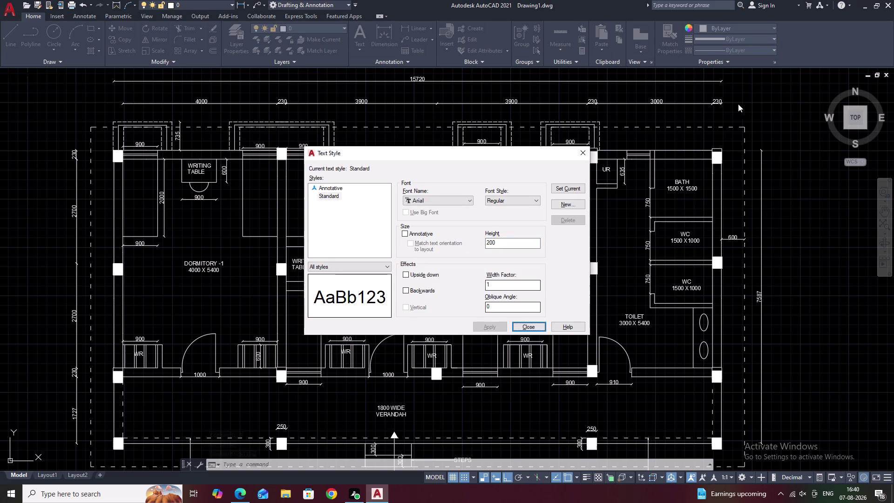
click(583, 153)
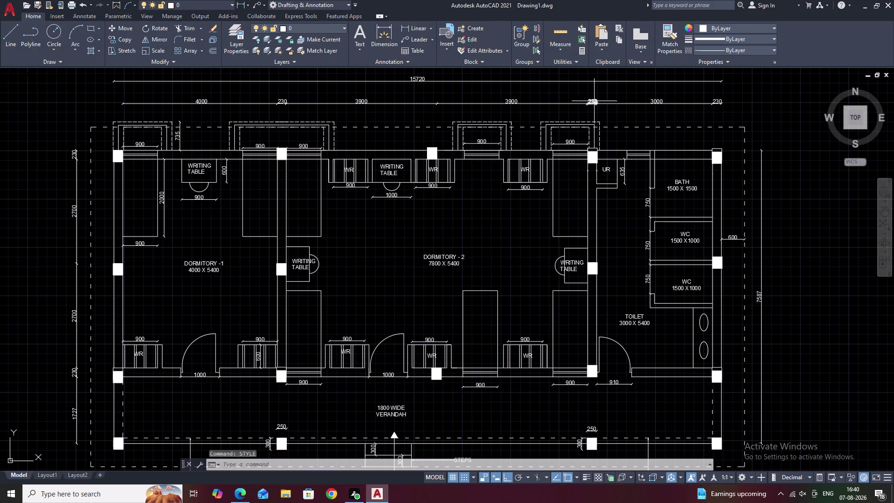
double_click(594, 100)
click(628, 116)
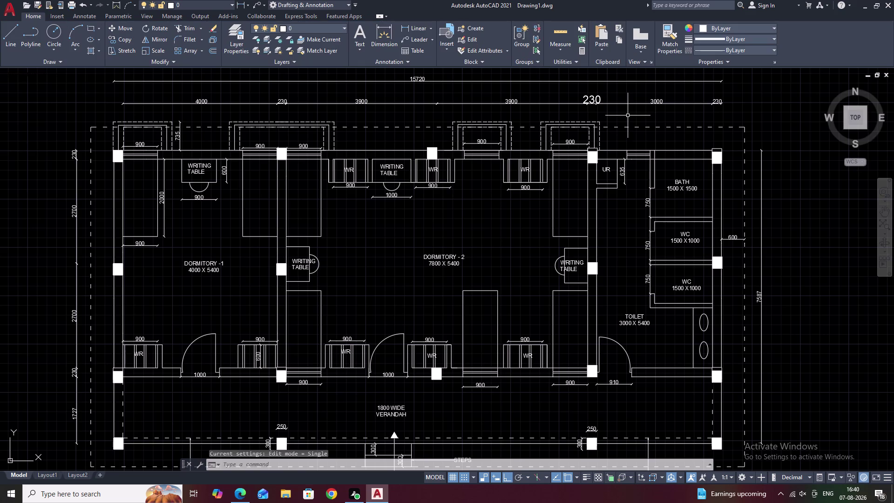
double_click(658, 102)
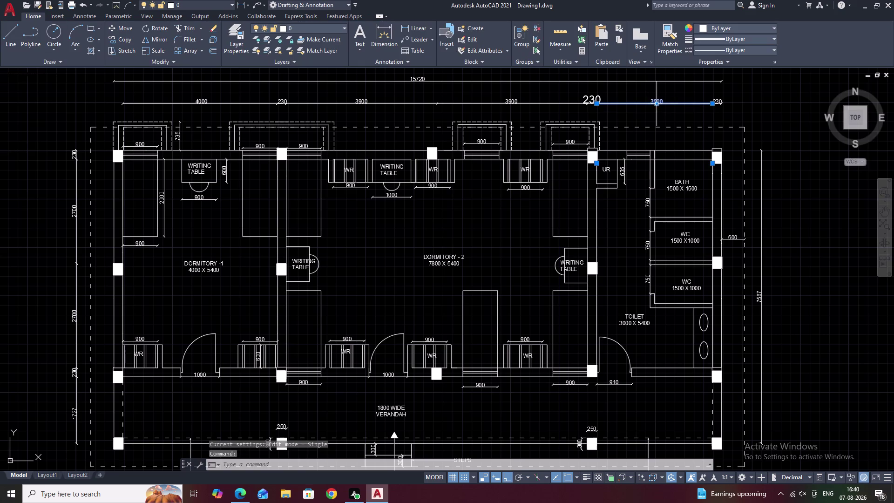
click(687, 115)
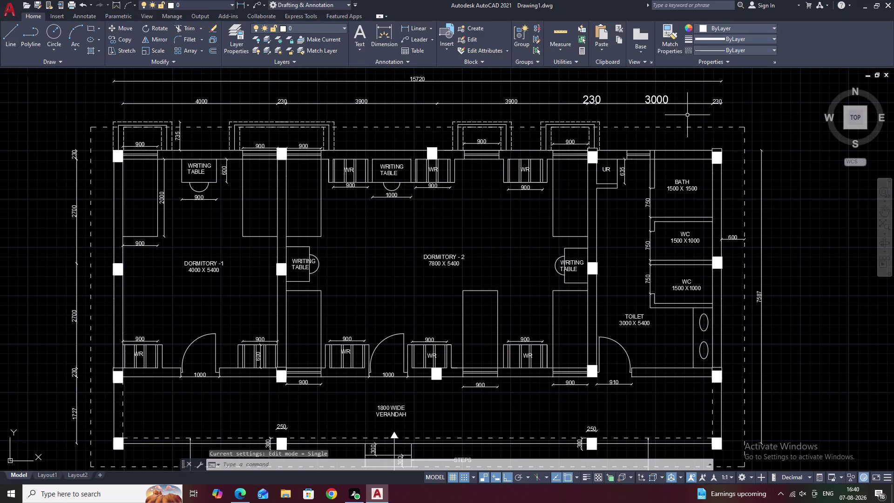
double_click(719, 101)
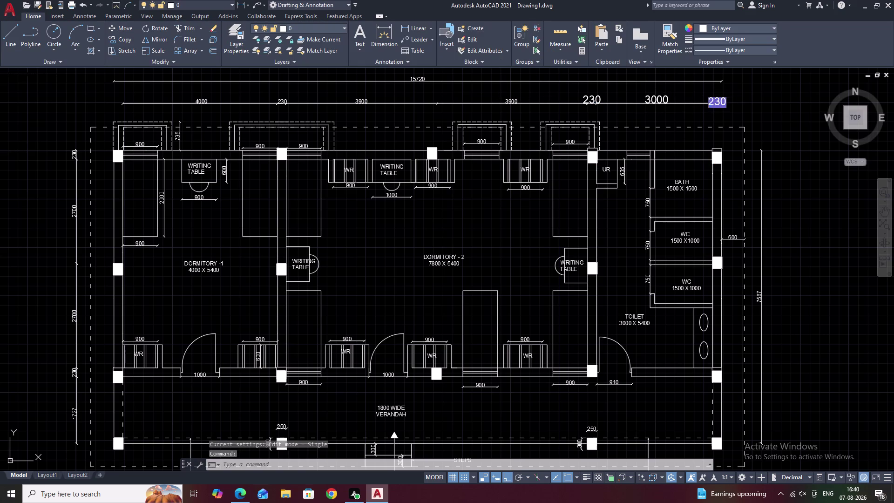
click(742, 110)
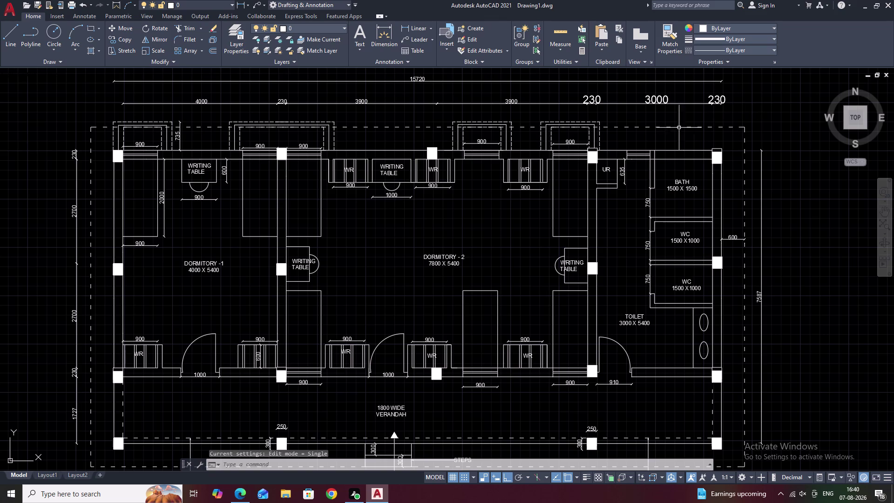
scroll(down, 3)
scroll(up, 3)
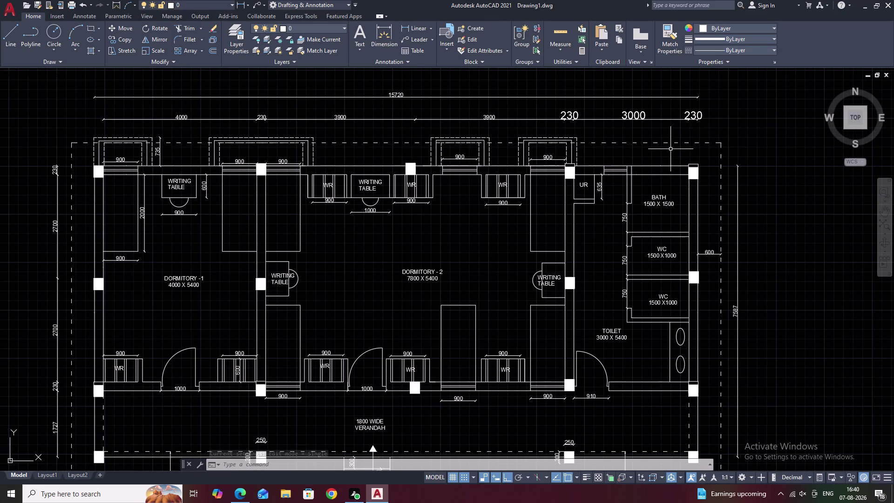
key(ctrl+z)
key(ctrl+z)
key(ctrl+z)
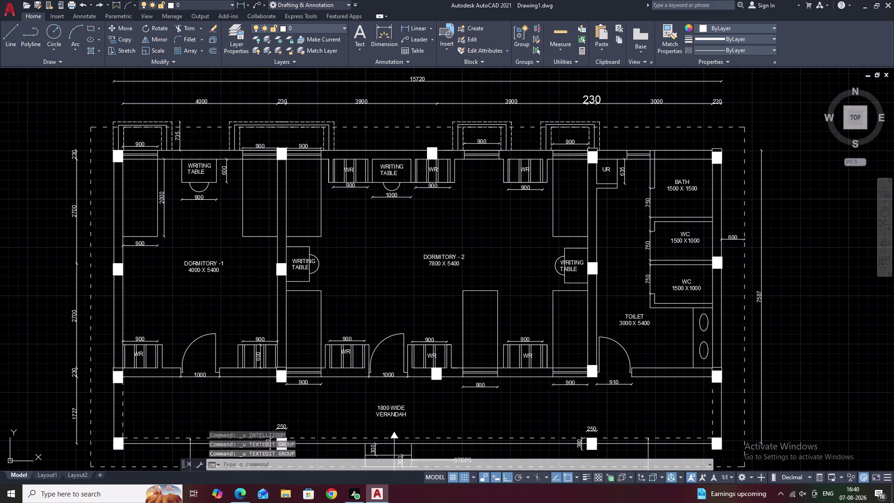
key(ctrl+z)
key(Escape)
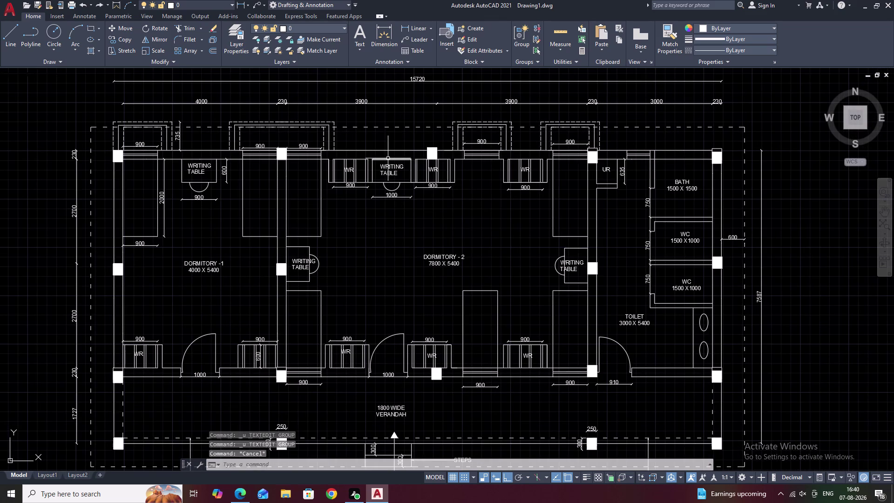
middle_click(390, 157)
text(D)
key(space)
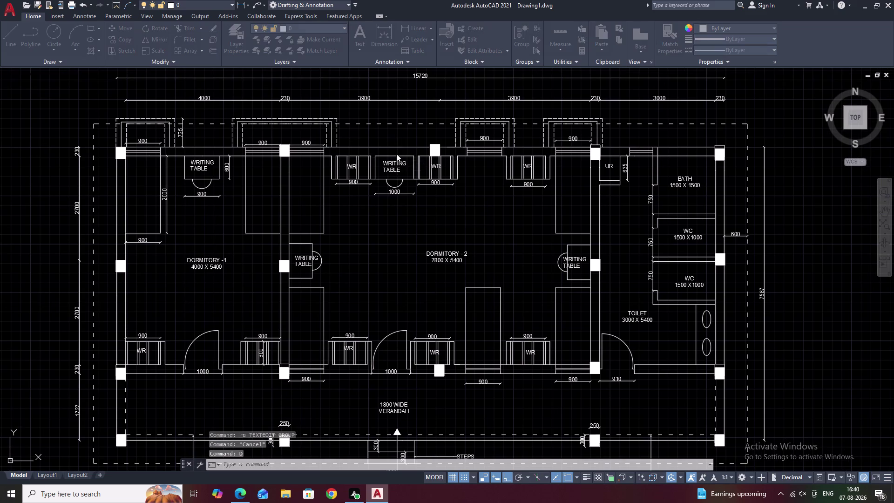
Change ISO-25's arrow size from 50 to 100 in Symbols and Arrows, then OK and close.
click(547, 226)
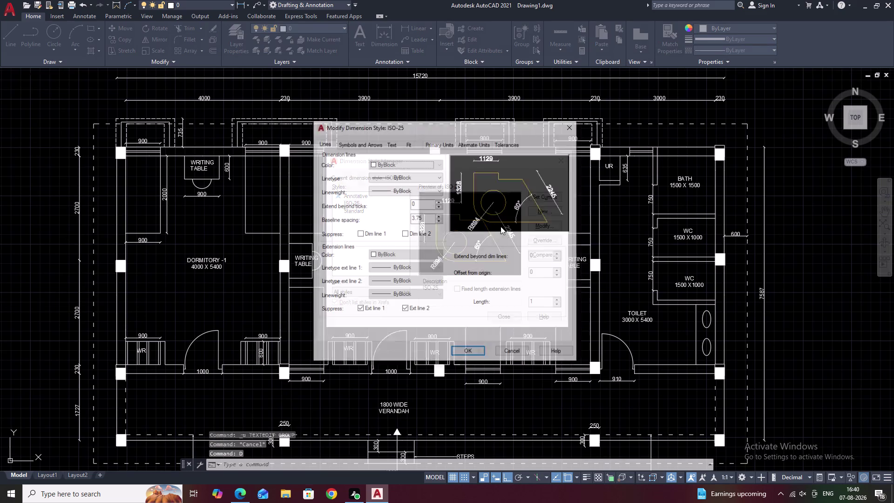
click(380, 142)
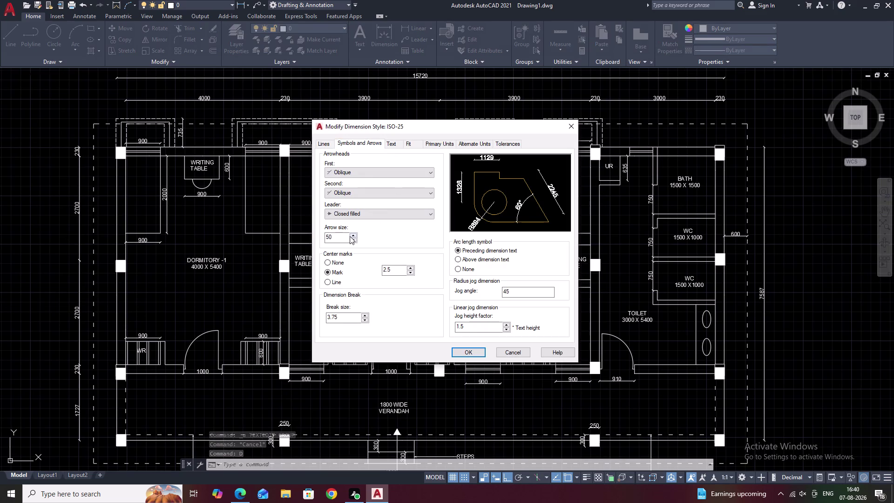
drag(344, 236, 312, 236)
click(311, 236)
key(BackSpace)
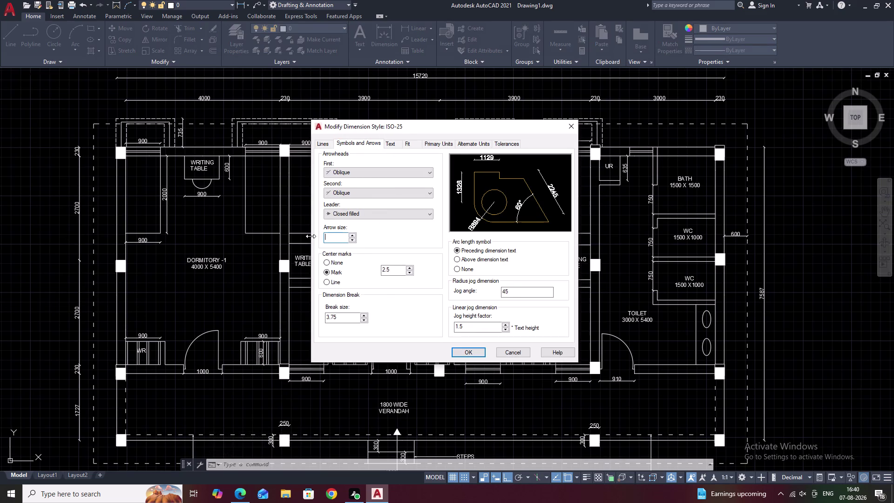
text(100)
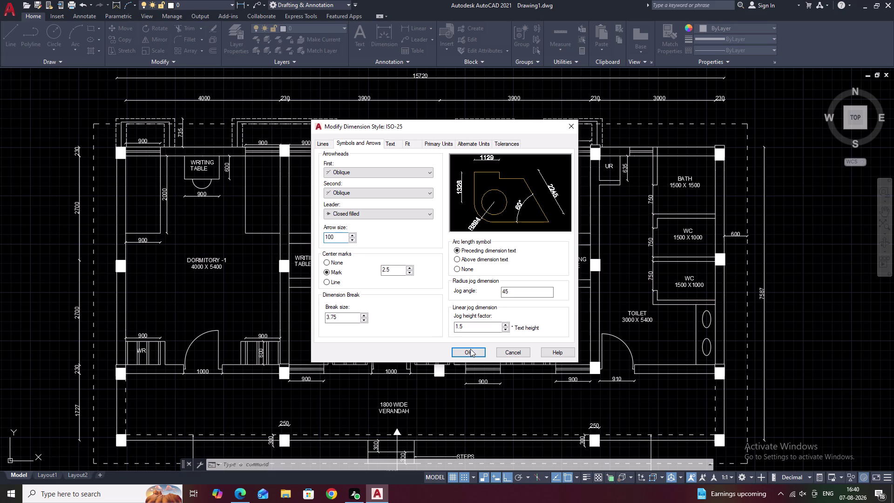
click(474, 350)
click(510, 318)
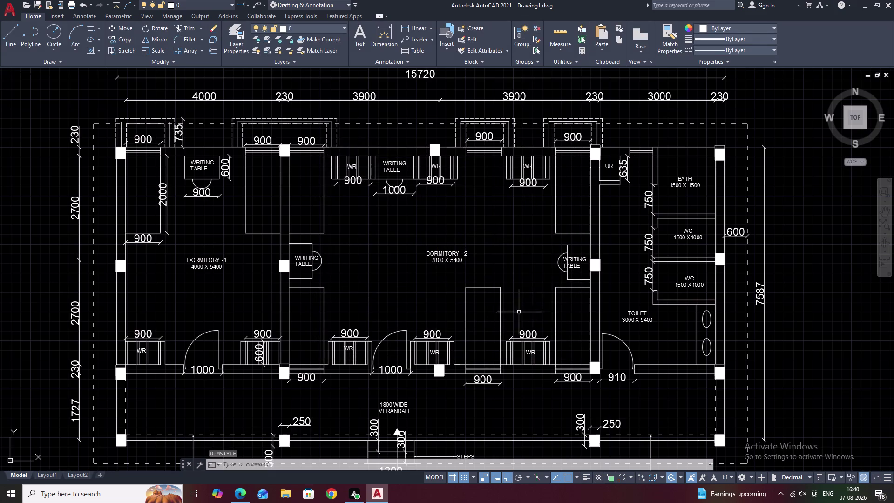
Move the middle and left 900 dimension texts level with the 1000 dimension.
scroll(down, 3)
middle_drag(557, 207, 512, 194)
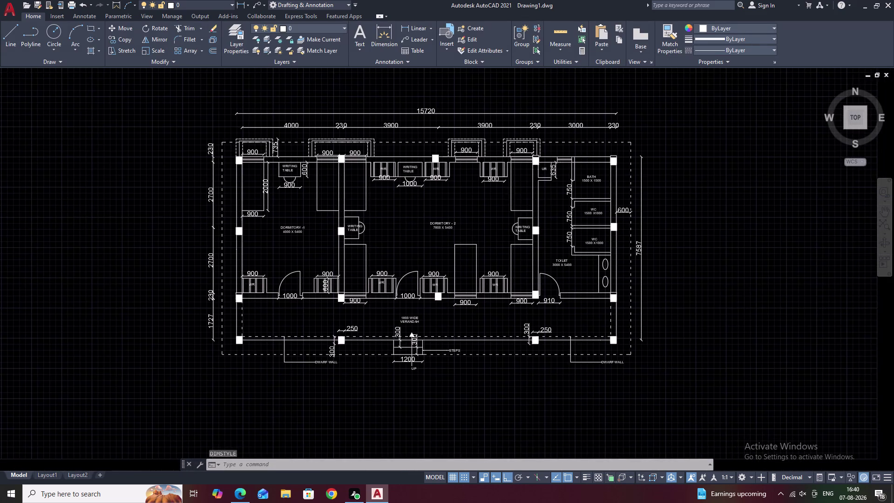
scroll(up, 3)
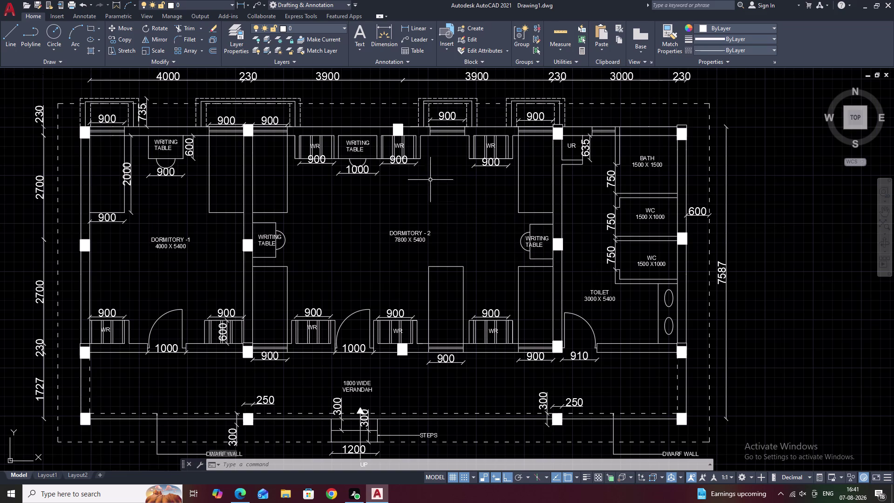
scroll(up, 3)
click(400, 163)
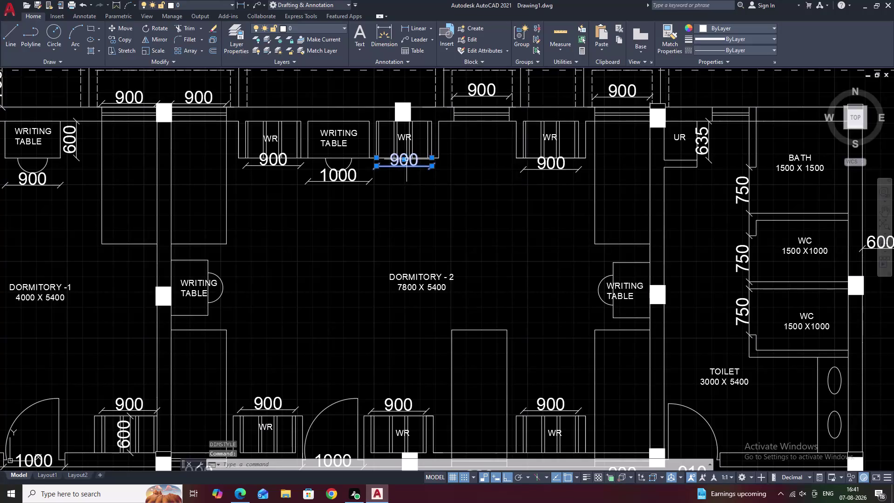
click(406, 159)
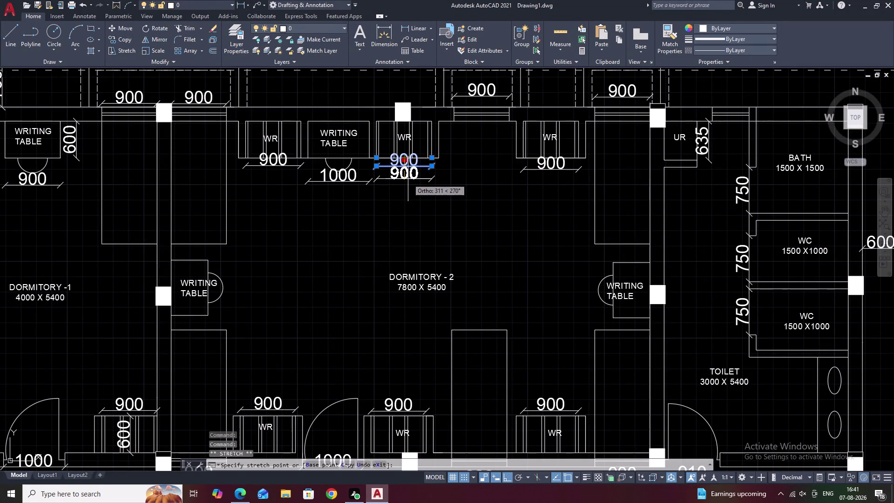
click(408, 181)
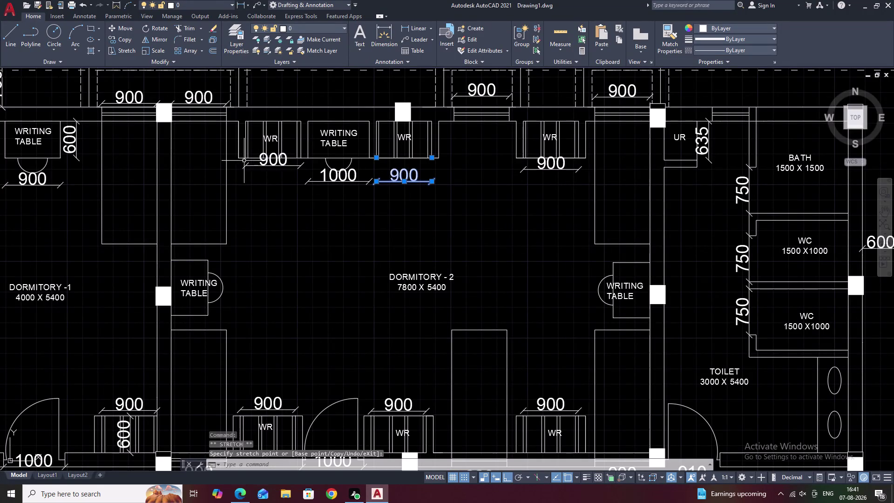
click(275, 161)
click(275, 159)
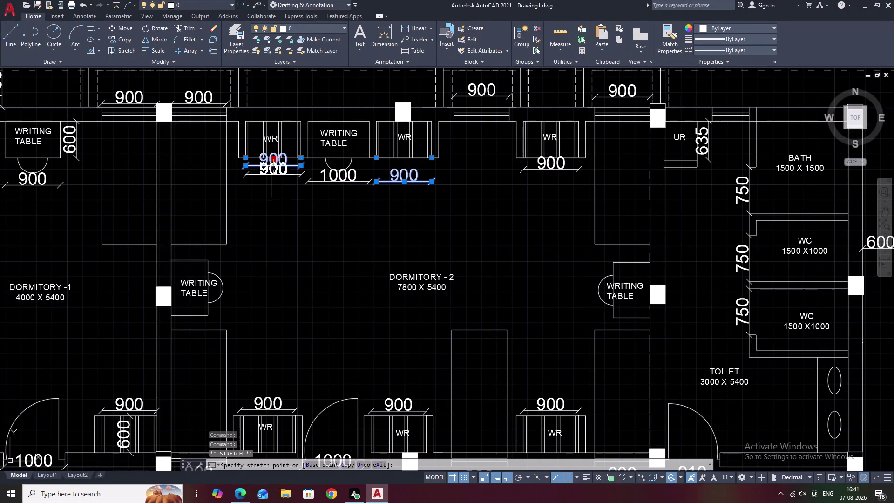
click(270, 181)
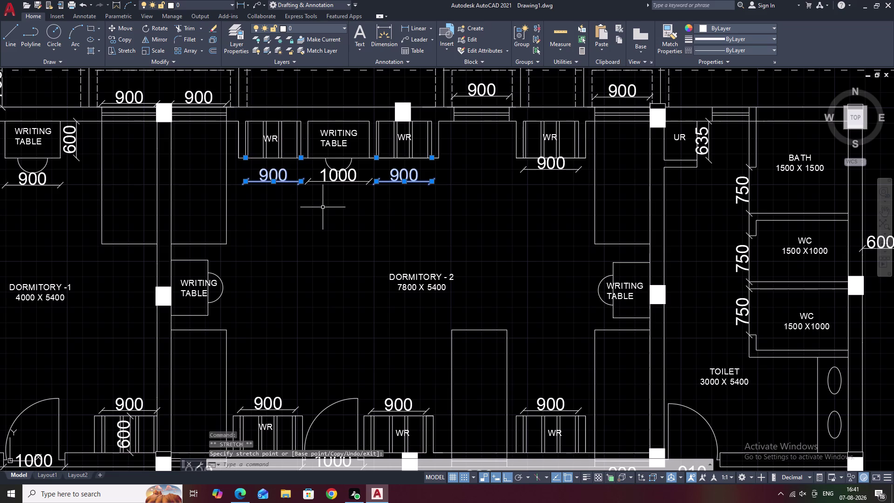
key(grave)
key(Escape)
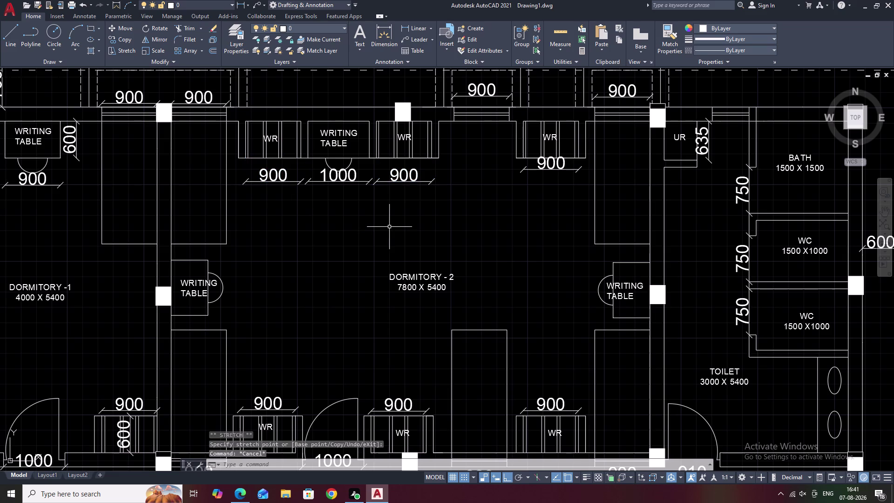
Lower the right wardrobe's 900 dimension into the same row and deselect.
middle_drag(389, 227, 411, 210)
click(573, 144)
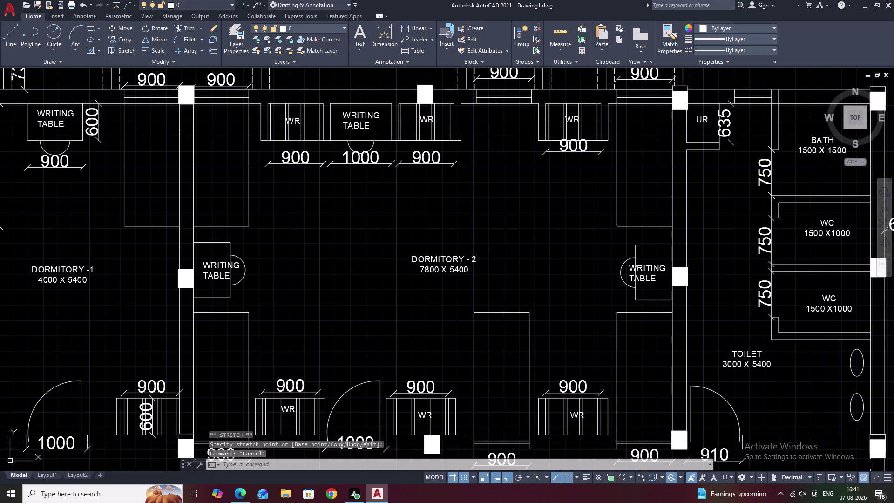
click(573, 144)
click(572, 163)
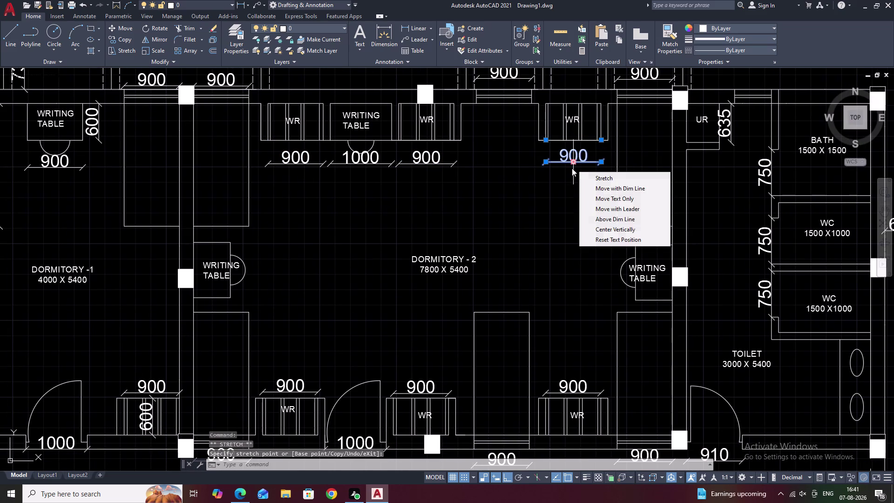
key(Escape)
key(Escape)
scroll(down, 3)
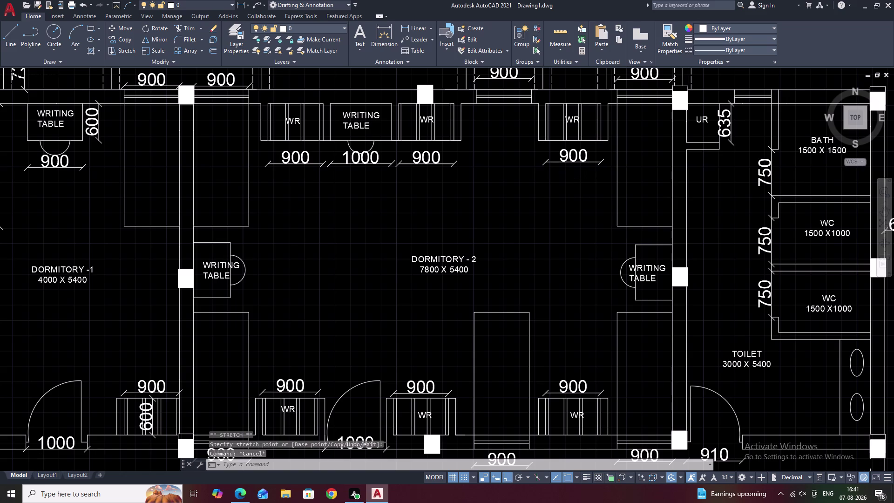
Switch ISO-25's first arrowhead to Architectural tick, then OK and close the manager.
text(D)
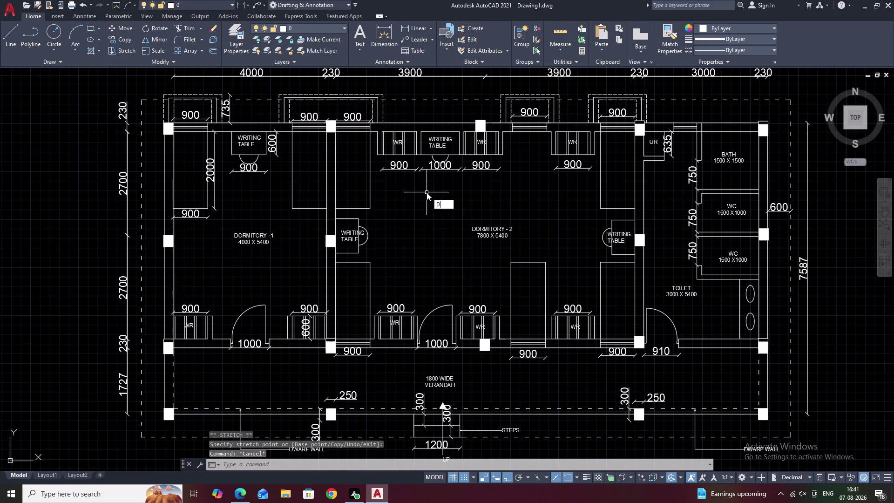
key(space)
click(542, 227)
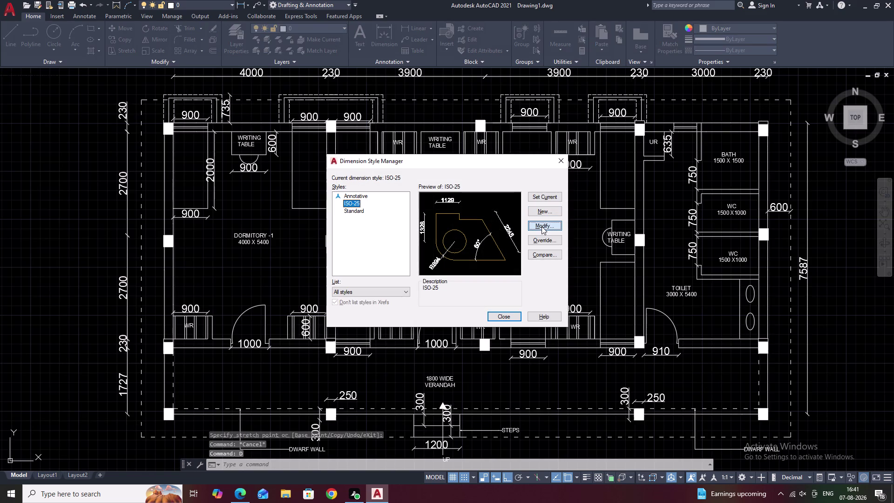
click(341, 169)
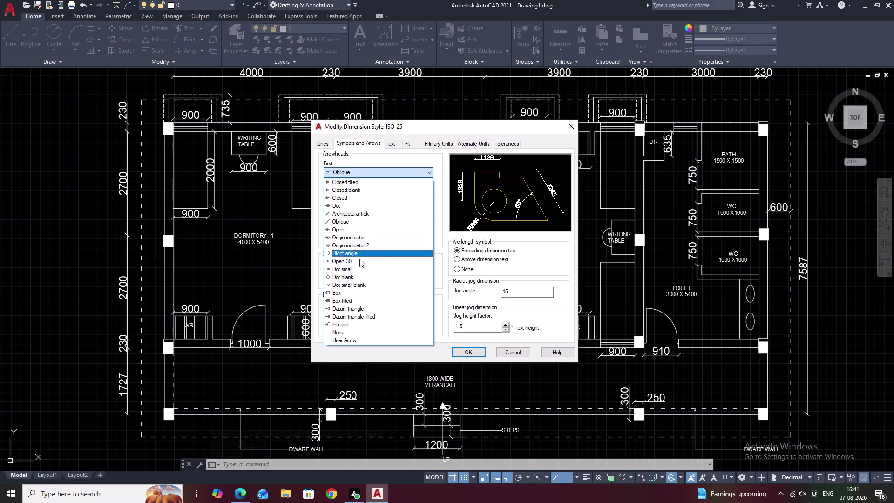
scroll(down, 3)
scroll(down, 3)
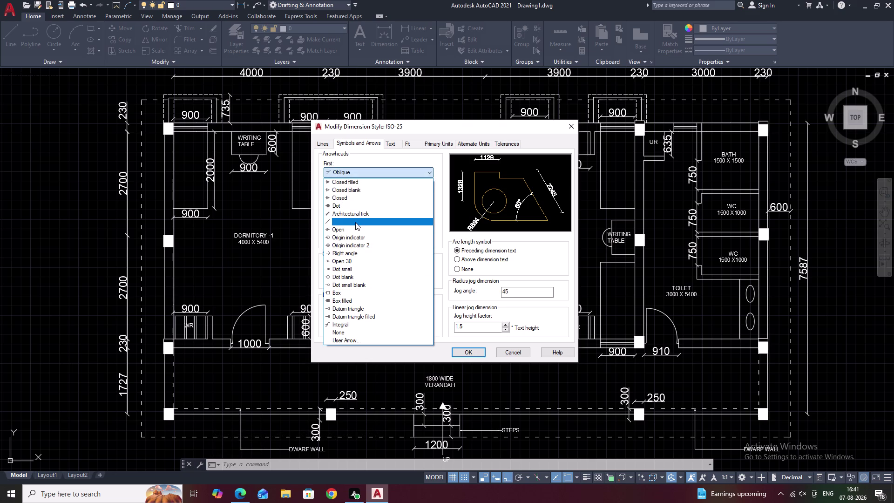
click(355, 215)
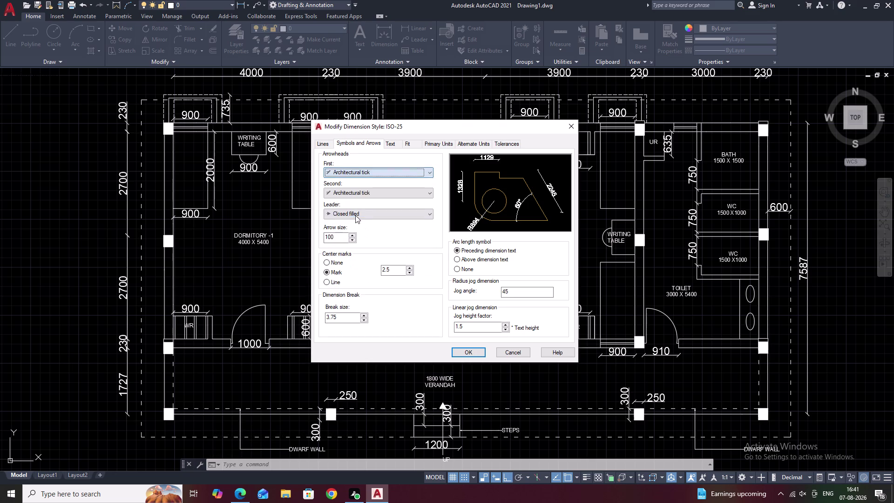
click(470, 352)
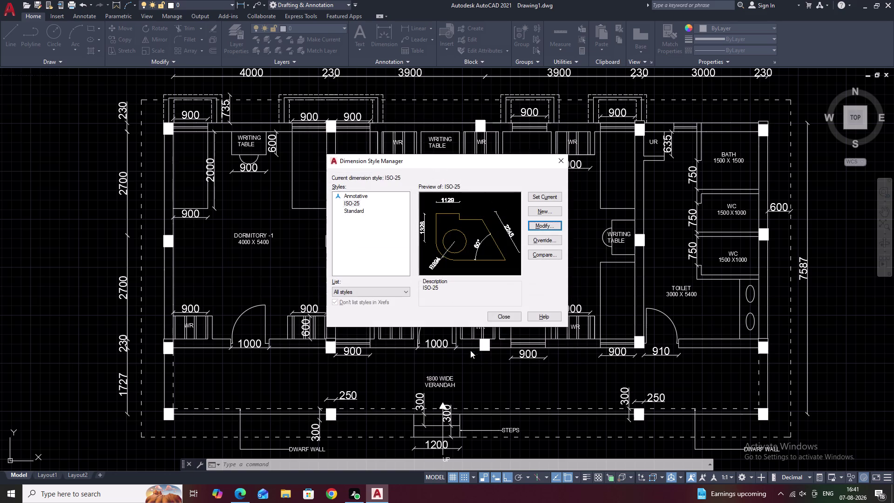
click(505, 316)
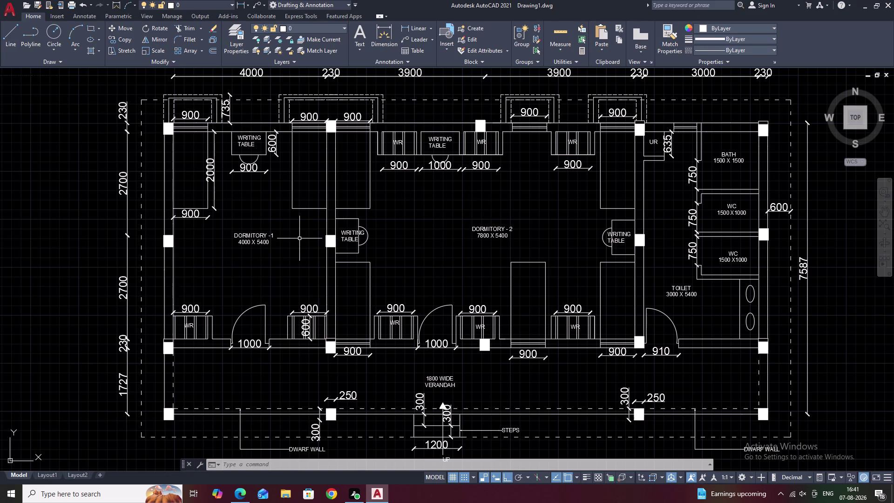
text(D)
key(space)
click(547, 226)
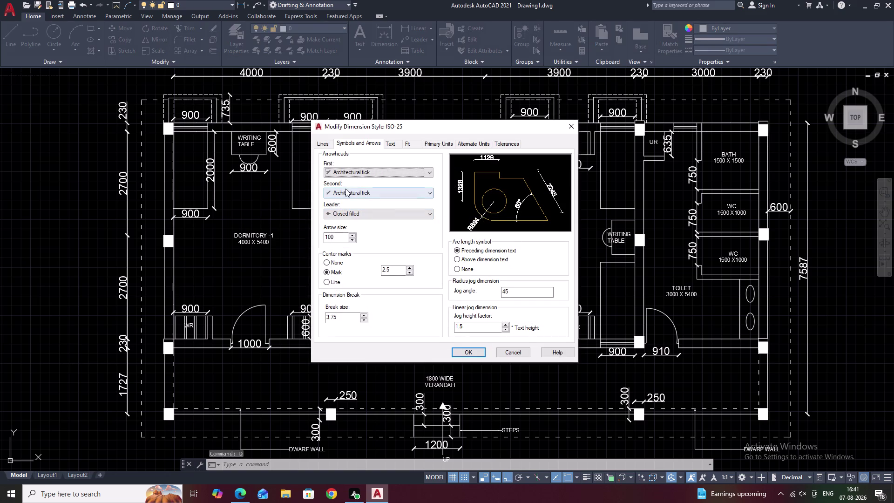
click(353, 172)
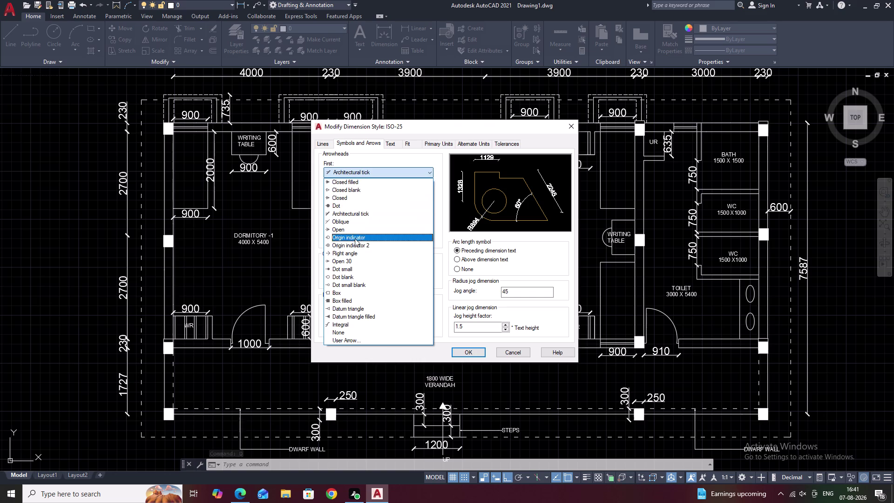
scroll(down, 3)
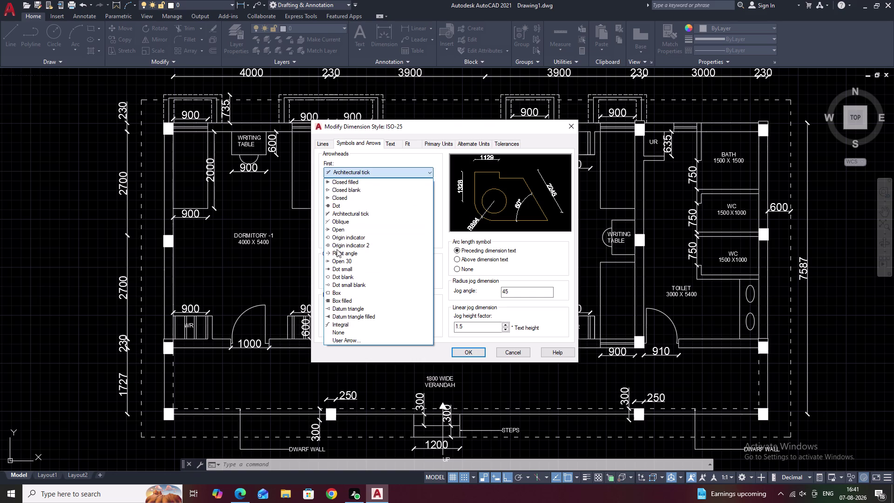
click(348, 341)
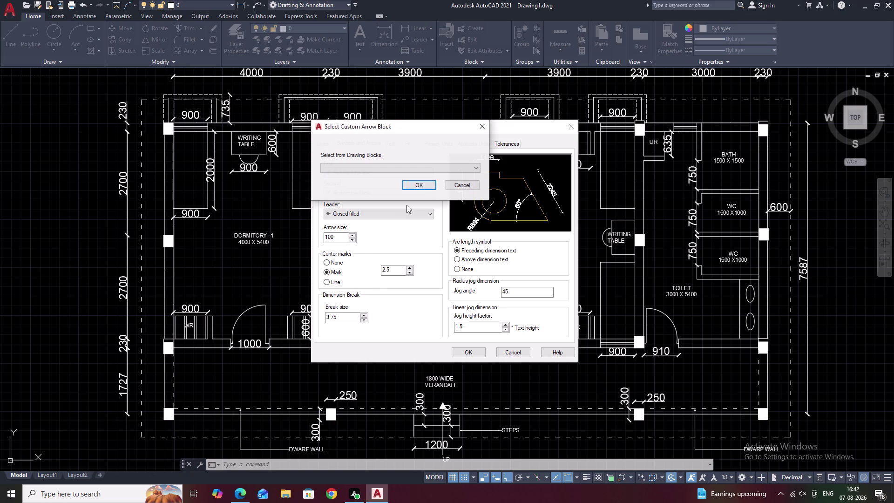
click(475, 169)
click(486, 126)
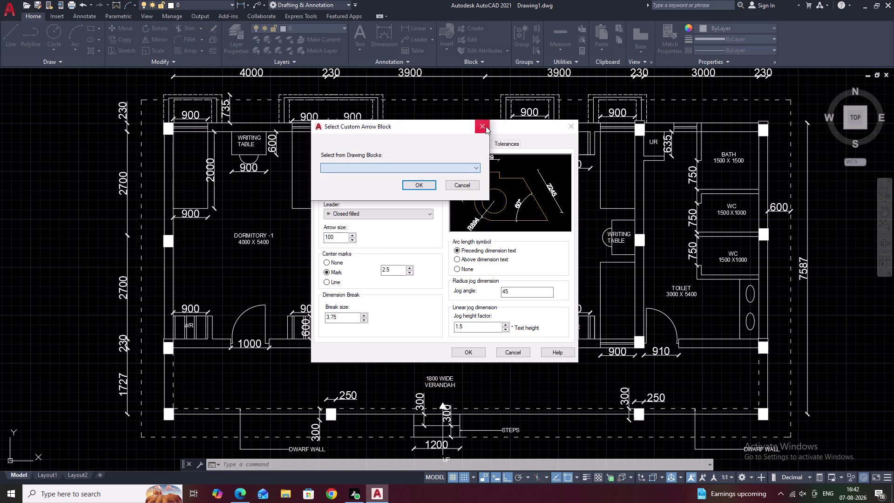
click(483, 125)
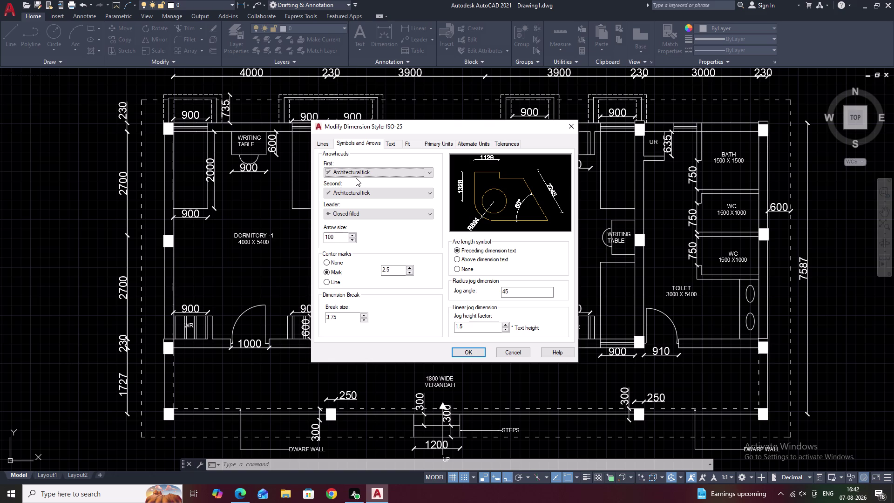
click(466, 349)
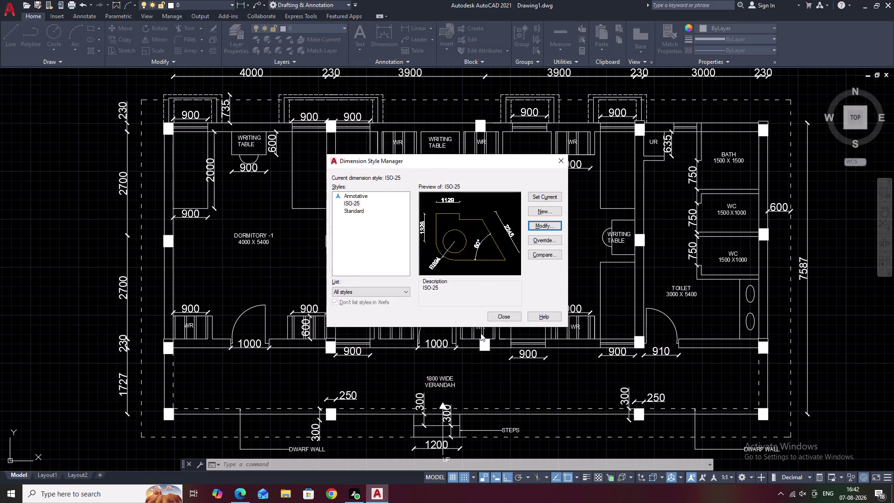
click(510, 315)
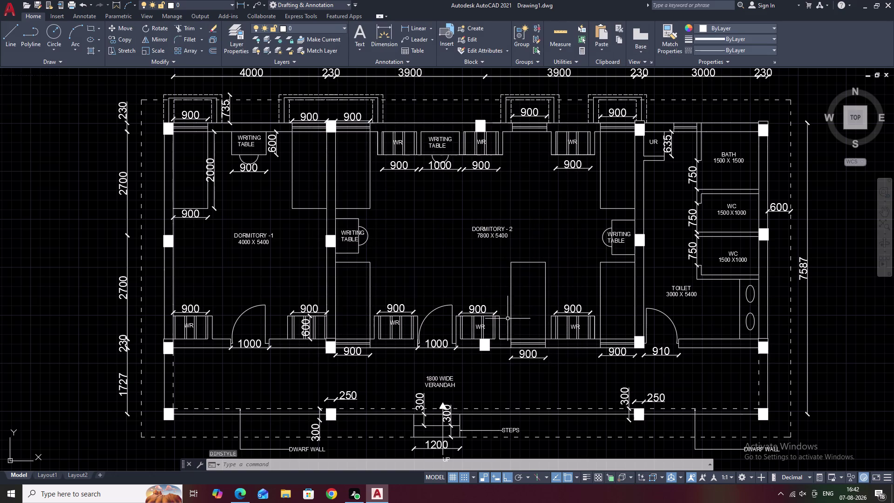
middle_drag(473, 380, 444, 307)
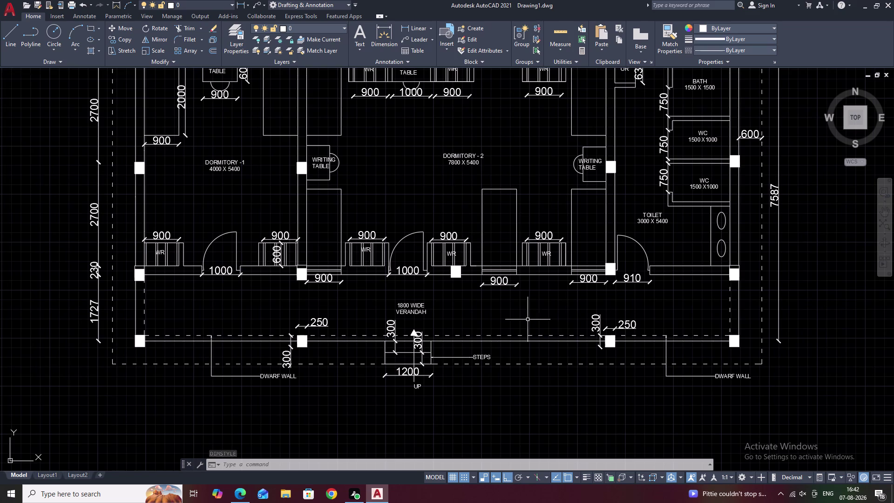
Cancel an accidental Stretch and enter 150 as the Standard text style height.
text(S)
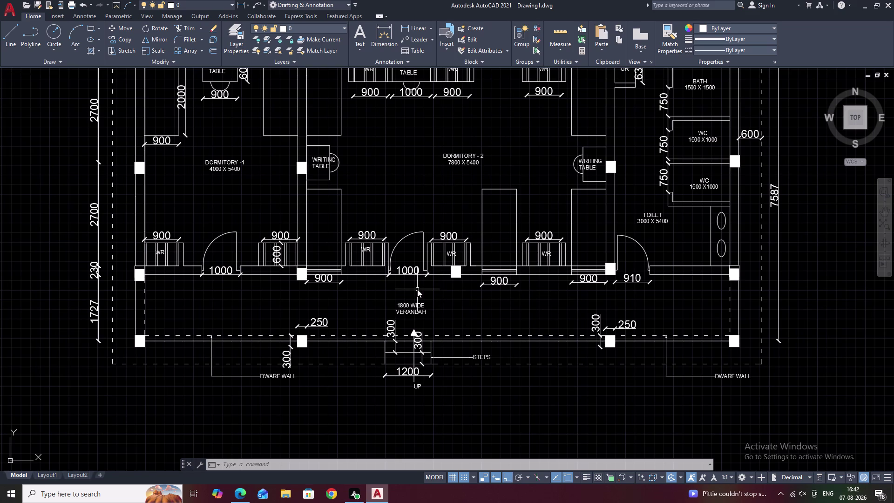
key(space)
key(Escape)
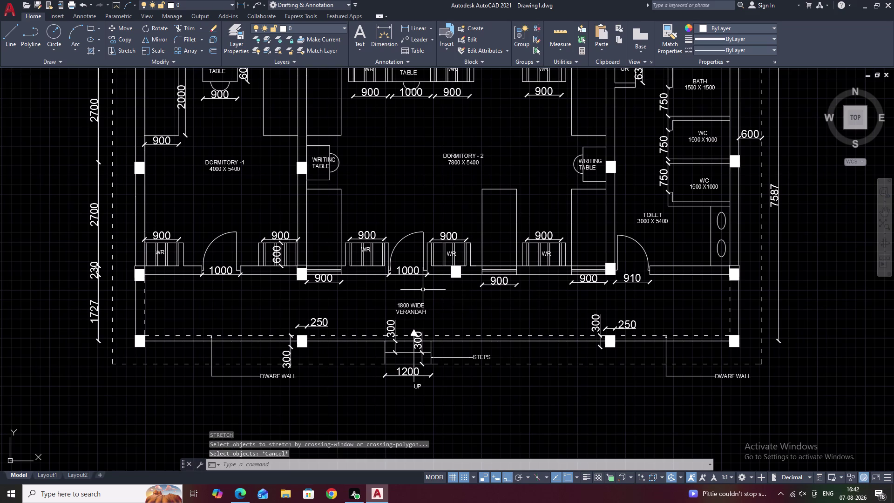
text(ST)
text(Y)
key(space)
drag(513, 244, 467, 242)
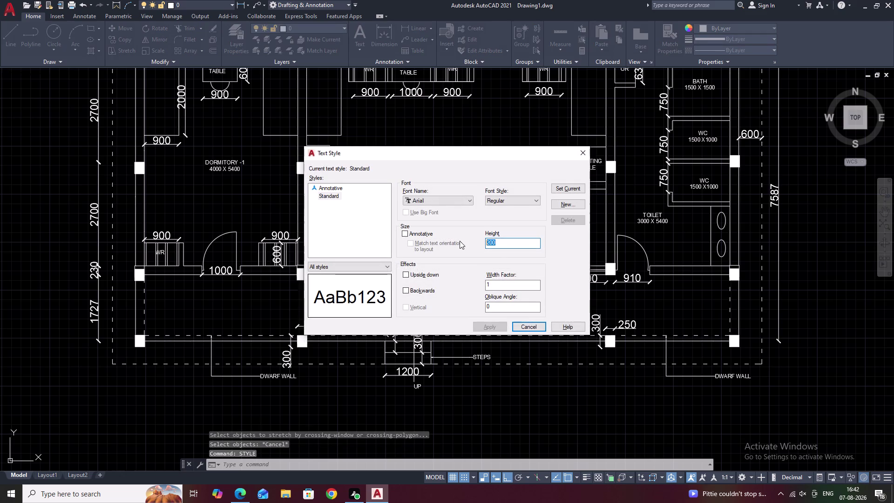
key(BackSpace)
text(150)
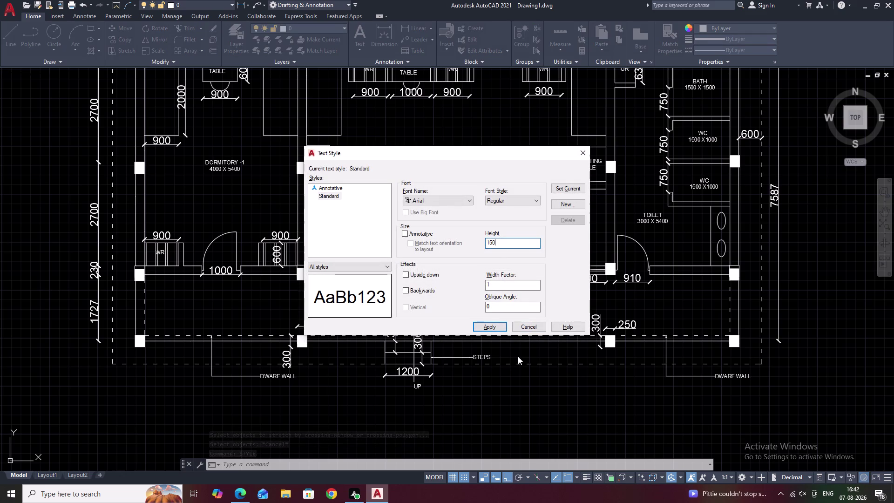
Apply the 150 height, close Text Style, and cancel a stray selection window.
click(496, 327)
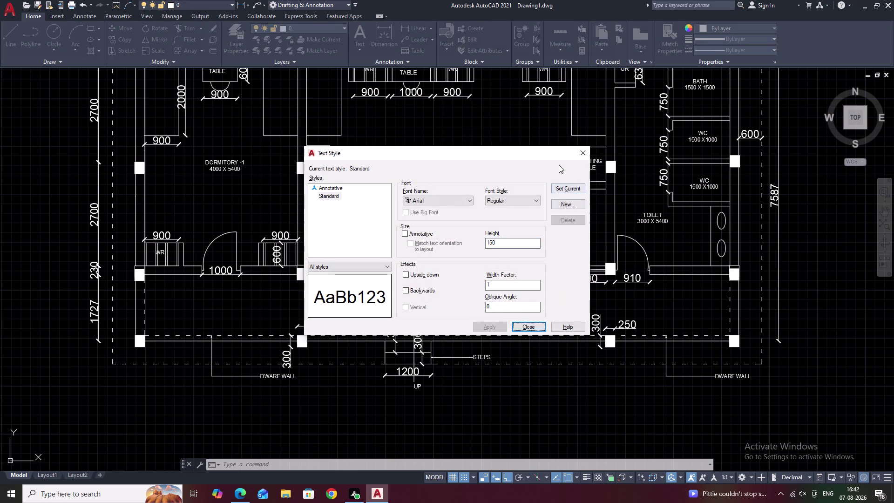
click(542, 131)
click(581, 151)
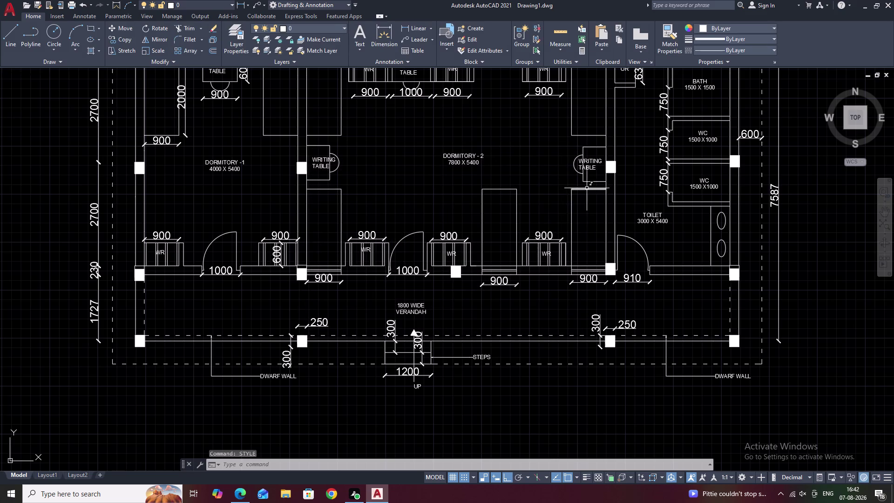
click(536, 204)
key(Escape)
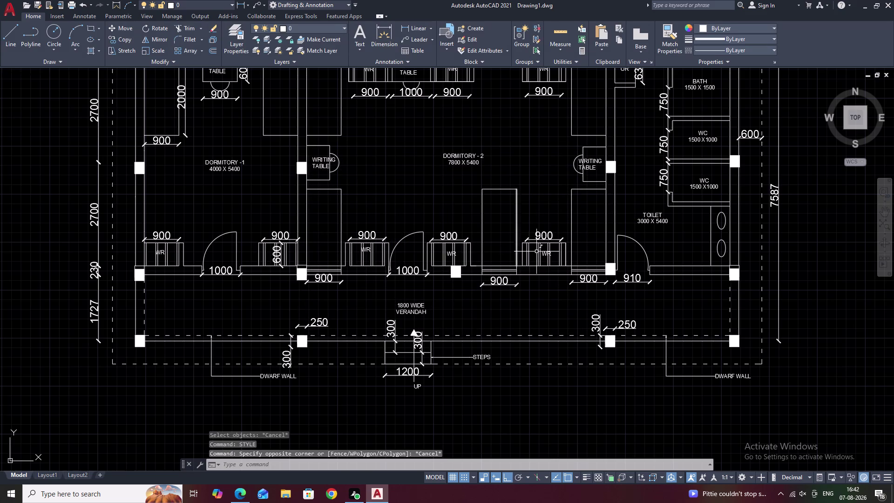
Change the ISO-25 dimension style's arrow size from 100 to 150.
text(D)
key(space)
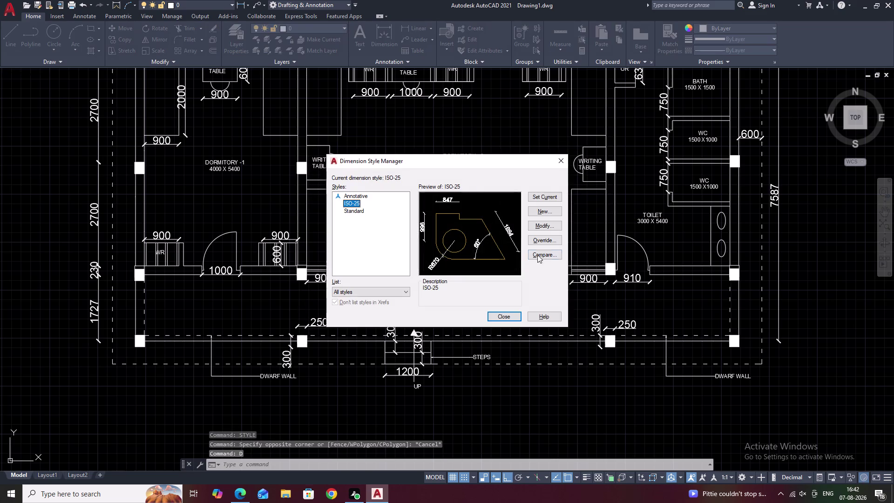
click(547, 229)
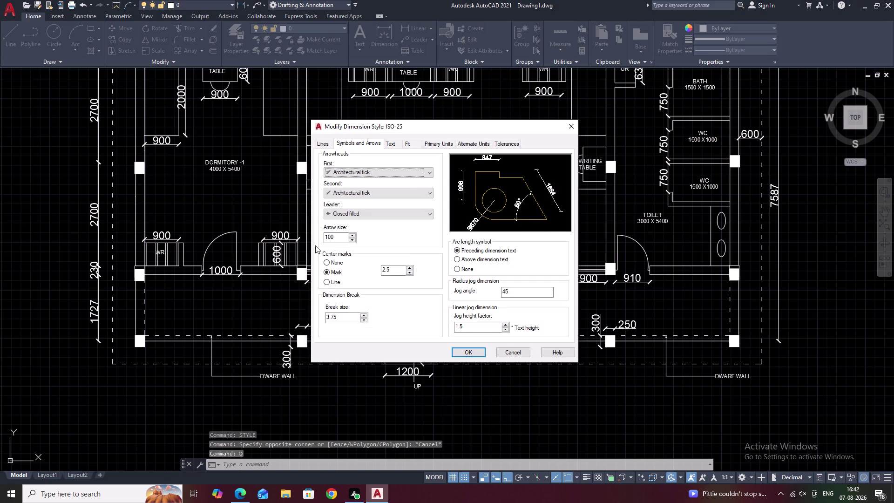
drag(341, 236, 313, 236)
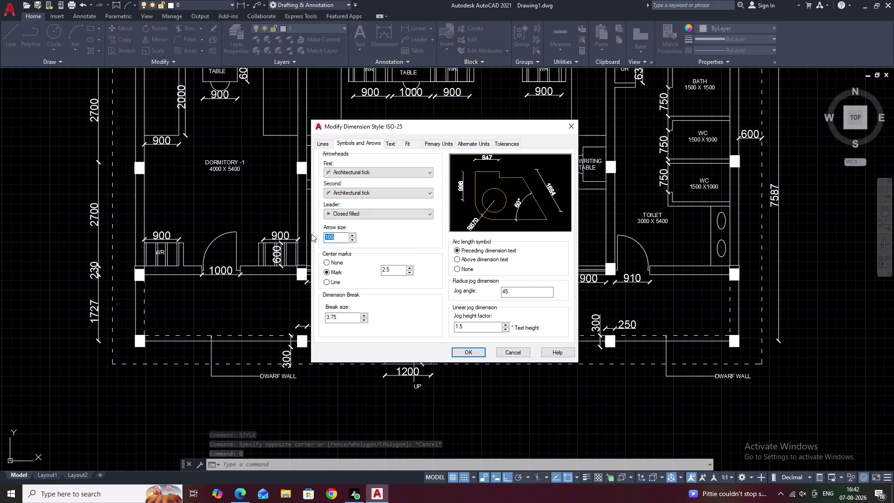
key(BackSpace)
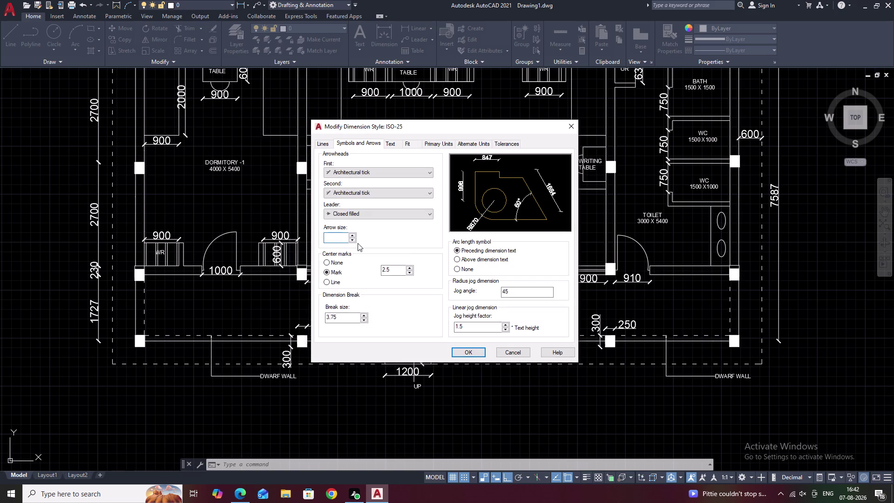
text(150)
click(474, 353)
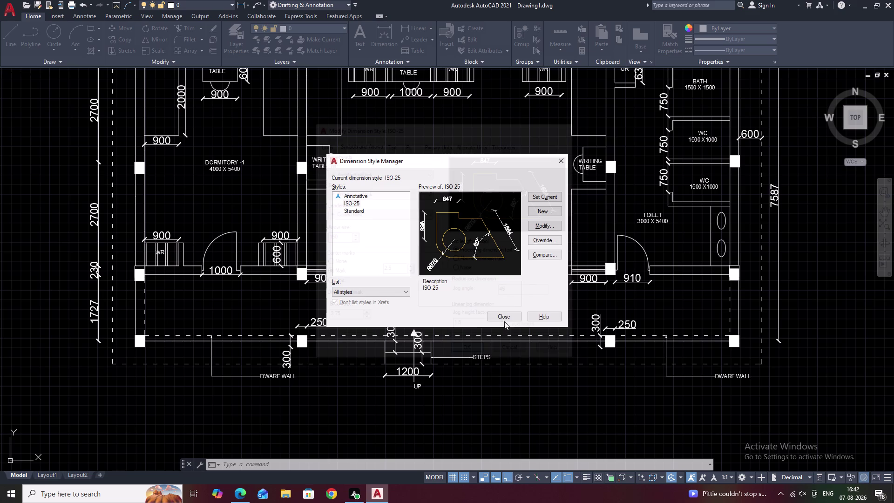
Close the Dimension Style Manager and re-centre the floor plan view.
click(505, 319)
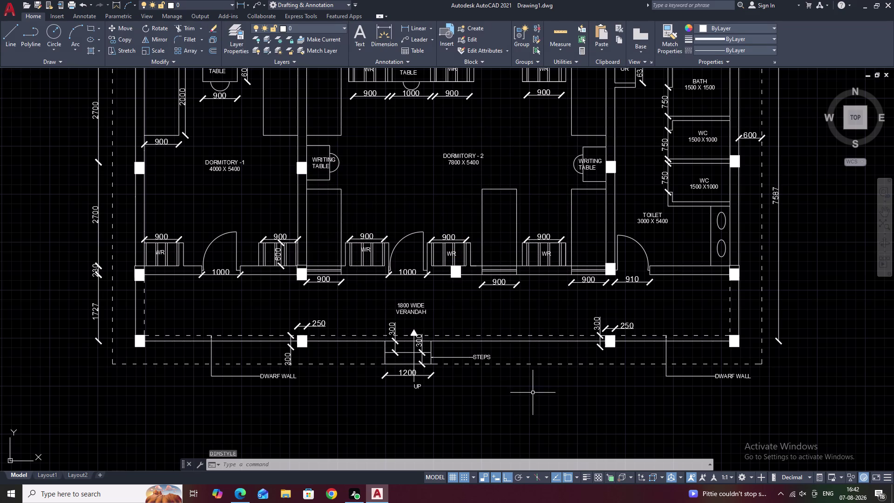
key(Escape)
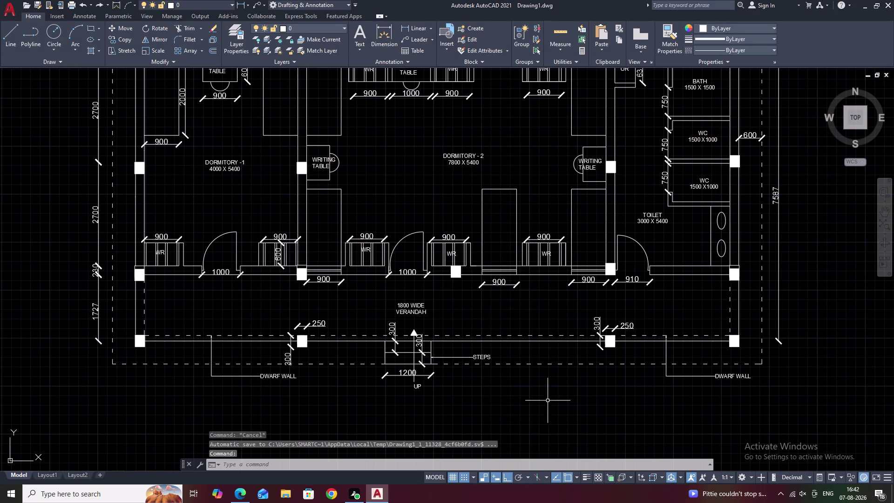
middle_drag(457, 205, 464, 243)
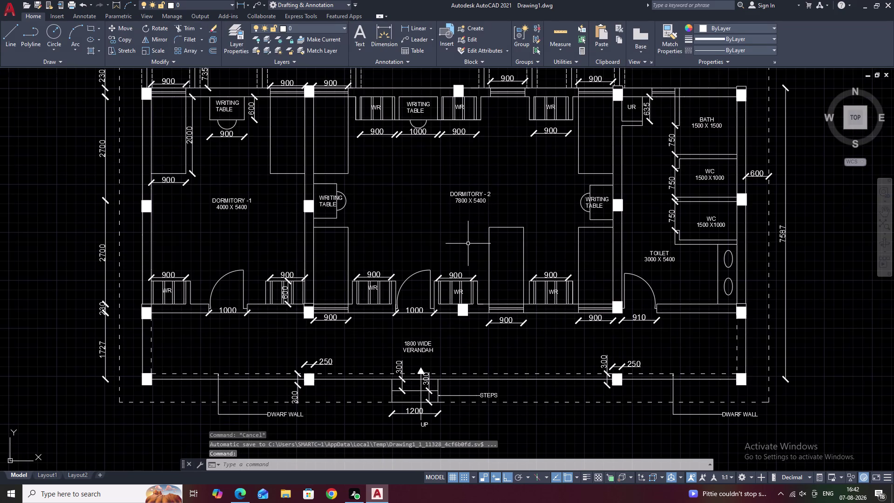
scroll(down, 3)
middle_click(470, 242)
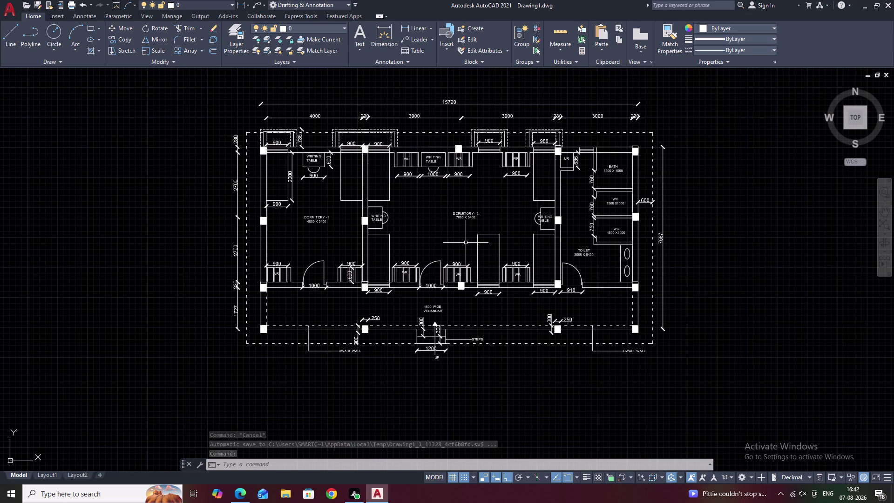
scroll(up, 3)
middle_drag(465, 243, 483, 260)
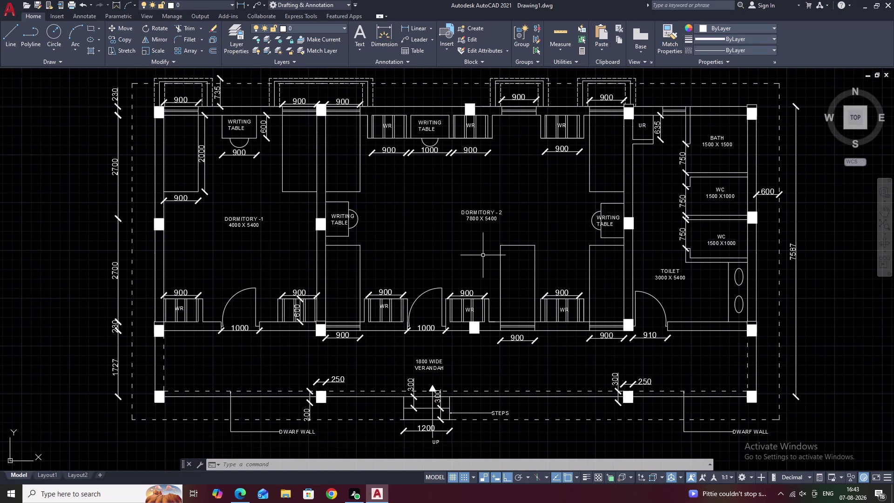
middle_drag(483, 256, 484, 273)
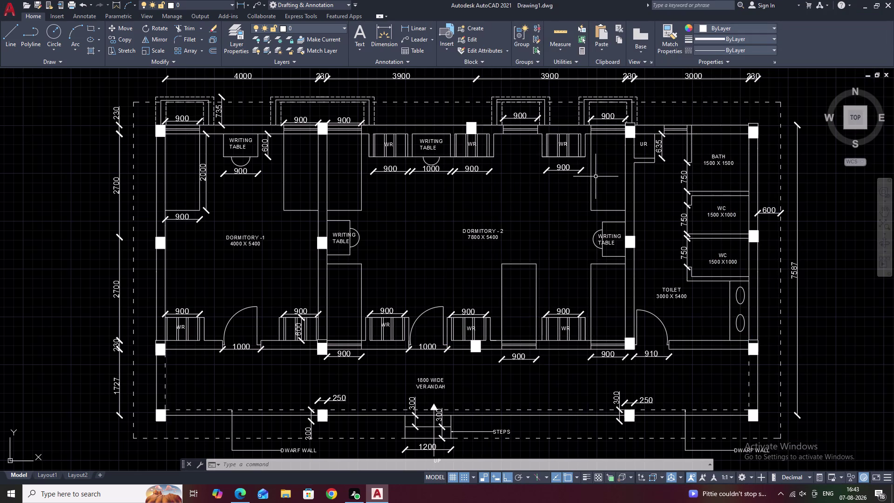
middle_drag(447, 187, 473, 219)
scroll(down, 3)
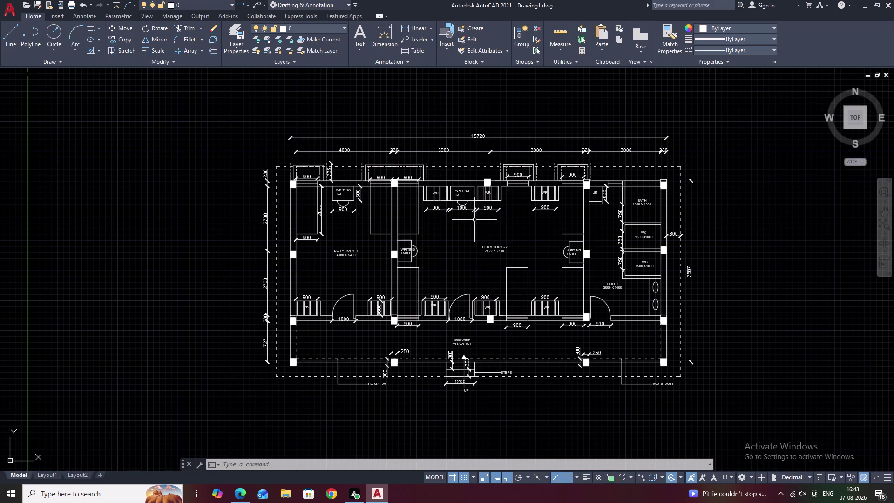
middle_drag(488, 232, 422, 223)
middle_click(422, 224)
scroll(up, 3)
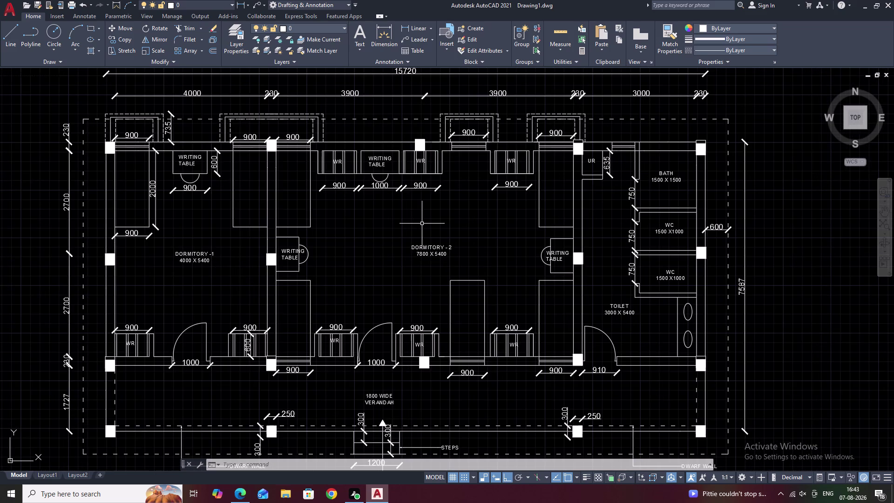
middle_drag(436, 223, 451, 225)
scroll(down, 3)
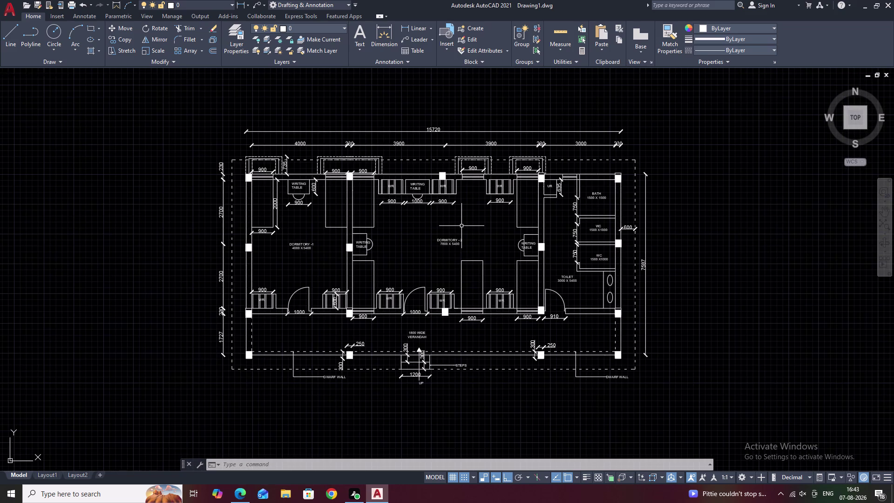
key(ctrl+s)
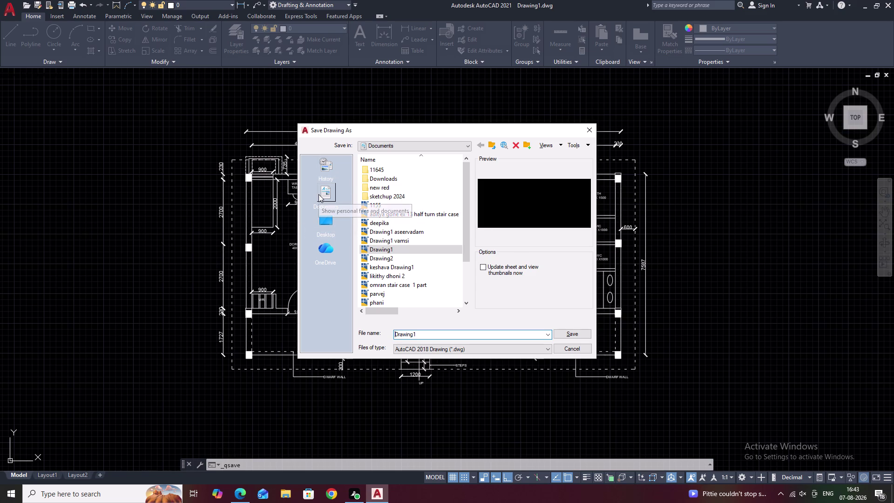
Save the drawing as DORMITORY.dwg inside the 11645 folder.
double_click(395, 171)
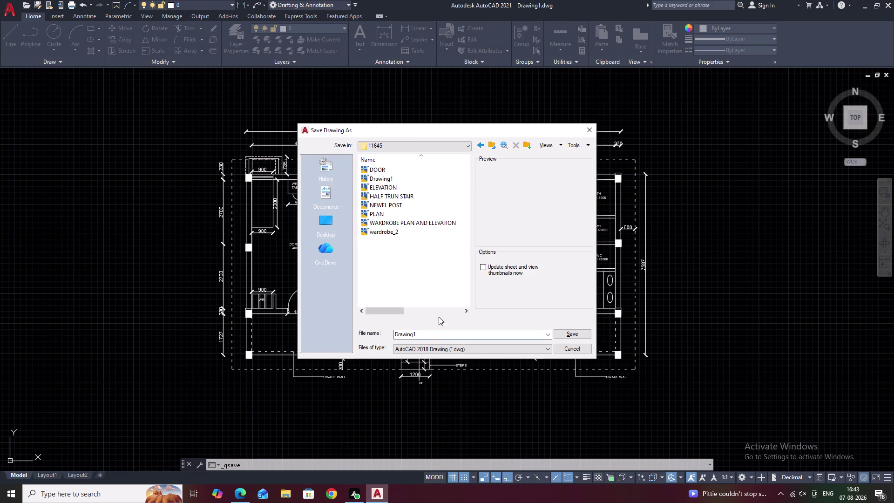
click(430, 337)
key(BackSpace)
key(d)
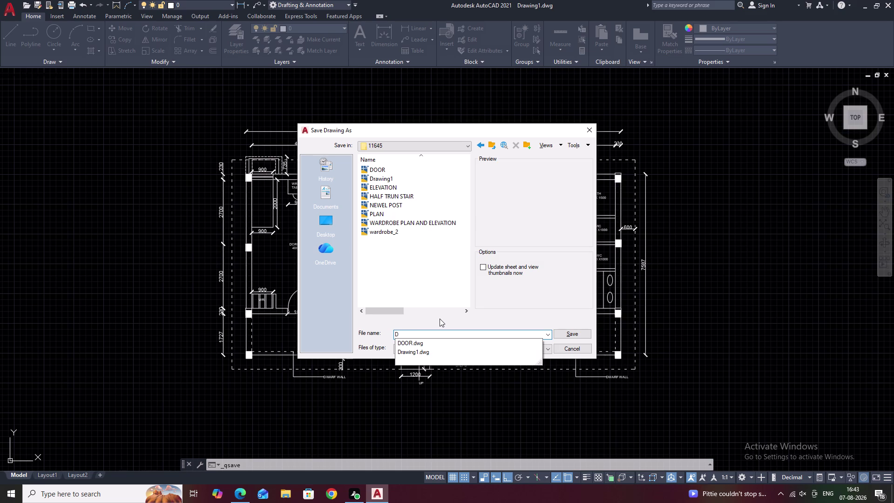
key(o)
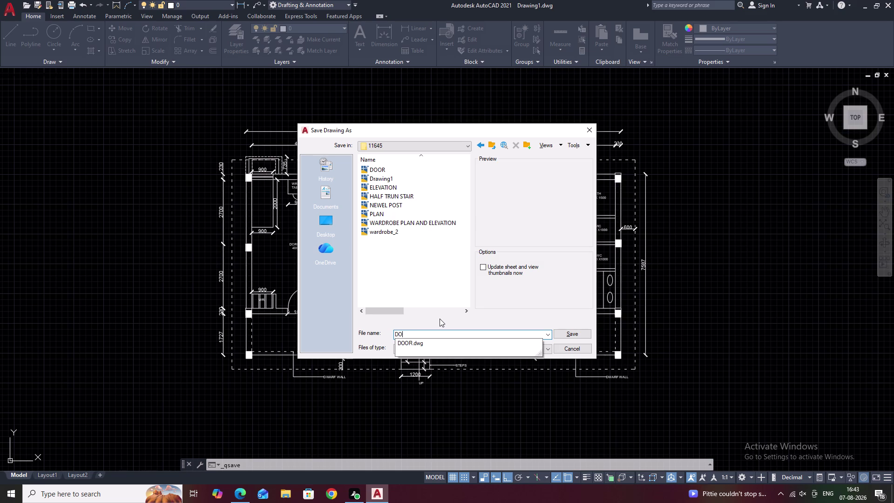
key(r)
key(m)
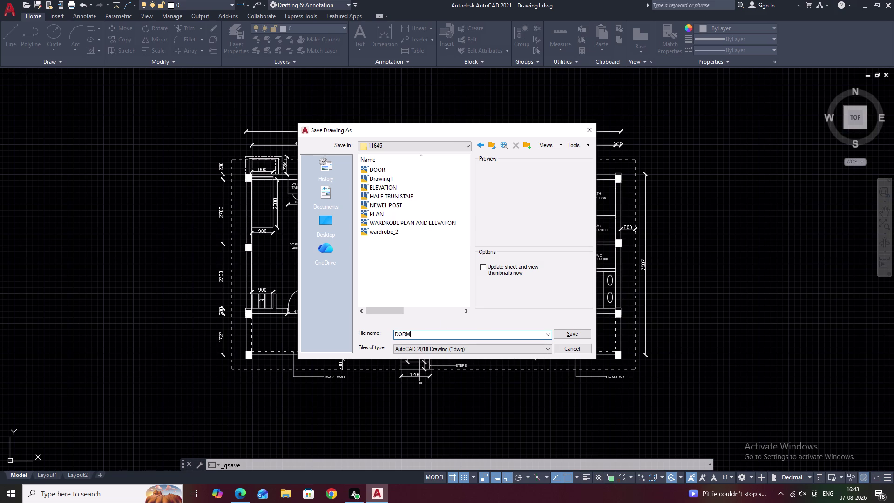
key(i)
text(TO)
text(R)
key(y)
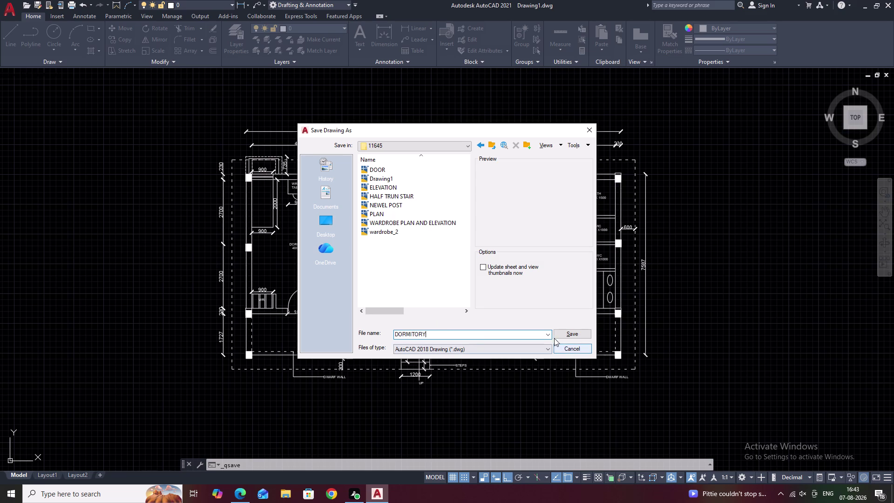
click(559, 336)
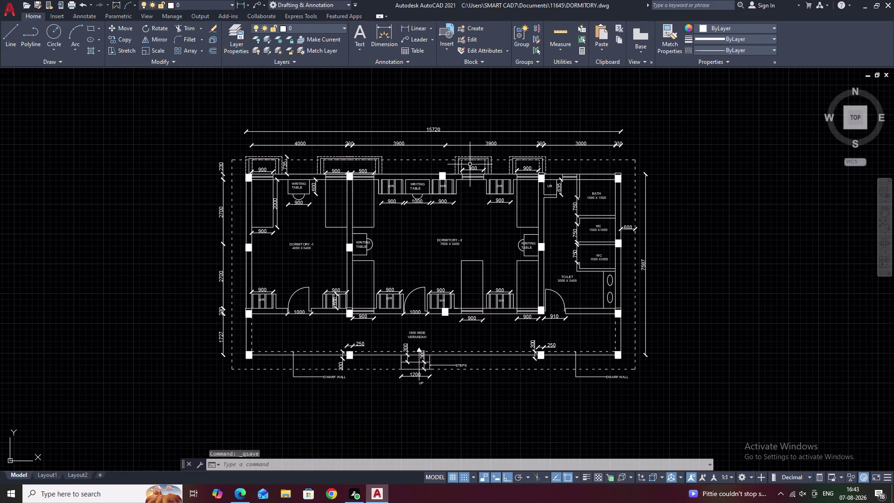
Pan across the floor plan and run STY to open the text style settings.
middle_drag(450, 199, 460, 224)
middle_drag(469, 245, 472, 229)
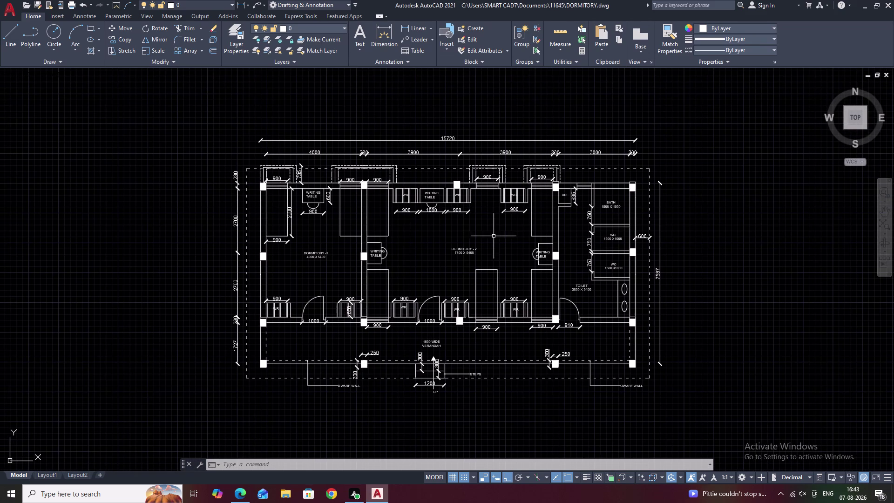
middle_drag(511, 282, 488, 264)
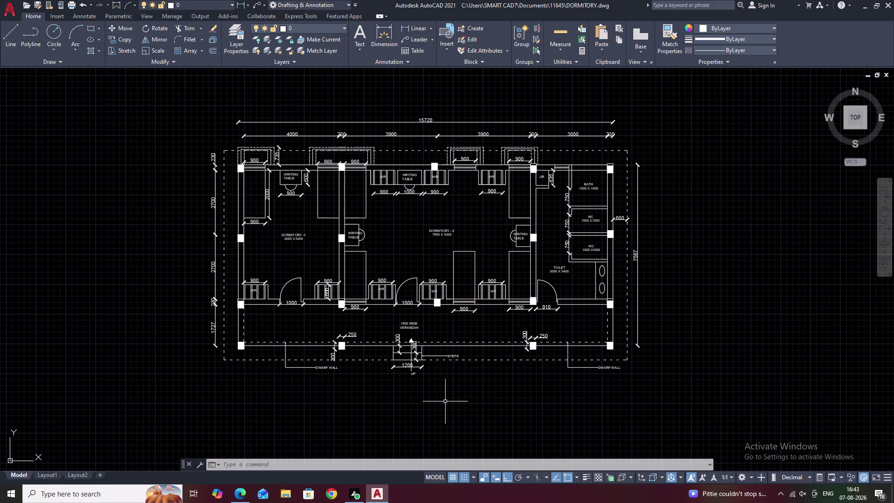
middle_drag(443, 401, 419, 351)
text(STY)
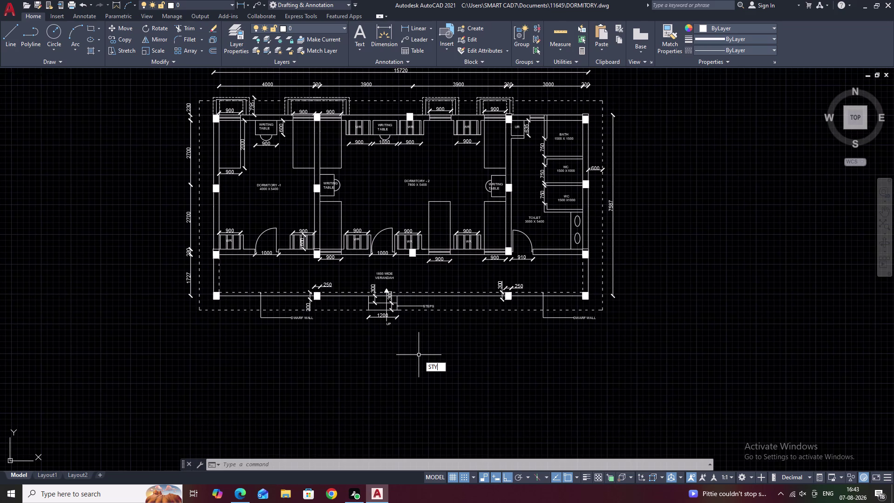
key(space)
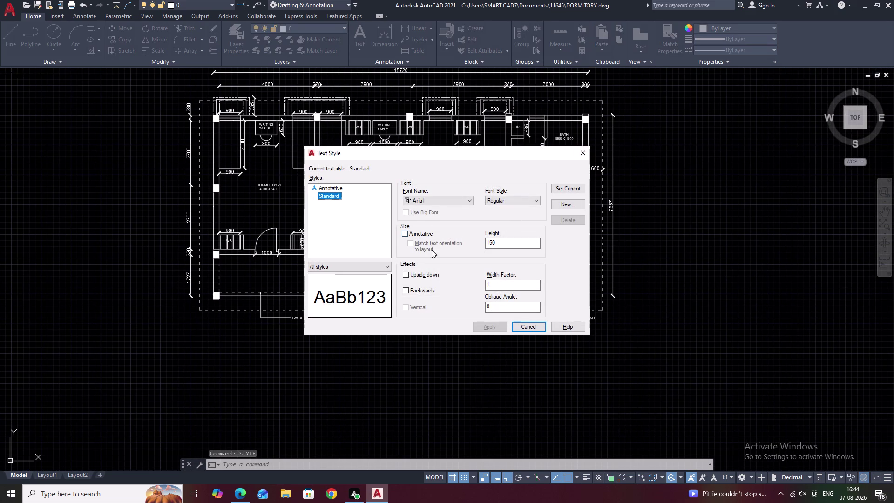
Close the Text Style dialog, cancel stray commands, and reopen it with STY.
right_click(579, 149)
click(580, 150)
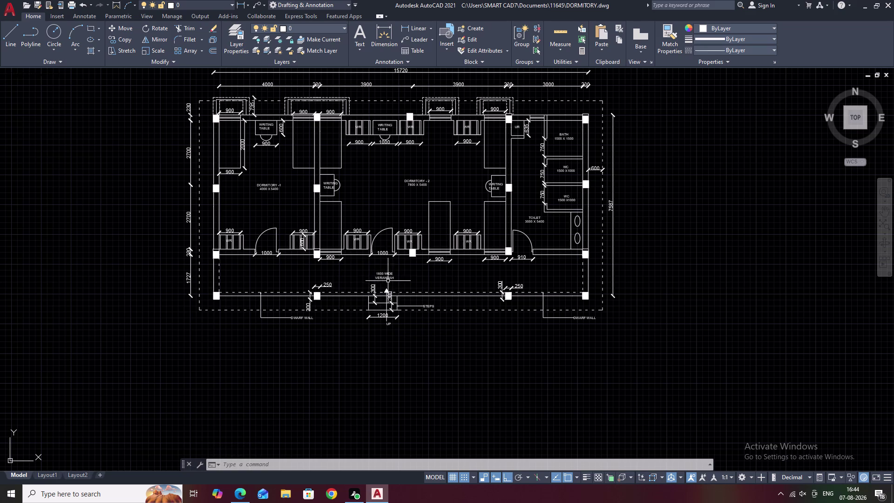
text(SR)
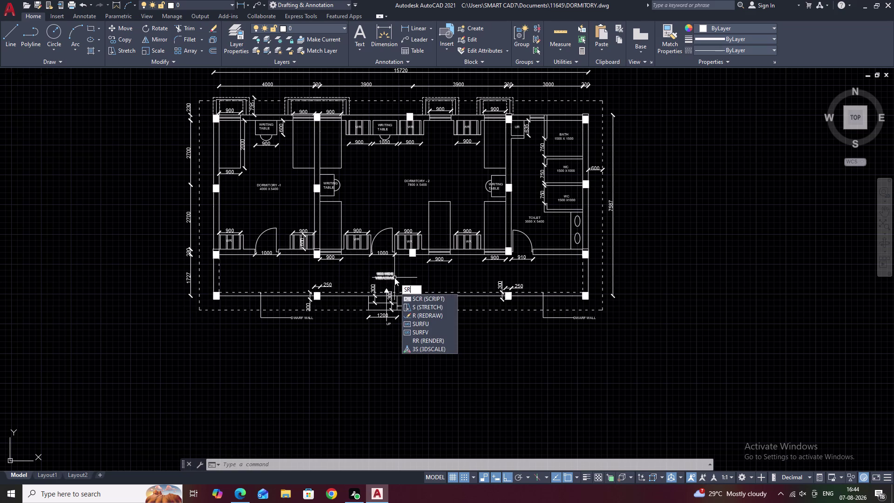
key(BackSpace)
key(BackSpace)
key(Escape)
text(T)
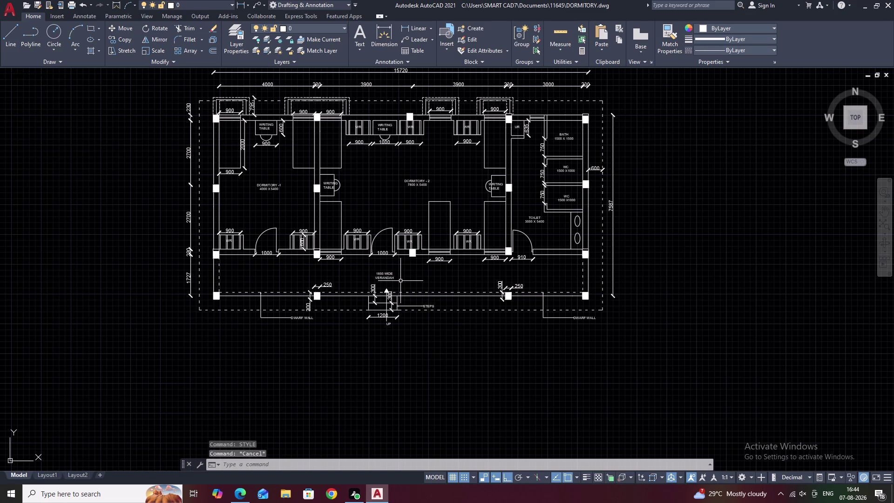
key(space)
key(Escape)
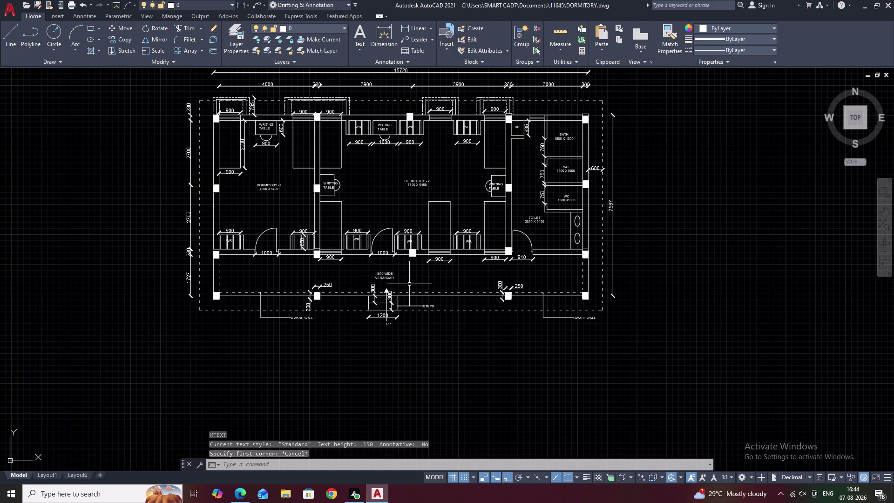
text(STY)
key(space)
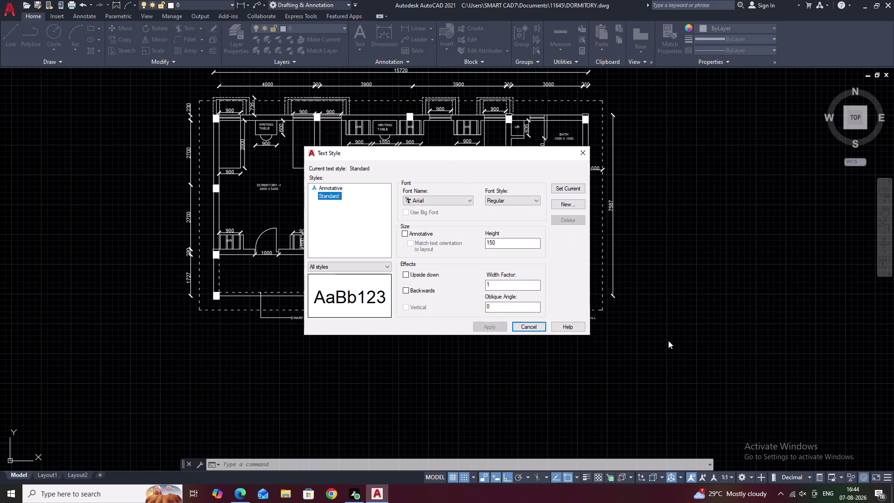
Create text style style1 with height 250, apply it and close the dialog.
click(571, 204)
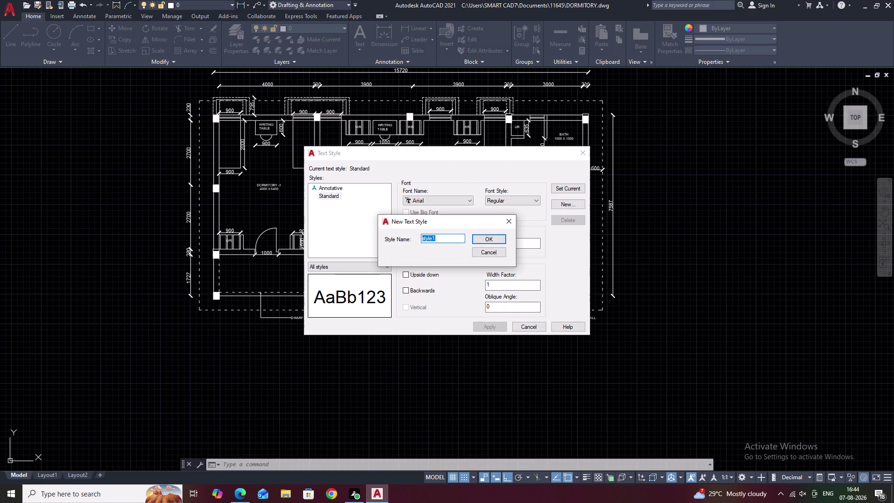
click(482, 240)
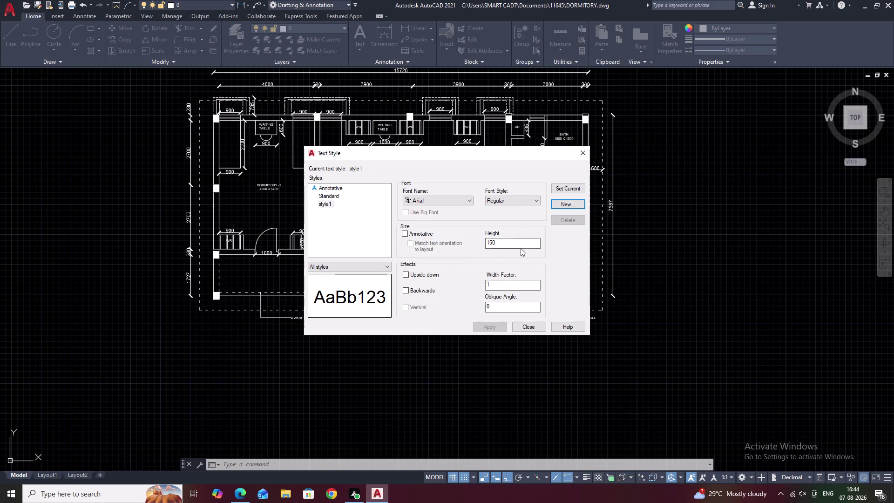
drag(520, 243, 484, 248)
key(BackSpace)
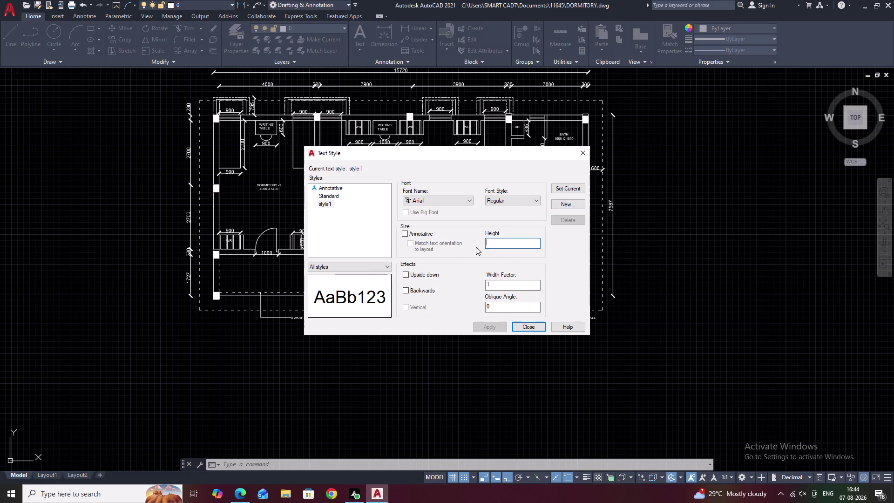
text(200)
key(BackSpace)
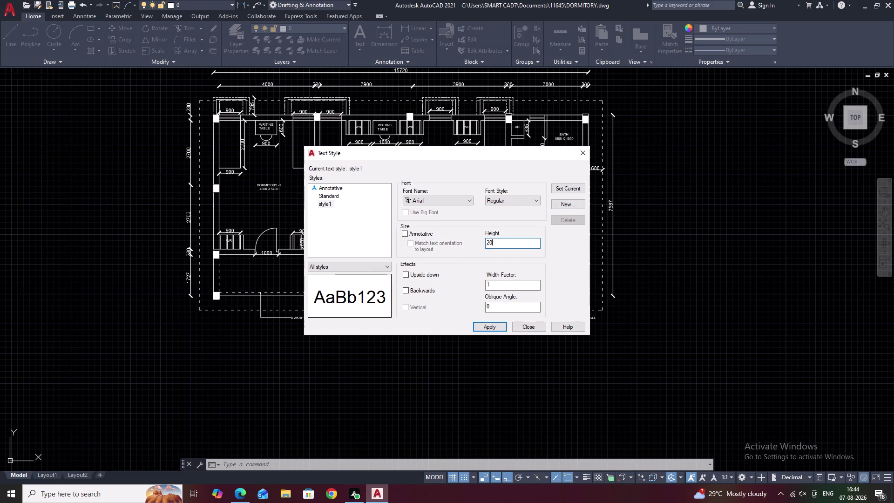
key(BackSpace)
key(BackSpace)
text(250)
click(494, 327)
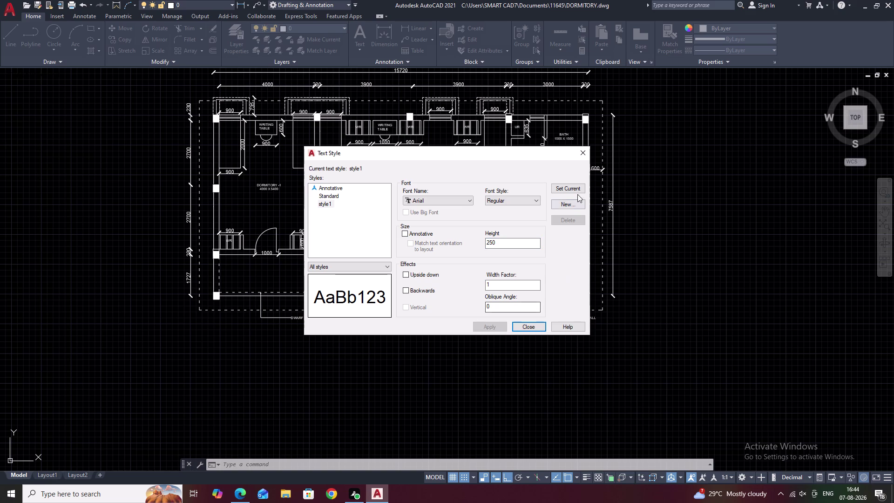
click(584, 150)
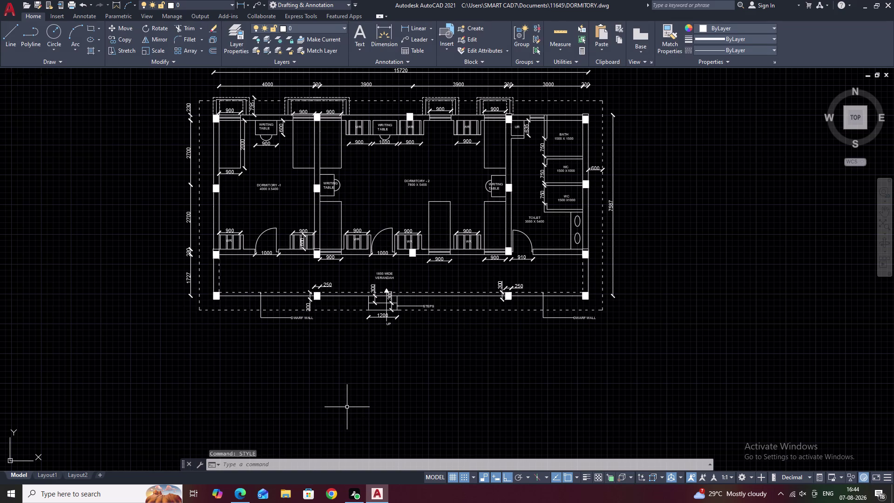
Draw a multiline text box below the plan and type PLAN OF A DORMOTORY.
text(T)
key(space)
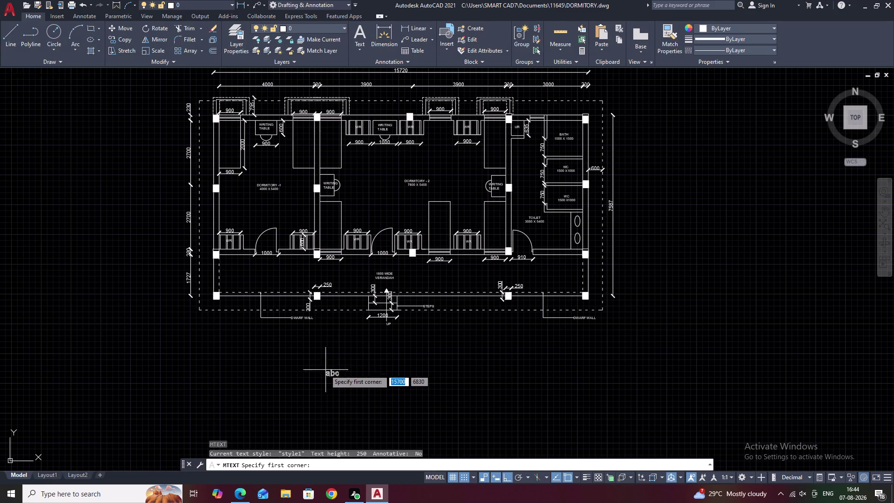
click(304, 367)
click(536, 382)
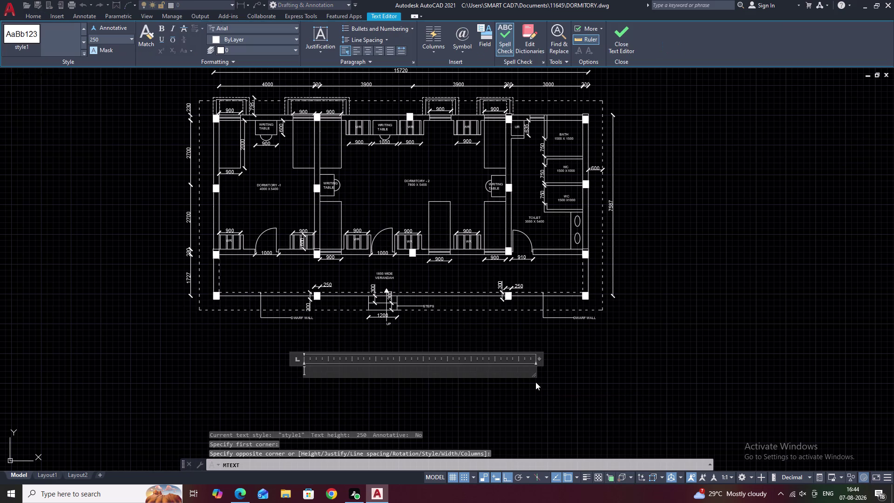
text(PLA)
text(N)
key(space)
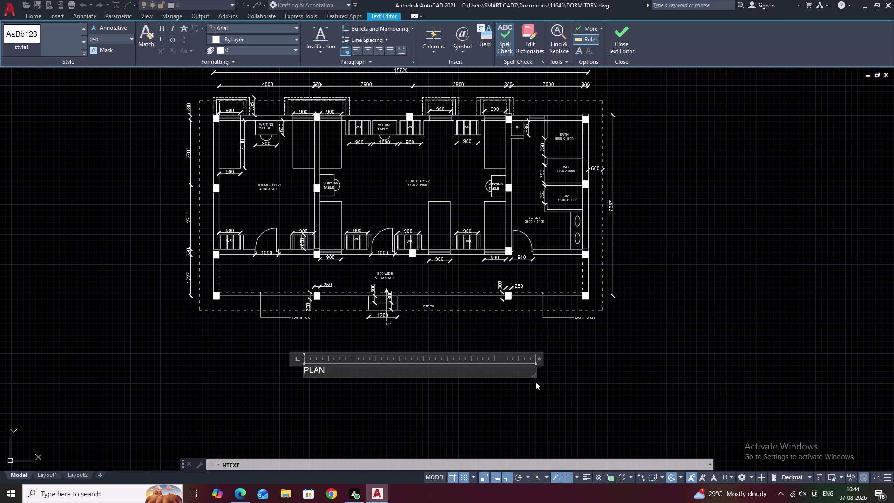
text(OF A)
key(space)
key(d)
text(O)
text(RM)
key(o)
text(T)
text(OR)
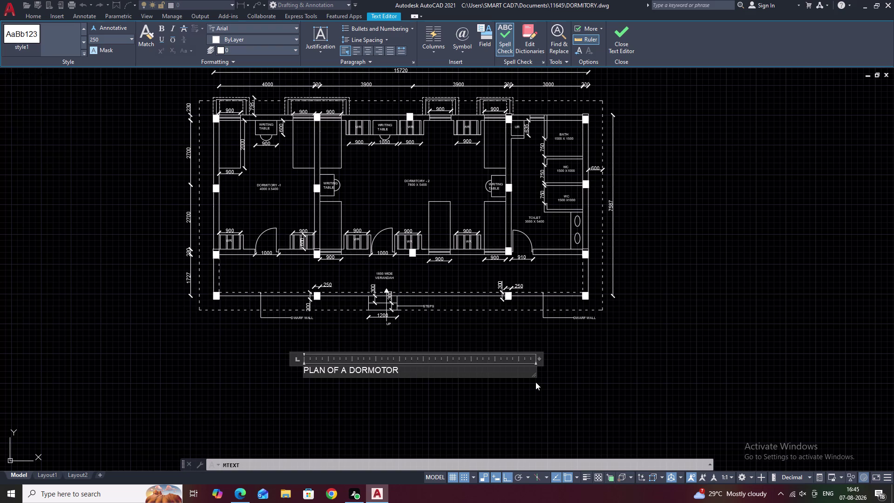
key(y)
Centre, bold and underline the title text and exit the editor.
click(367, 50)
drag(478, 370, 359, 364)
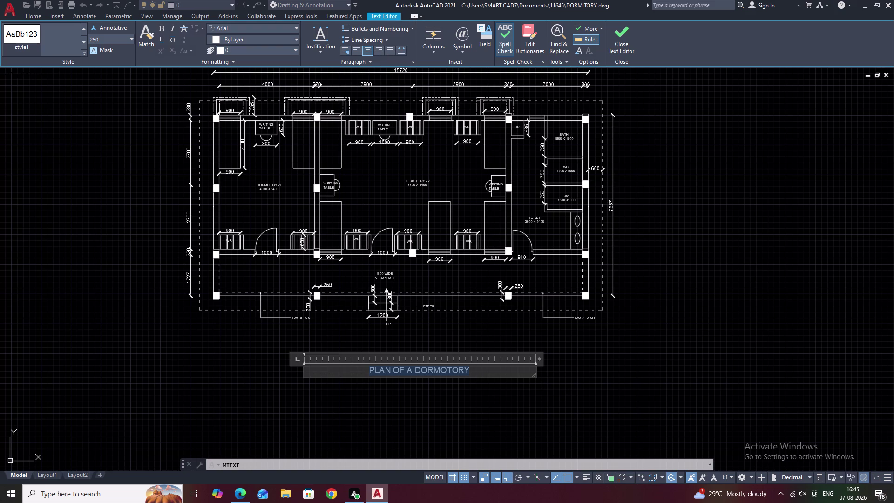
drag(359, 364, 353, 365)
click(164, 28)
click(160, 40)
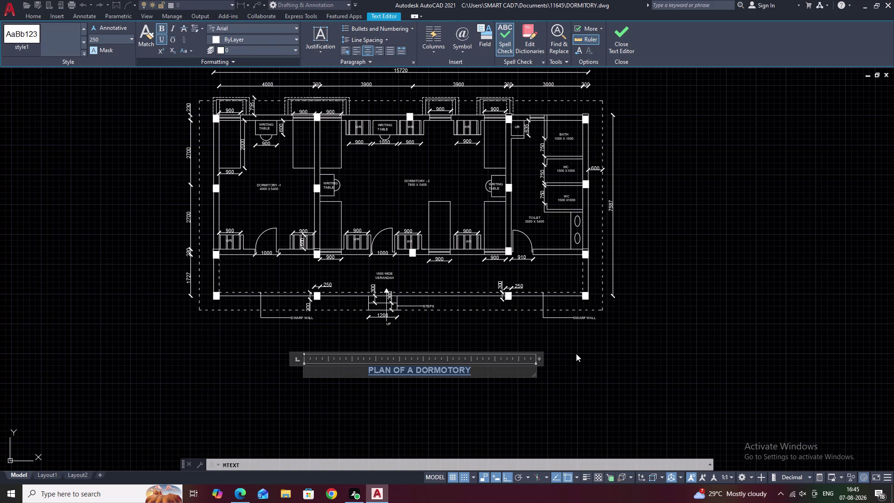
click(572, 357)
double_click(464, 369)
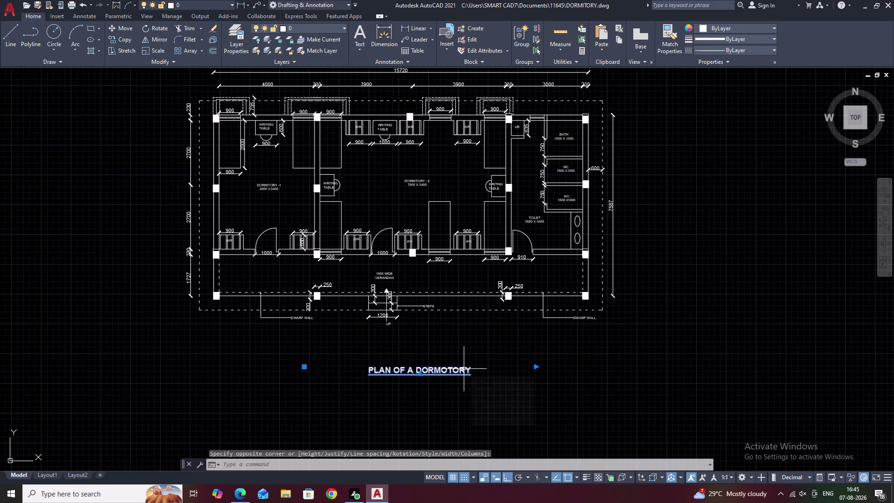
Reopen the title, select it and type 300 as its text height.
drag(480, 371, 373, 370)
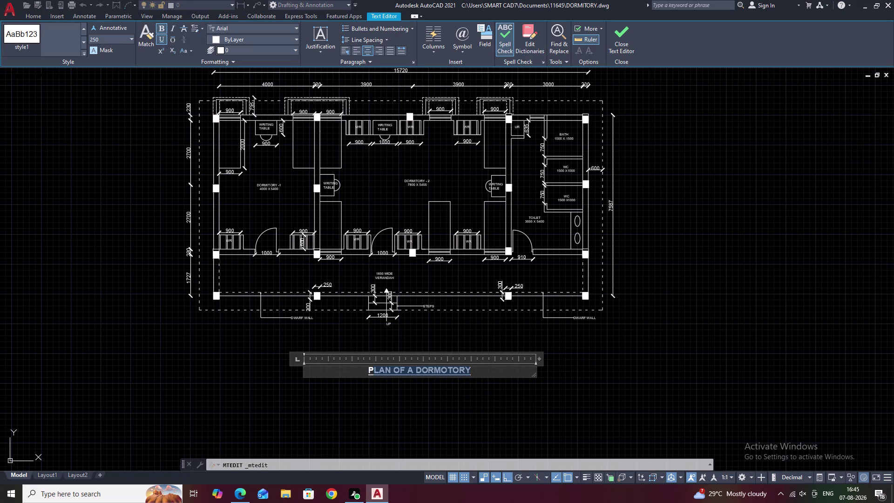
right_click(475, 371)
double_click(476, 371)
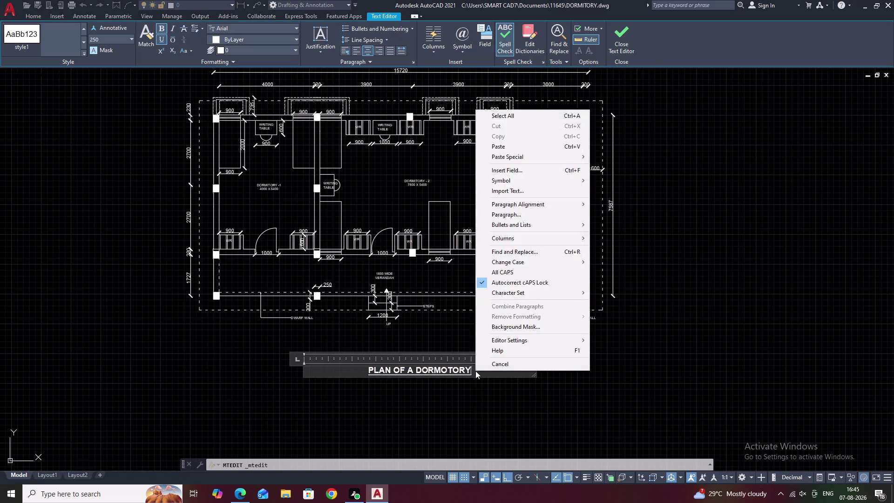
drag(474, 371, 368, 373)
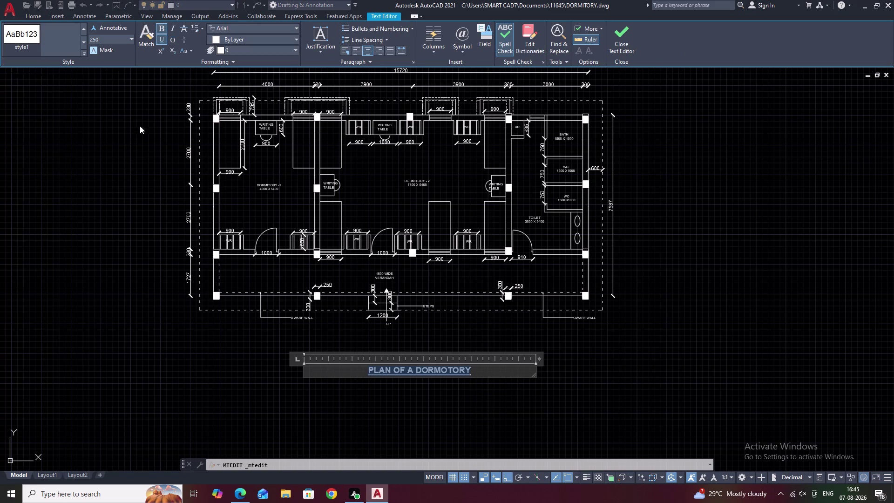
click(118, 41)
key(BackSpace)
text(30)
text(0)
click(119, 115)
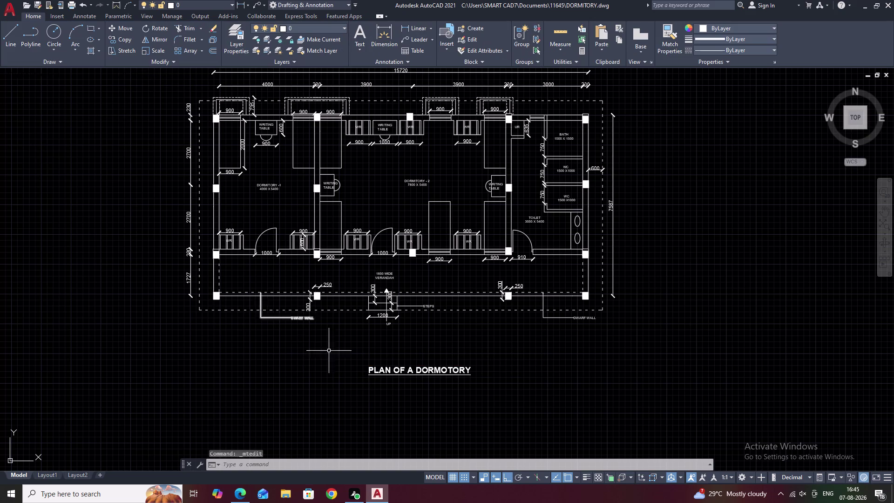
Reselect the whole title and choose 300 from the text height list.
double_click(427, 374)
drag(480, 371, 478, 371)
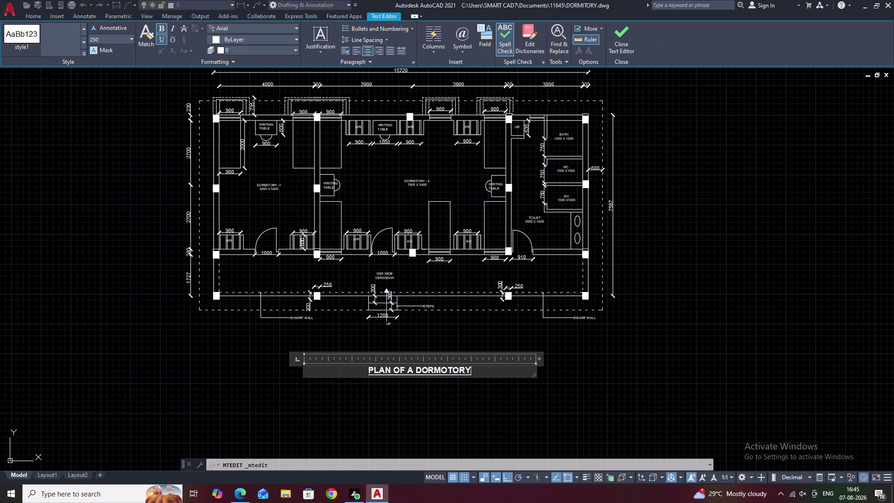
drag(478, 371, 333, 371)
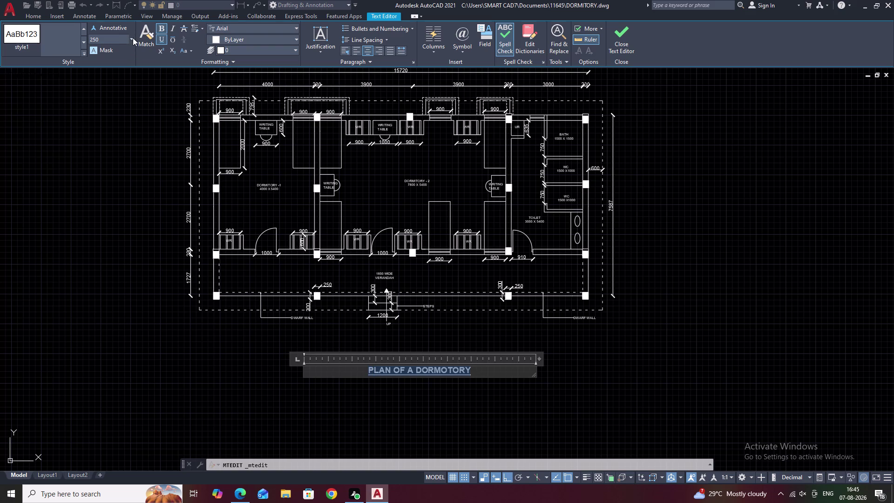
click(133, 38)
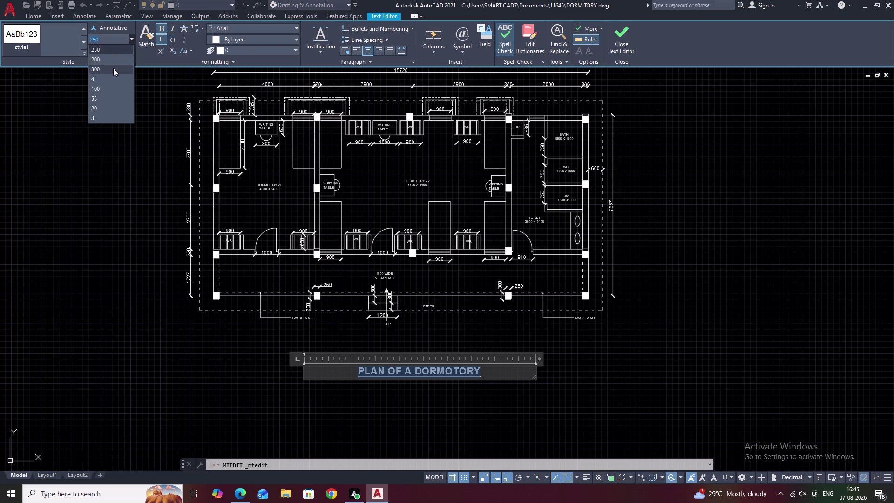
click(113, 68)
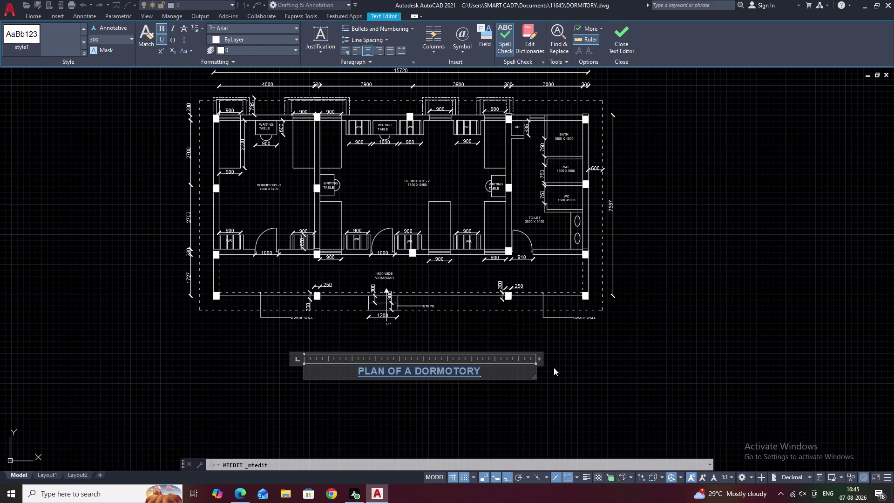
click(496, 341)
Recentre the plan in view and select the title text.
scroll(down, 3)
middle_drag(497, 348, 507, 347)
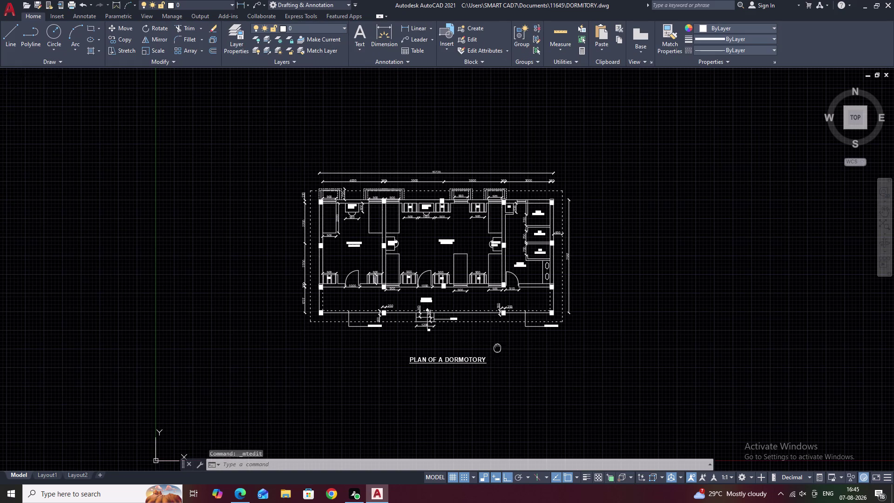
middle_drag(507, 347, 513, 347)
scroll(up, 3)
middle_drag(509, 346, 525, 354)
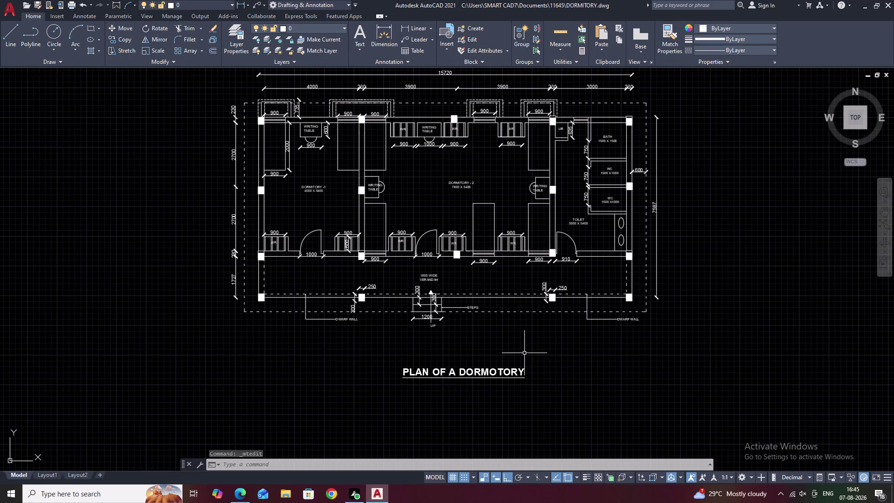
middle_drag(528, 353, 534, 359)
click(477, 379)
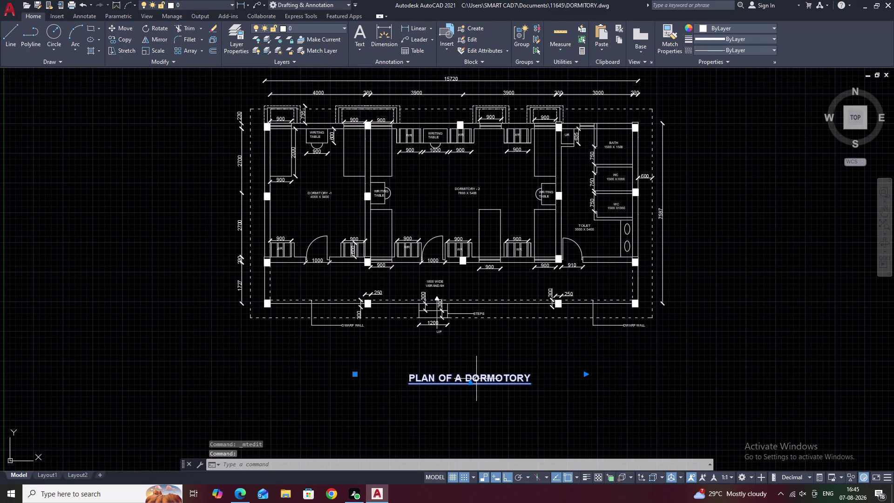
Move the title with Ortho off so it sits centred below the plan.
text(M)
key(space)
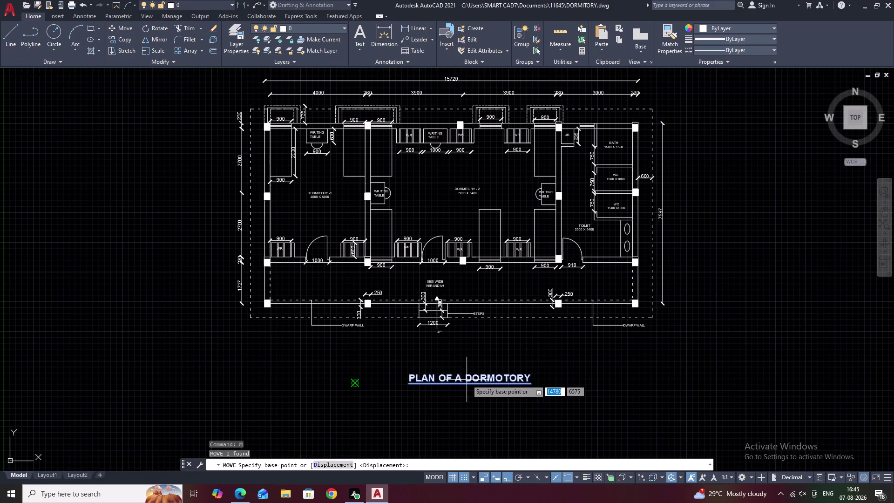
click(458, 384)
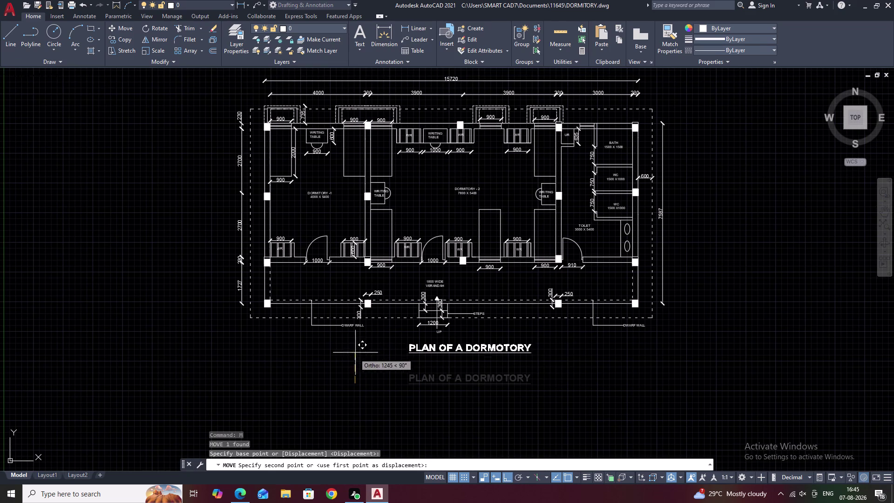
key(F8)
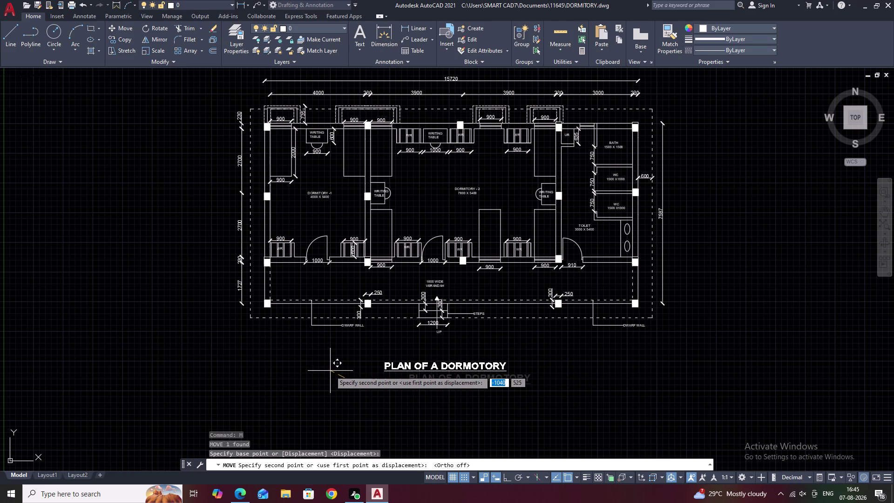
click(331, 371)
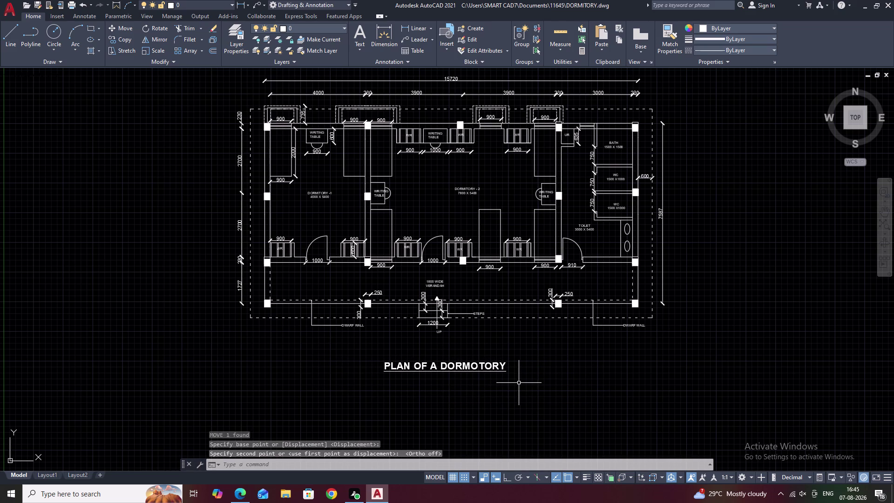
Frame the plan and title in view, then bring up the Plot dialog.
middle_drag(519, 383, 476, 381)
middle_drag(578, 368, 646, 388)
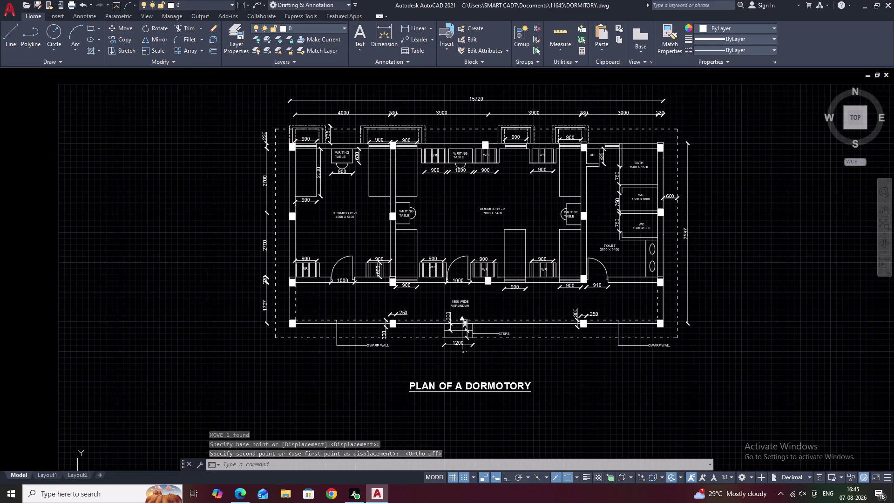
middle_drag(645, 388, 651, 400)
middle_drag(650, 400, 628, 396)
scroll(down, 3)
scroll(up, 3)
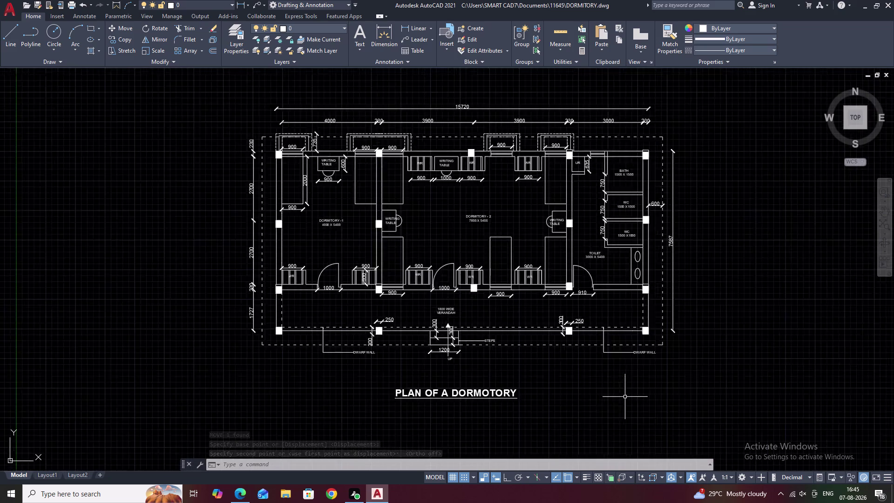
middle_drag(624, 396, 694, 414)
scroll(down, 3)
middle_drag(652, 399, 658, 408)
middle_drag(657, 402, 622, 408)
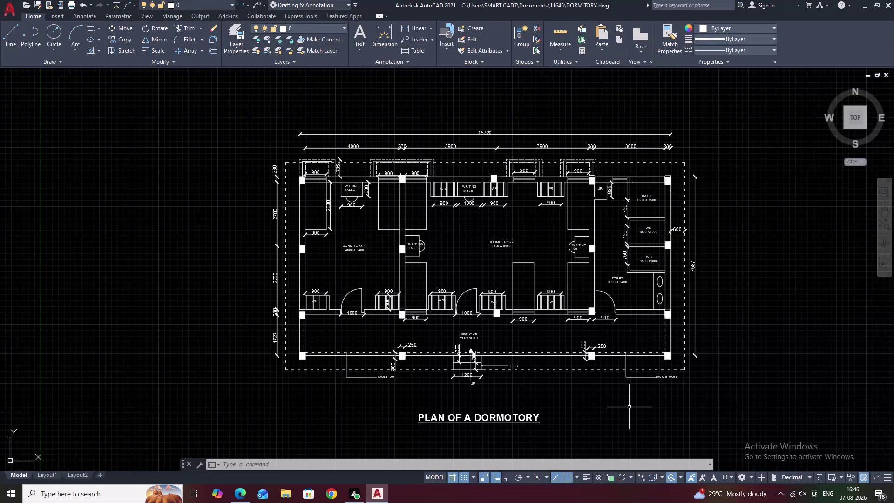
key(ctrl+p)
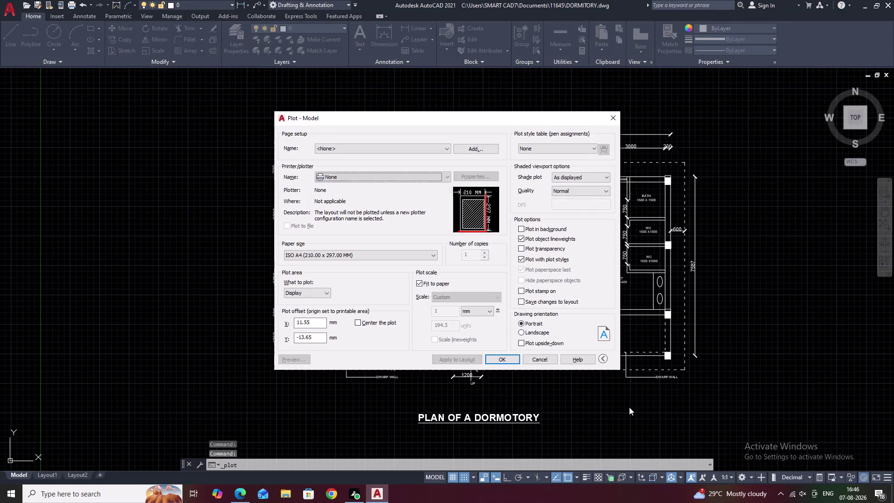
Plot to DWG To PDF, centre the plot, and pick ARCH expand E paper.
click(407, 178)
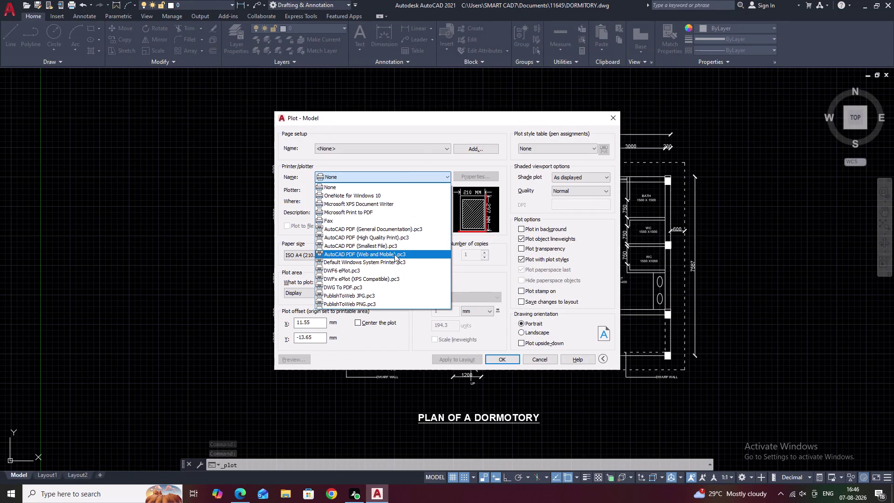
click(376, 289)
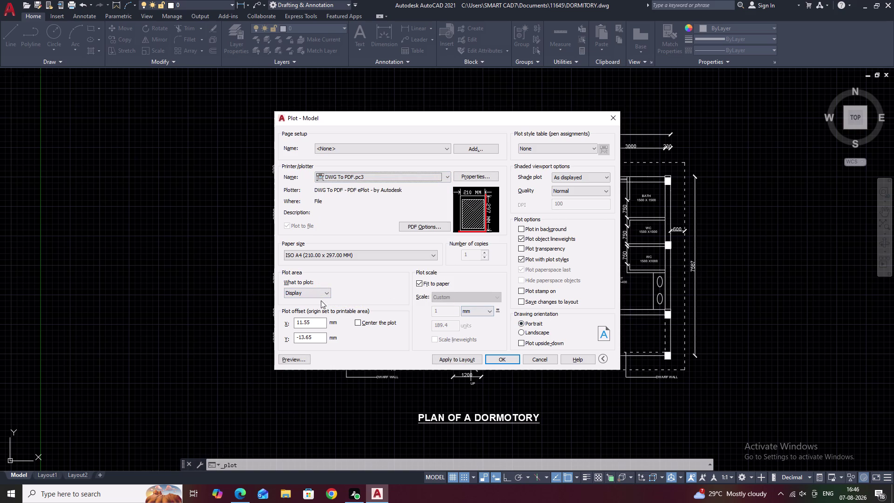
click(358, 323)
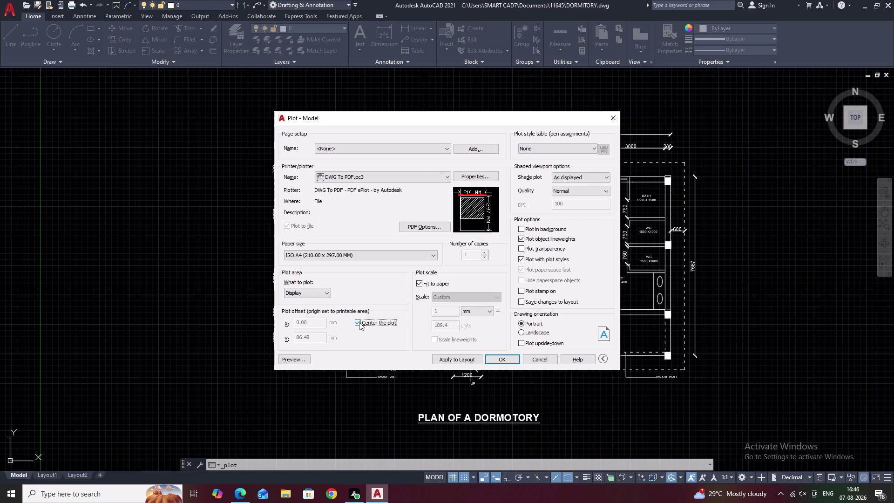
click(372, 255)
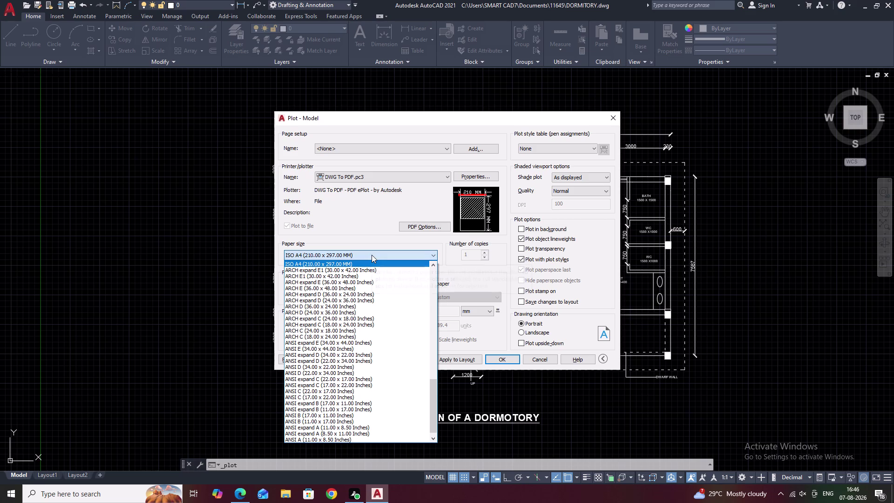
click(363, 280)
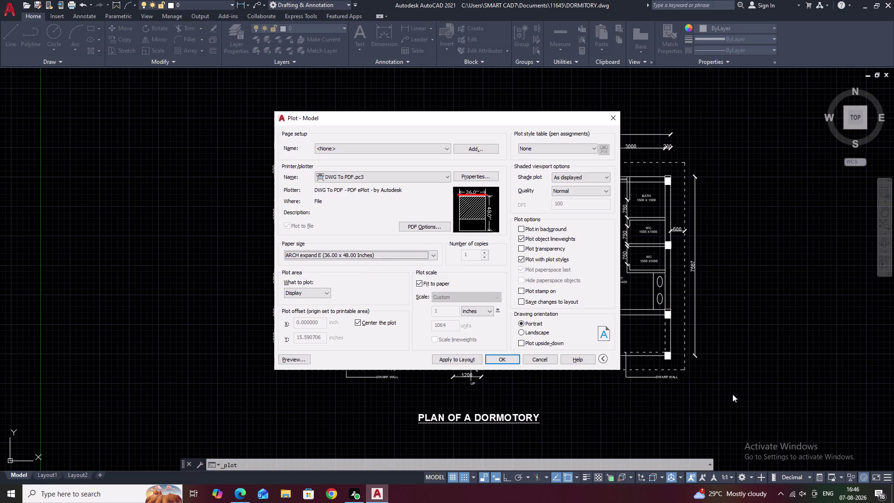
click(321, 257)
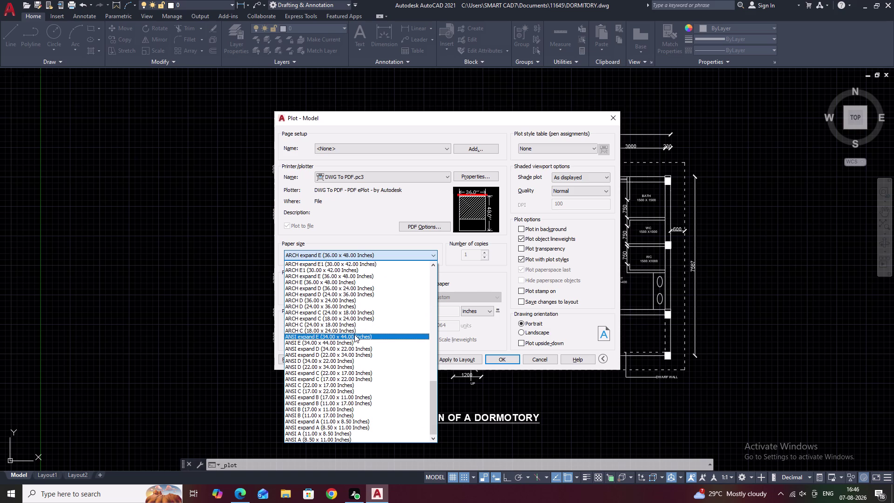
Try ANSI expand E, ANSI C and then ANSI expand A as the paper size.
click(354, 334)
click(370, 254)
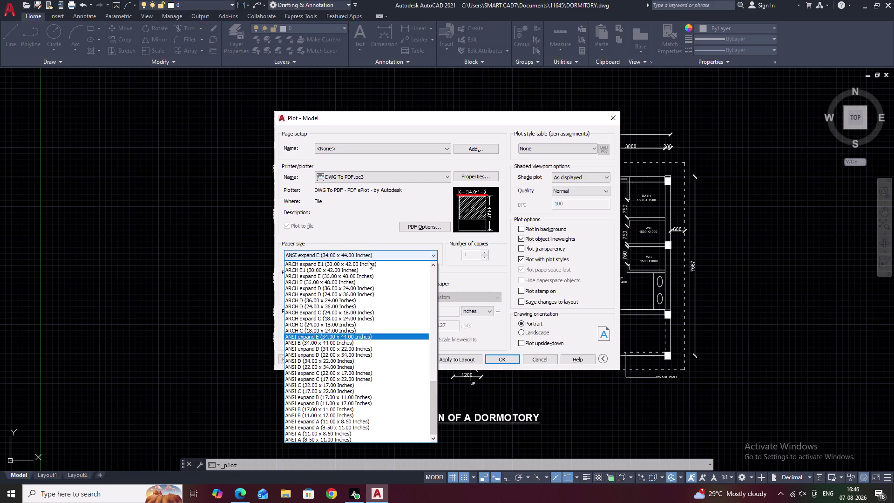
click(353, 391)
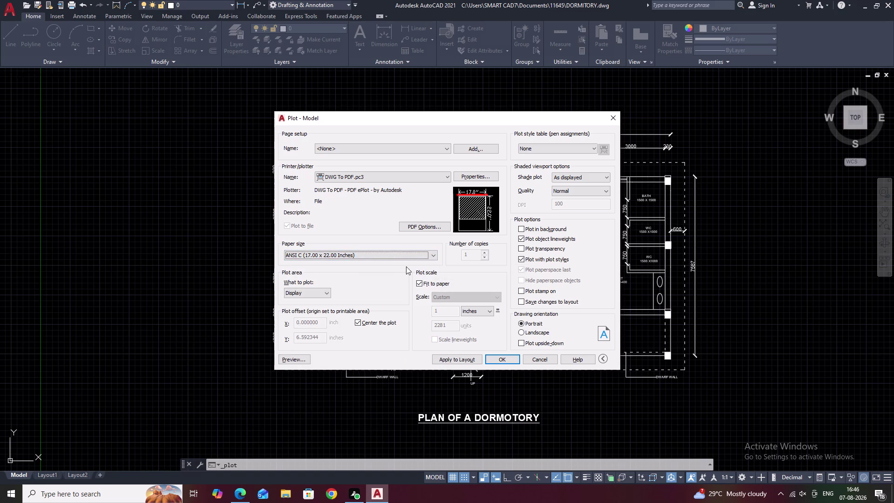
click(358, 323)
click(358, 323)
click(364, 256)
right_click(364, 255)
scroll(down, 3)
click(331, 421)
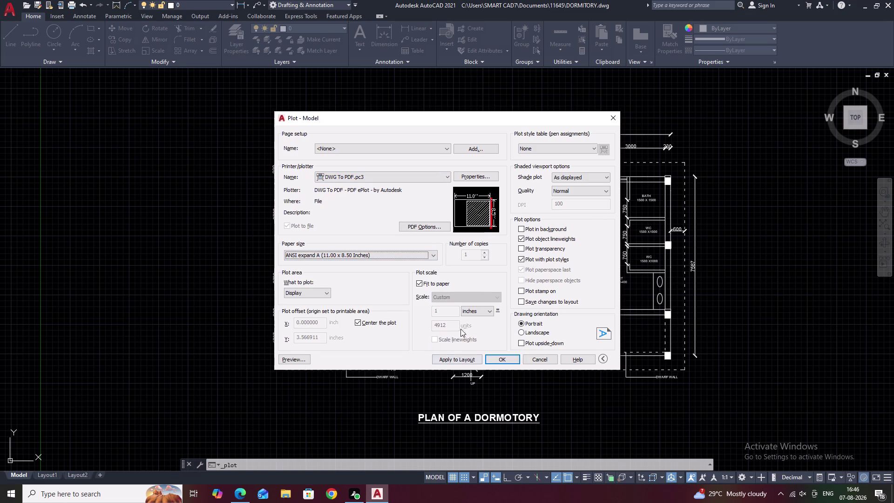
Select ISO full bleed A2 (420.00 x 594.00 MM) as the paper size.
click(367, 255)
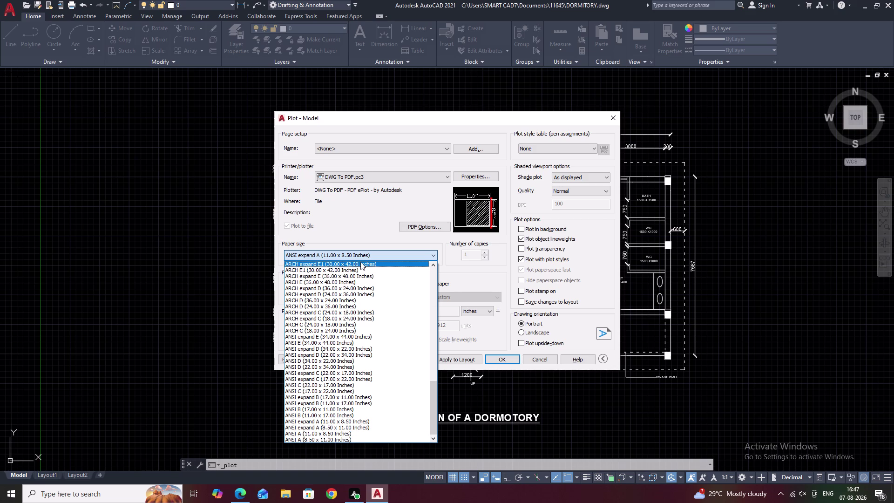
click(434, 263)
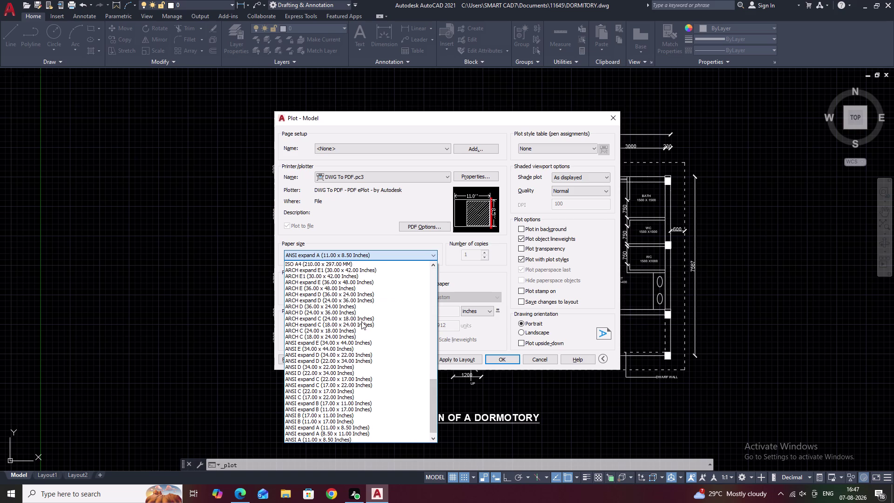
scroll(down, 3)
scroll(down, 3)
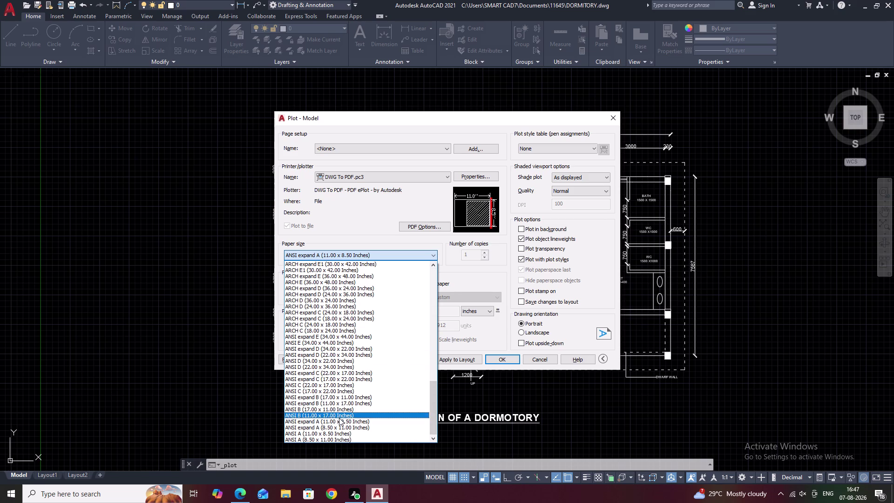
click(340, 421)
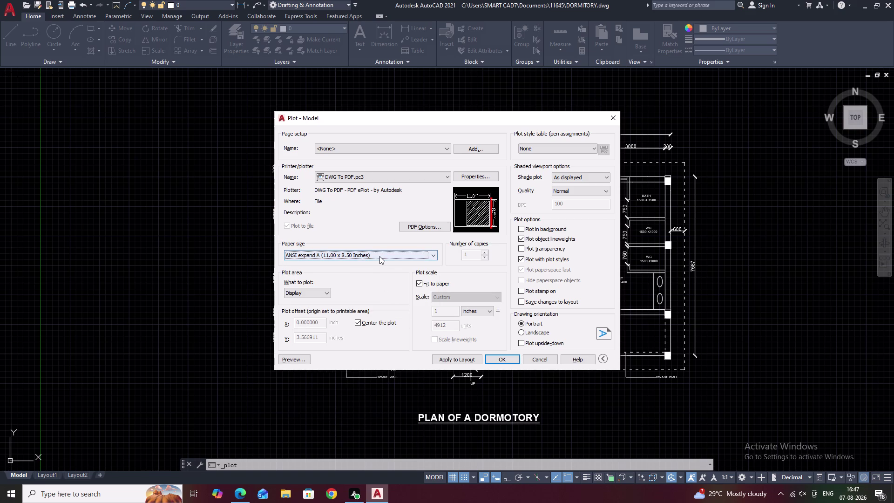
click(380, 256)
scroll(down, 3)
scroll(down, 3)
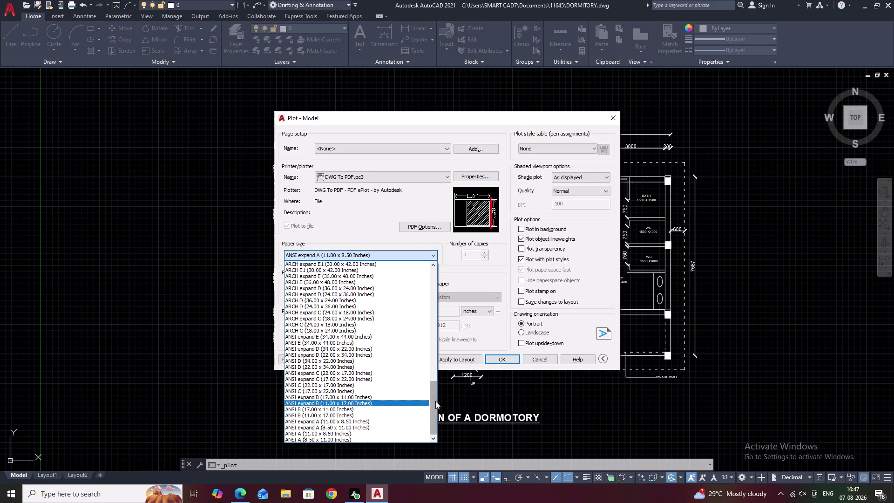
drag(434, 402, 421, 305)
click(352, 340)
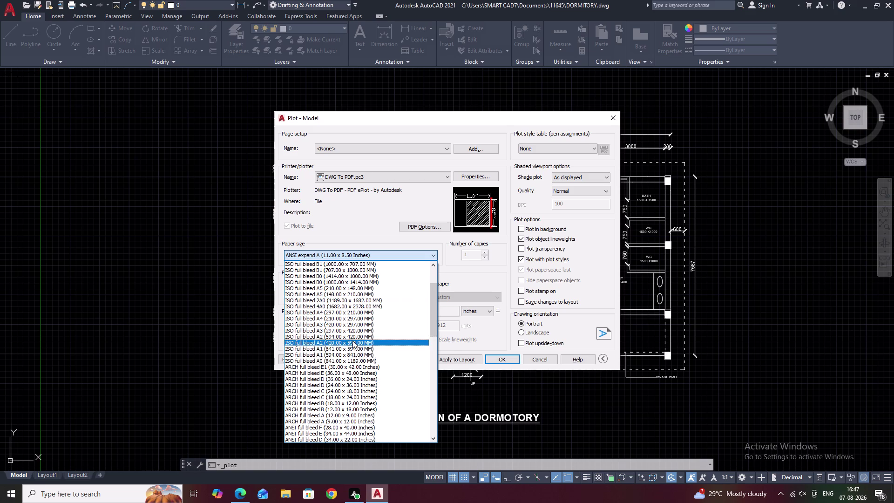
Keep the A2 paper size and switch the sheet orientation to landscape.
scroll(down, 3)
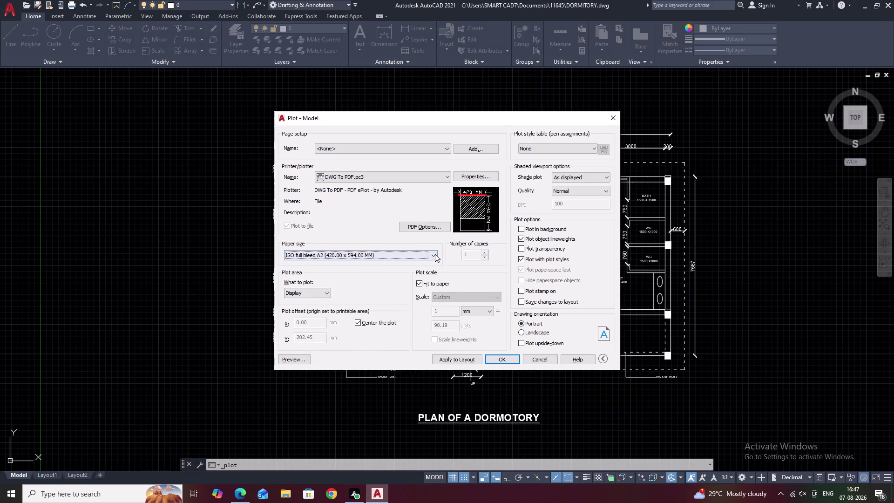
click(435, 254)
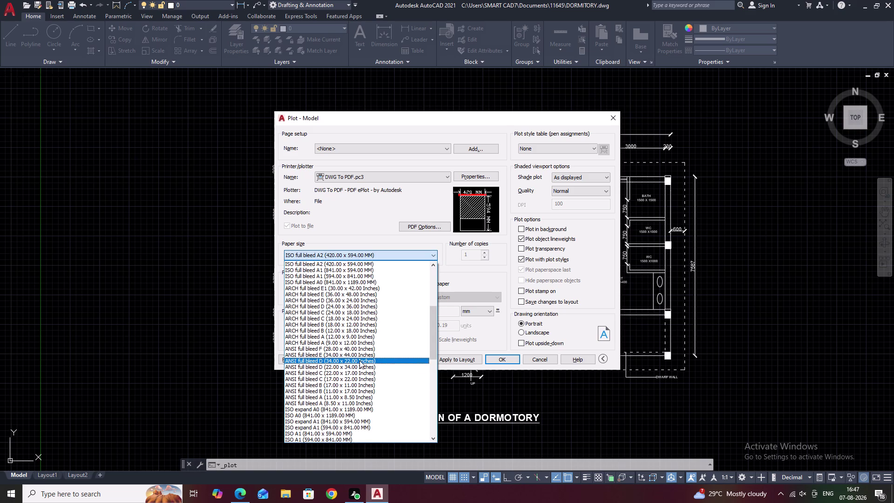
right_click(434, 310)
drag(433, 310, 436, 331)
right_click(436, 331)
click(435, 332)
right_click(436, 331)
right_click(436, 326)
click(436, 325)
right_click(436, 324)
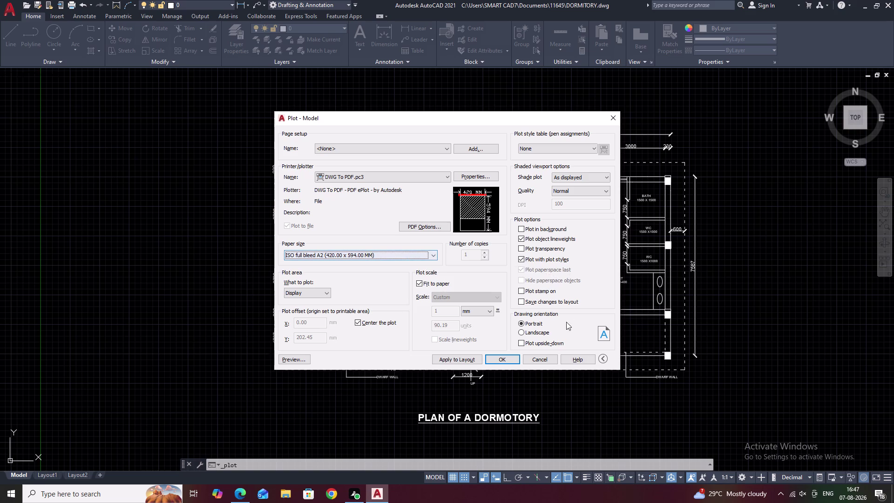
click(520, 332)
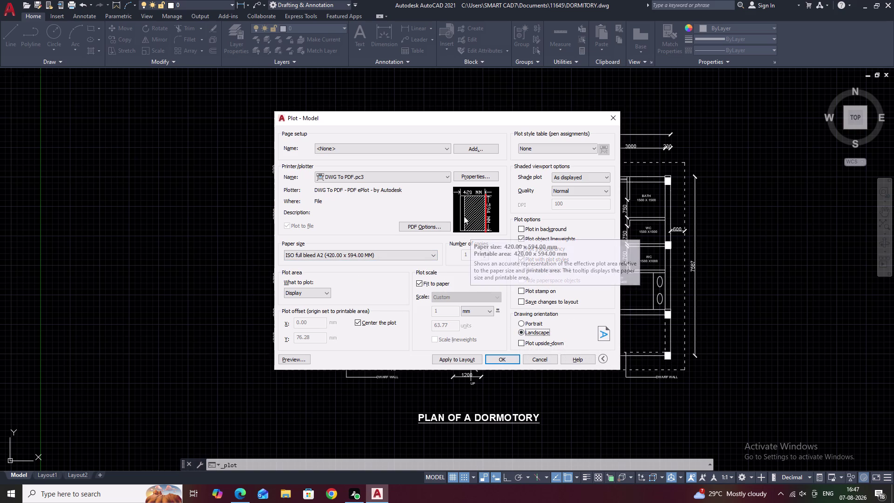
Change the paper size to ARCH full bleed E, then to ARCH full bleed D.
click(405, 256)
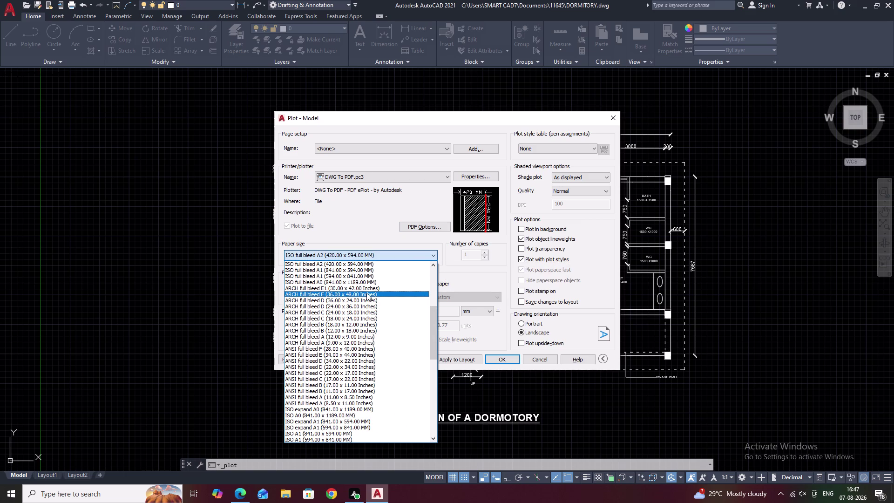
click(367, 292)
click(417, 256)
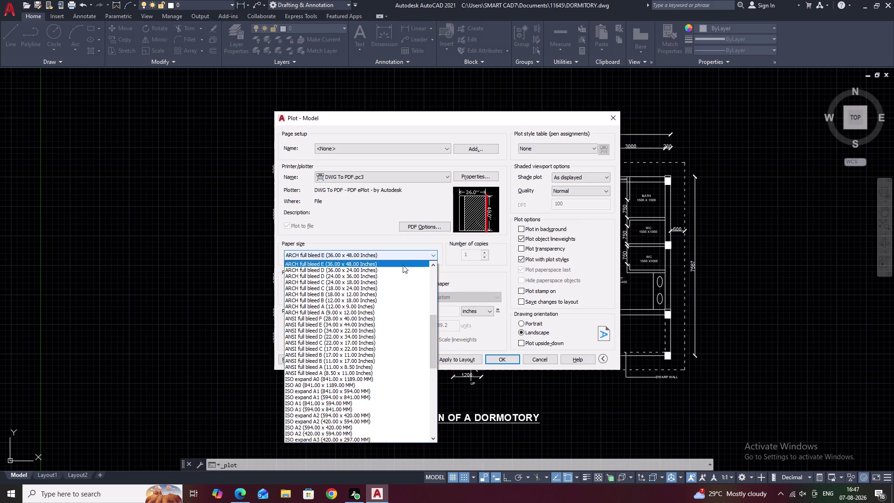
click(365, 269)
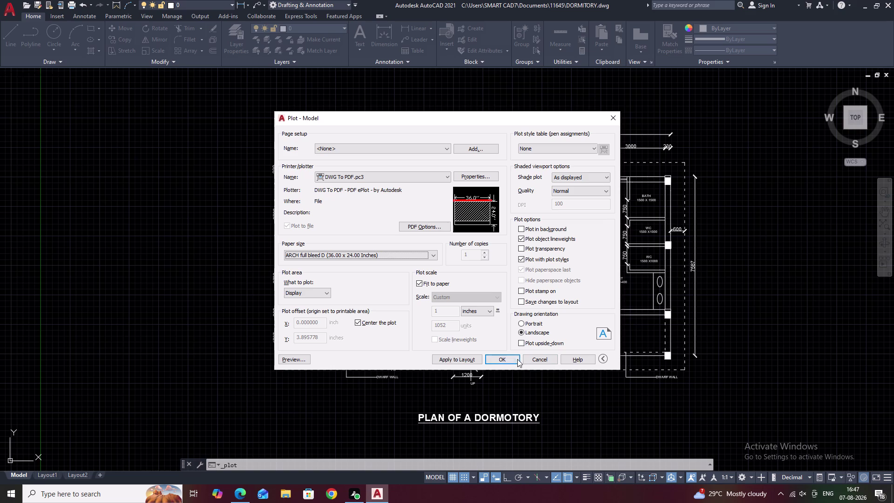
Accept the plot, cancel the file save, and set What to plot to Window.
click(500, 360)
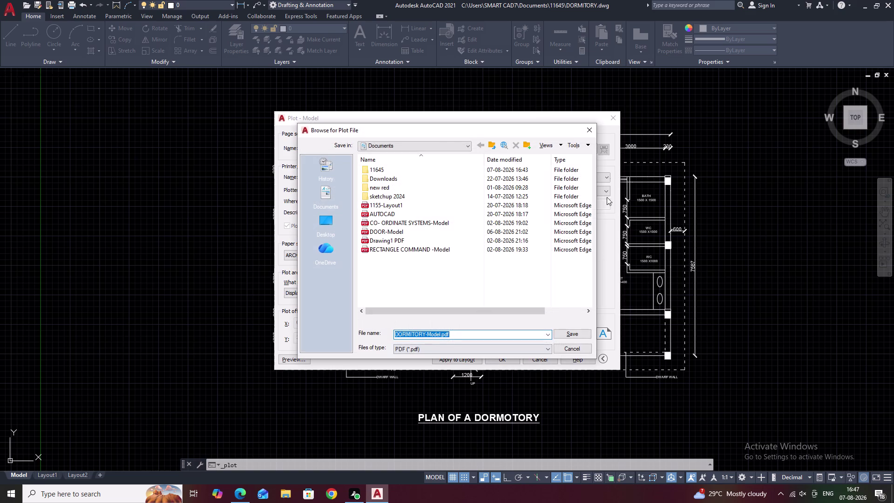
click(588, 130)
right_click(588, 130)
right_click(308, 294)
click(308, 293)
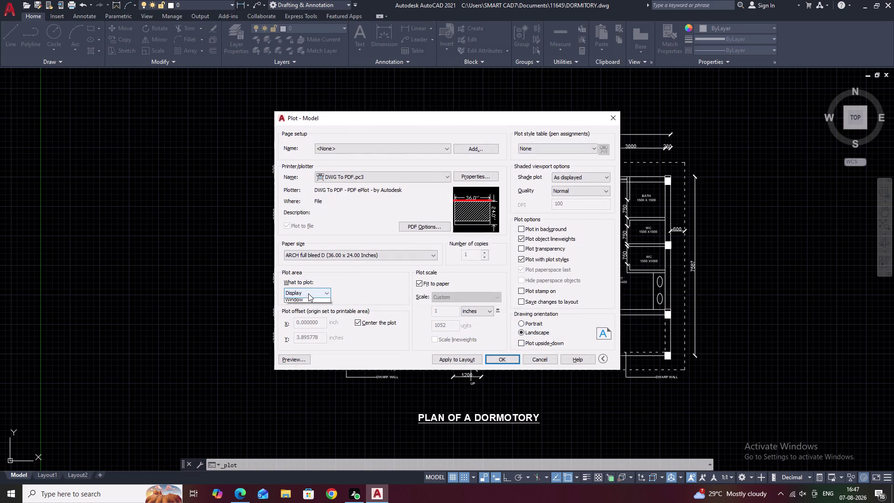
click(306, 320)
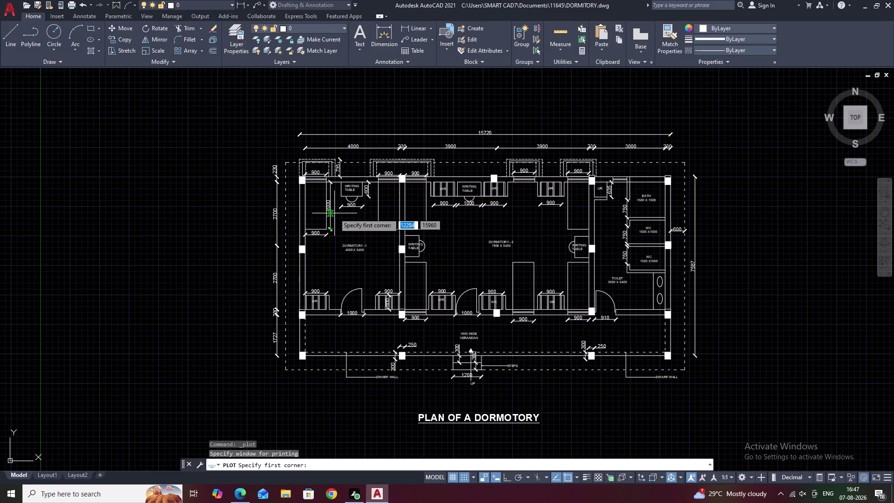
Pick a plot window enclosing the whole dormitory plan.
middle_drag(450, 286, 377, 260)
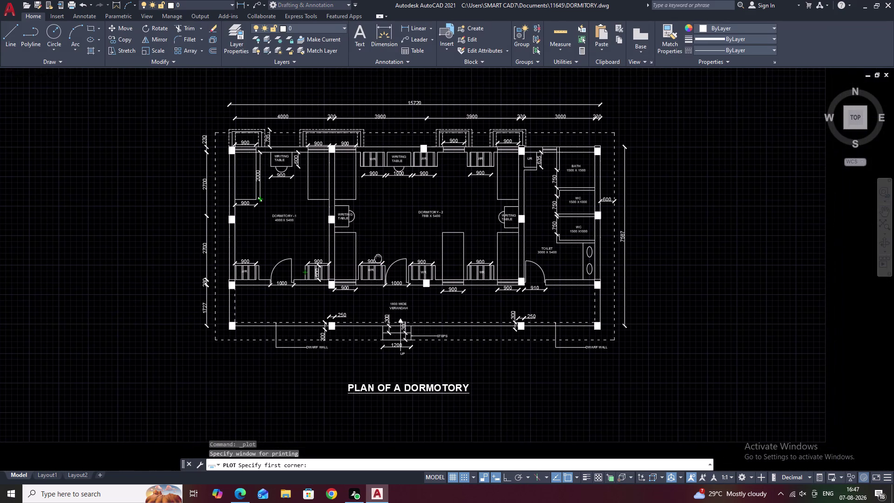
middle_drag(378, 259, 379, 269)
click(152, 91)
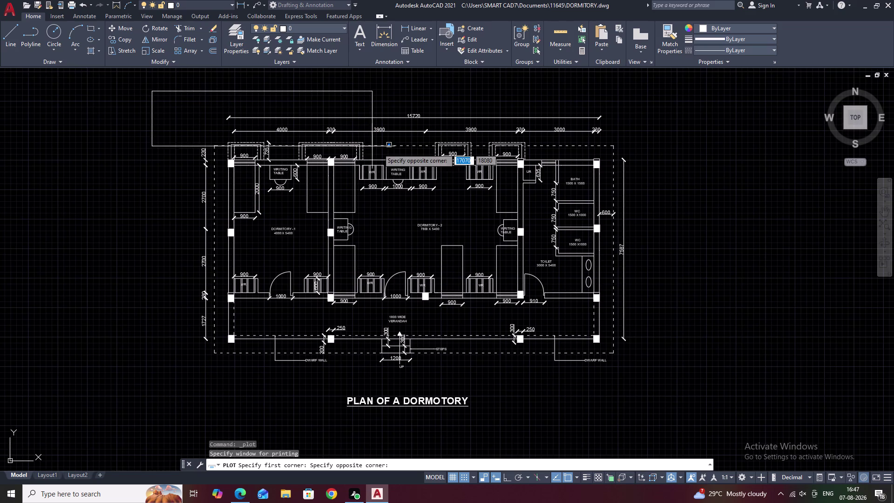
click(676, 429)
right_click(677, 429)
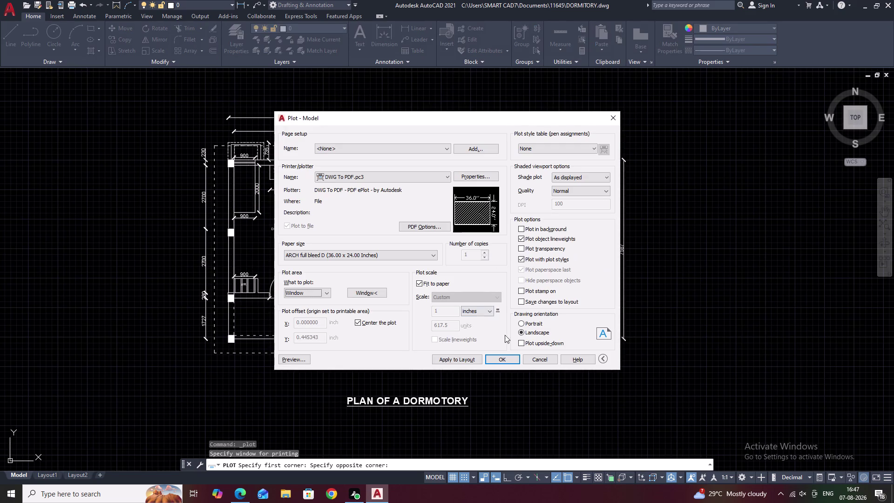
Plot and save the result as DORMITORY-Model.pdf.
click(508, 358)
right_click(507, 358)
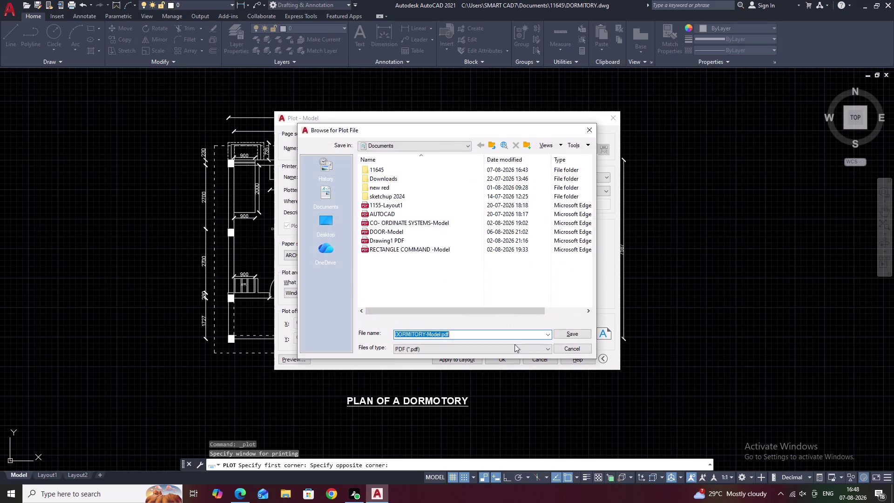
click(471, 335)
click(562, 335)
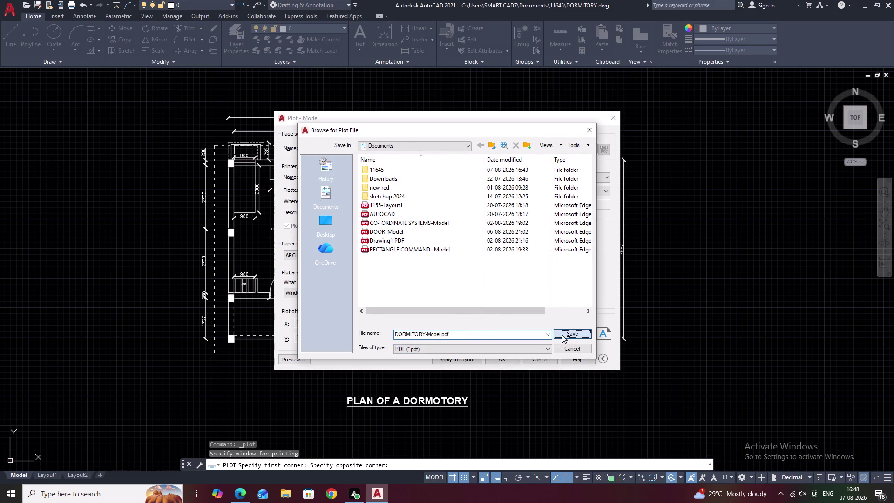